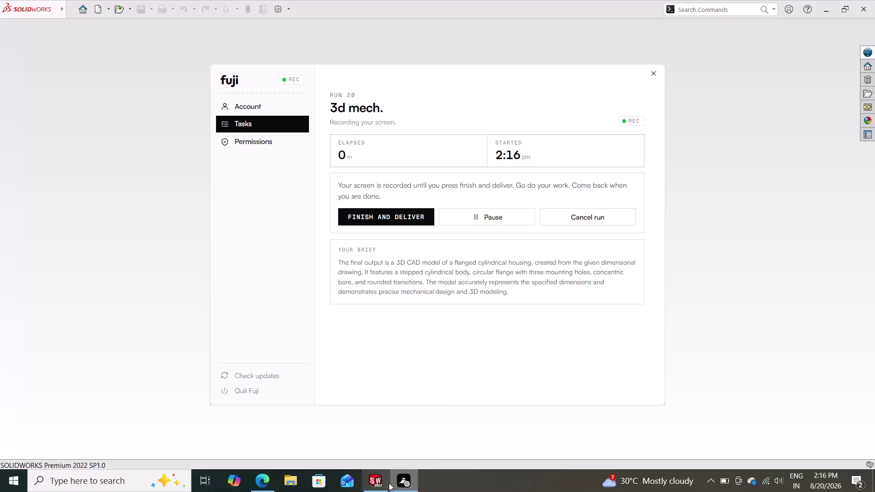
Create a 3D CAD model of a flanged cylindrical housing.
Dismiss the Fuji recording panel and start a new SOLIDWORKS document.
click(378, 483)
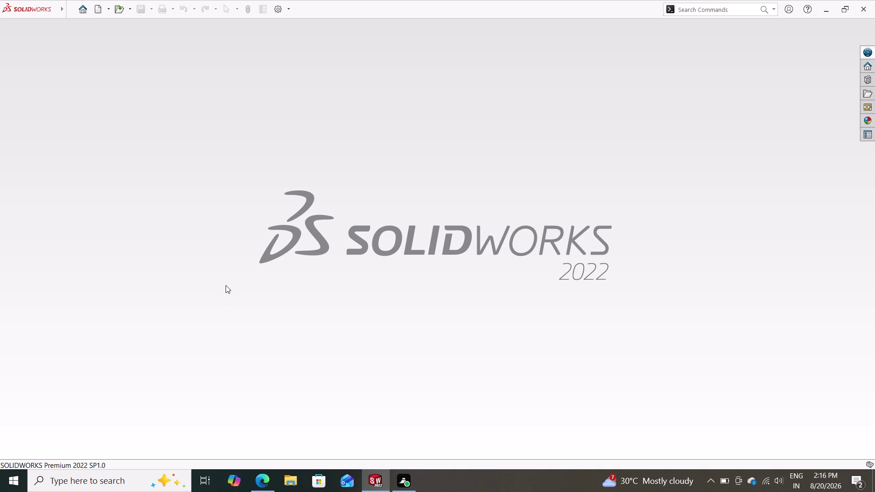
click(101, 15)
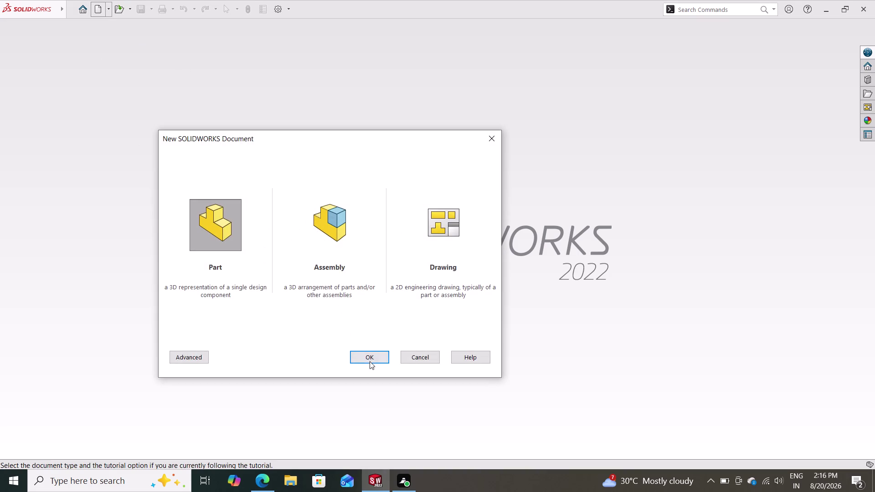
Create a new blank Part document and bring up the sketching commands.
click(373, 353)
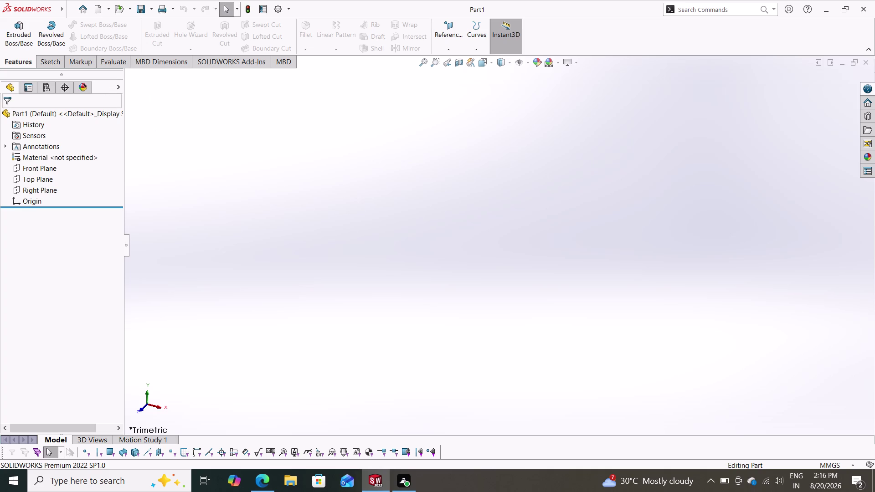
click(53, 59)
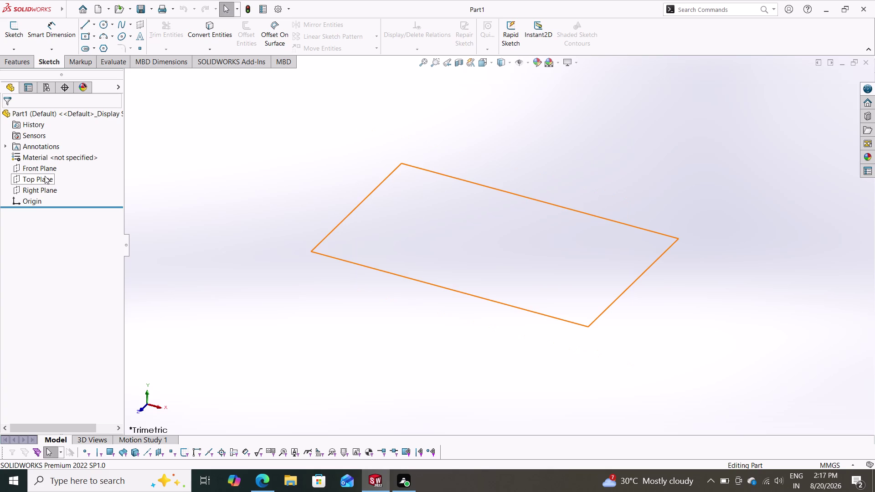
Start a sketch on the Front Plane and pick the Centerline tool.
click(57, 164)
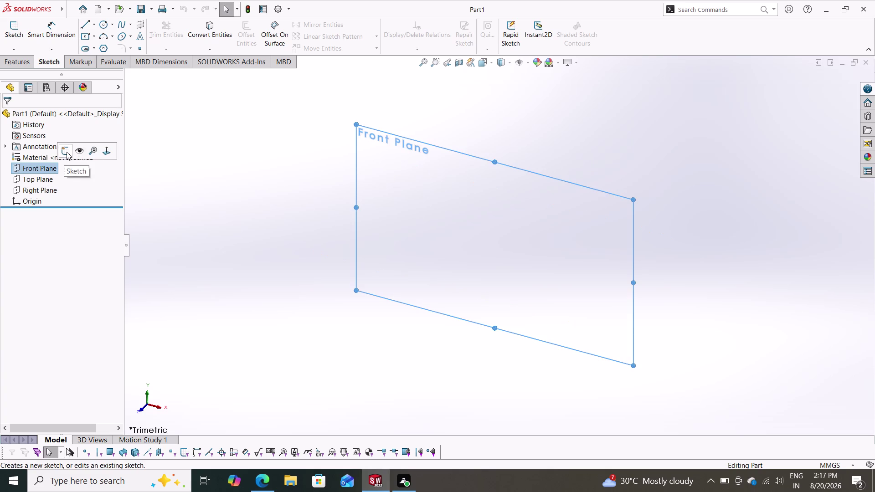
click(67, 152)
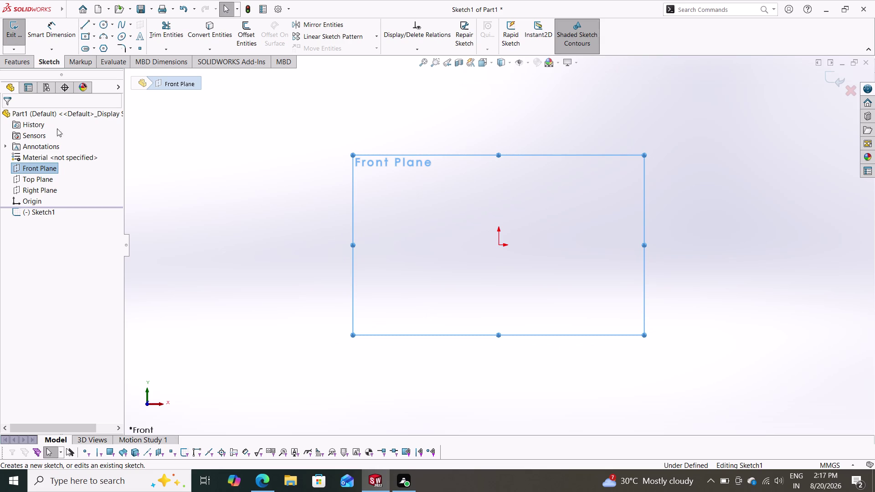
click(94, 26)
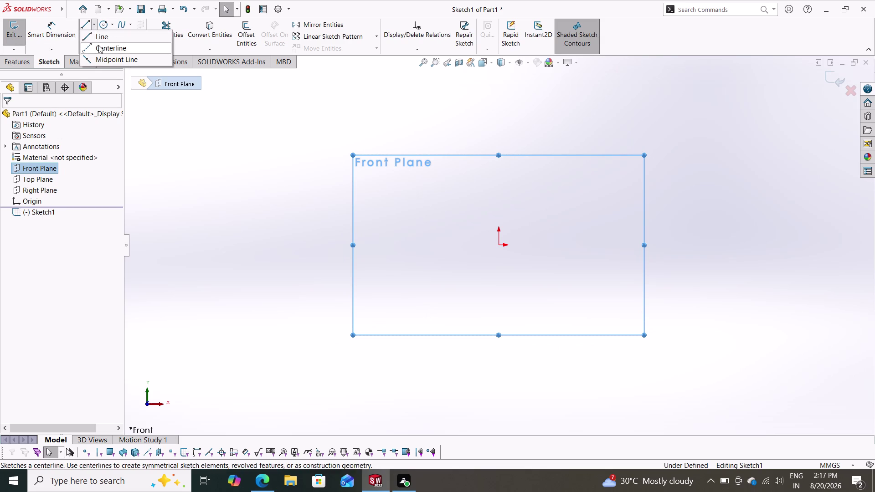
click(98, 45)
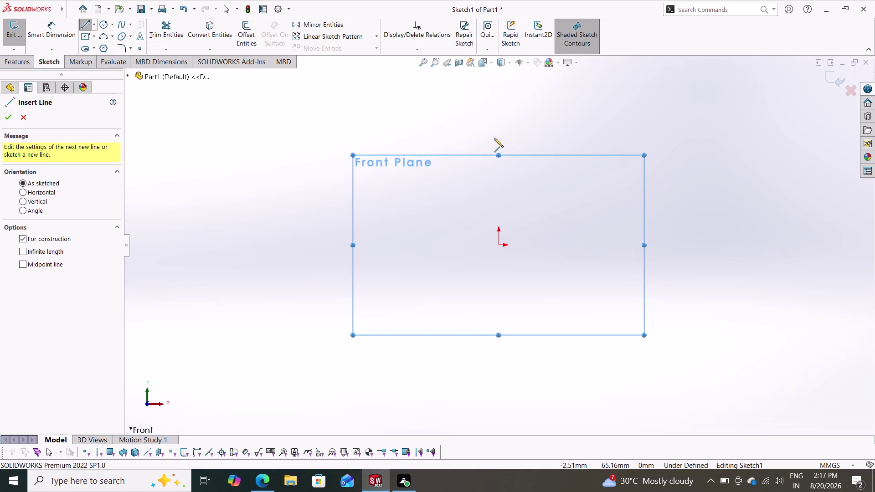
click(495, 131)
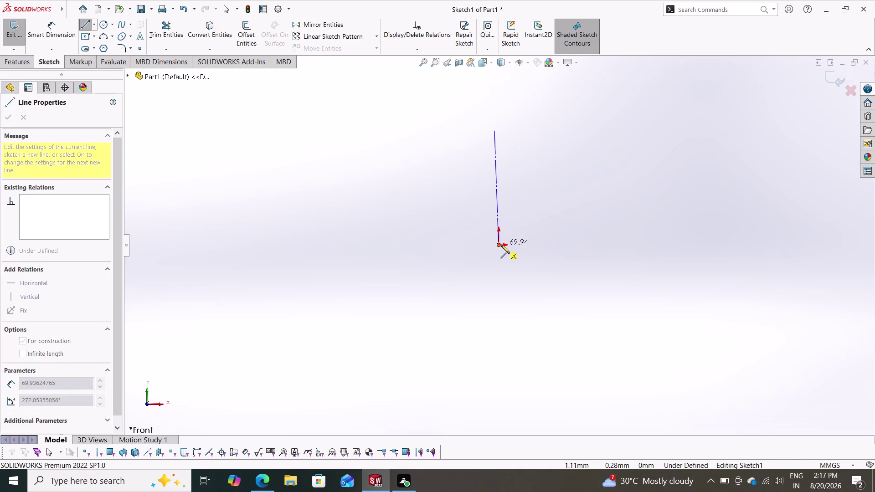
key(Escape)
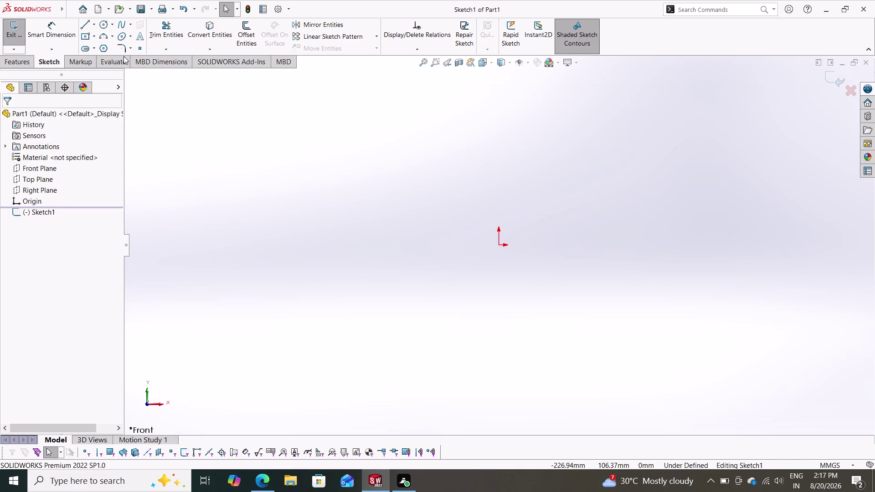
Draw a vertical centerline from above to below the origin.
click(93, 25)
click(96, 50)
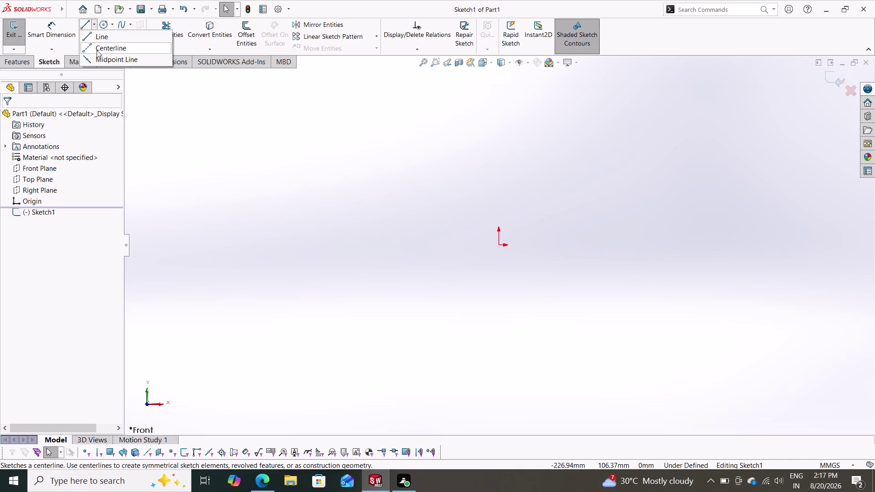
click(500, 142)
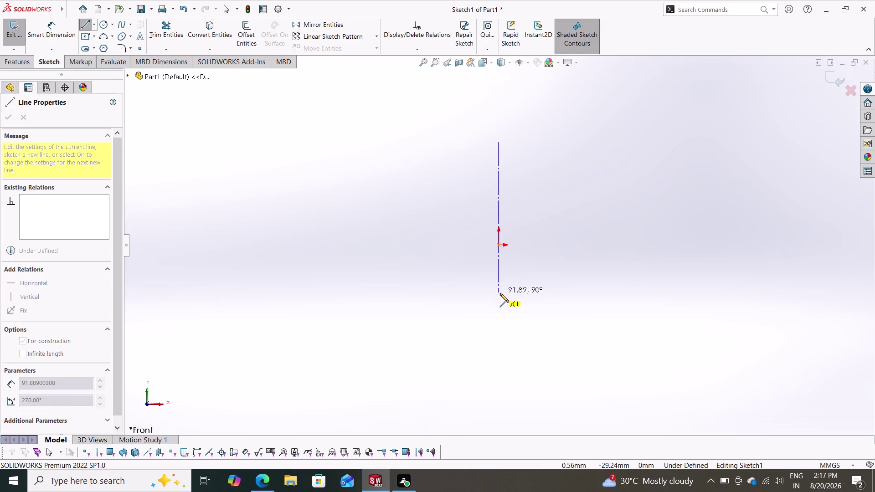
click(500, 353)
key(Escape)
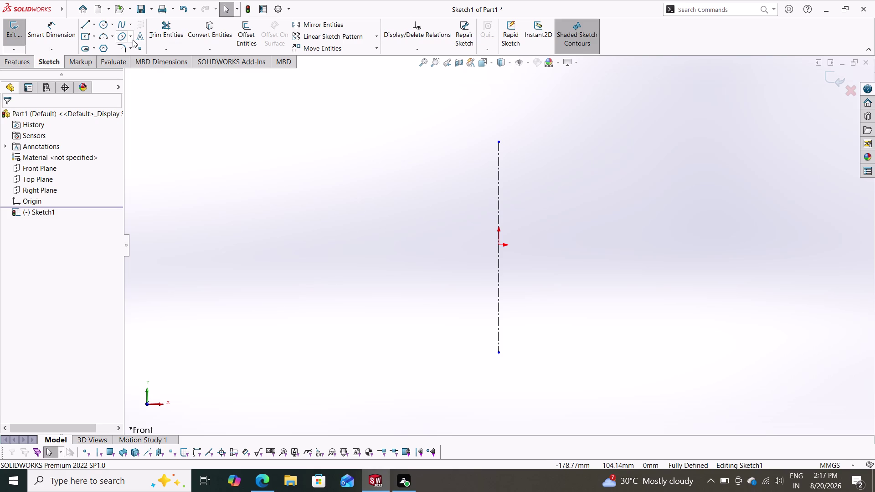
click(290, 206)
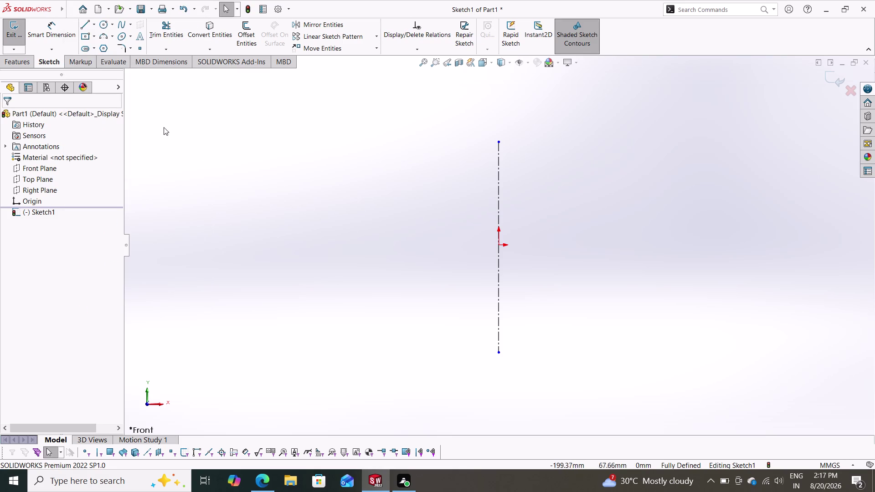
Sketch the upper stepped lines leftward from the centerline: top edge, drop, step and groove.
click(86, 26)
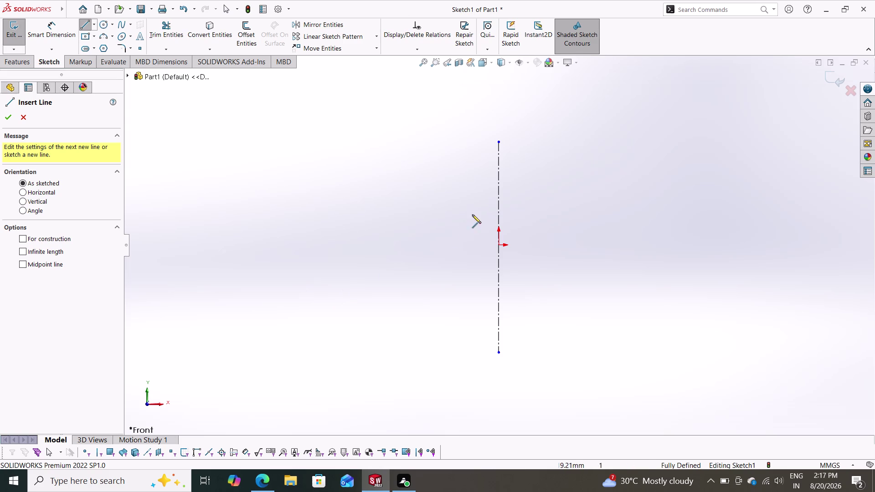
click(499, 161)
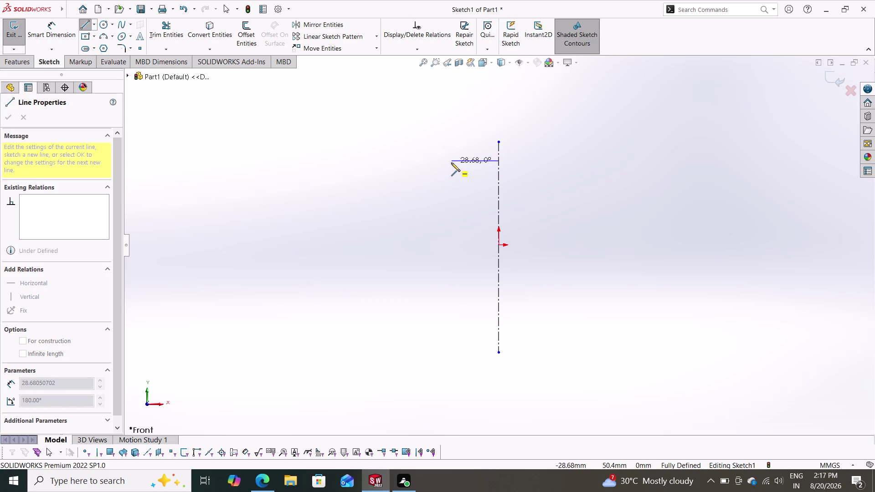
click(397, 162)
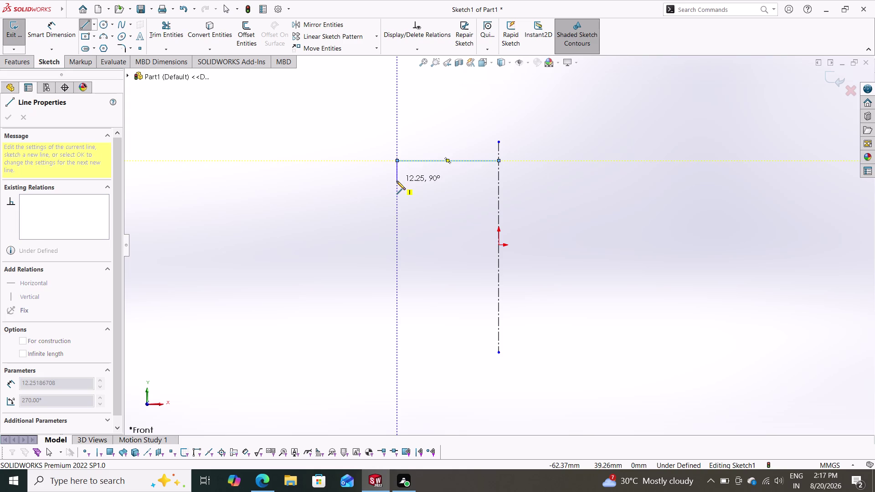
click(397, 181)
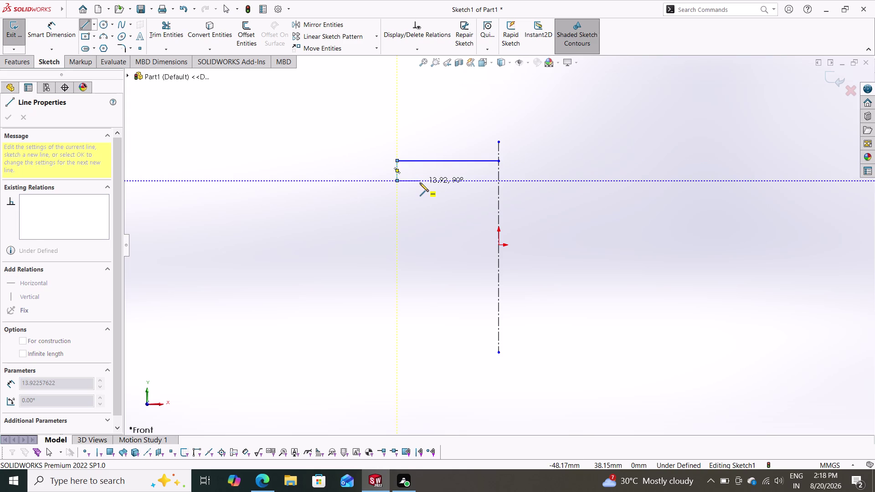
click(420, 182)
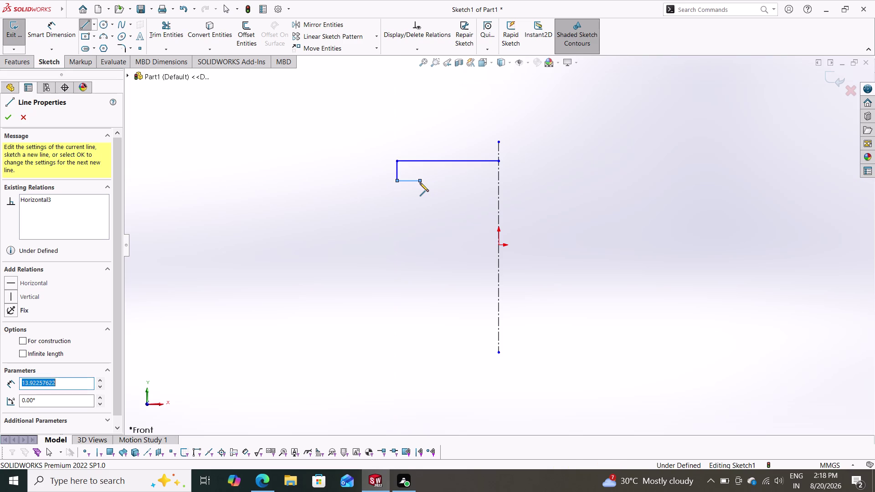
click(421, 207)
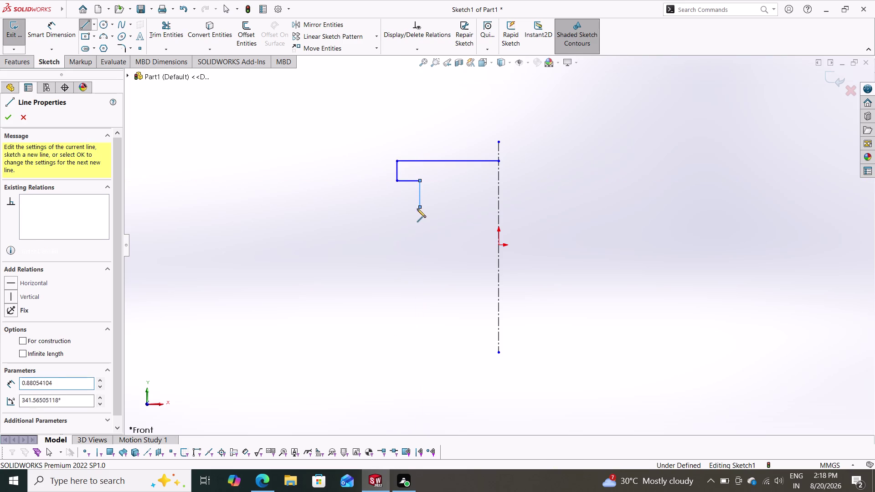
click(399, 209)
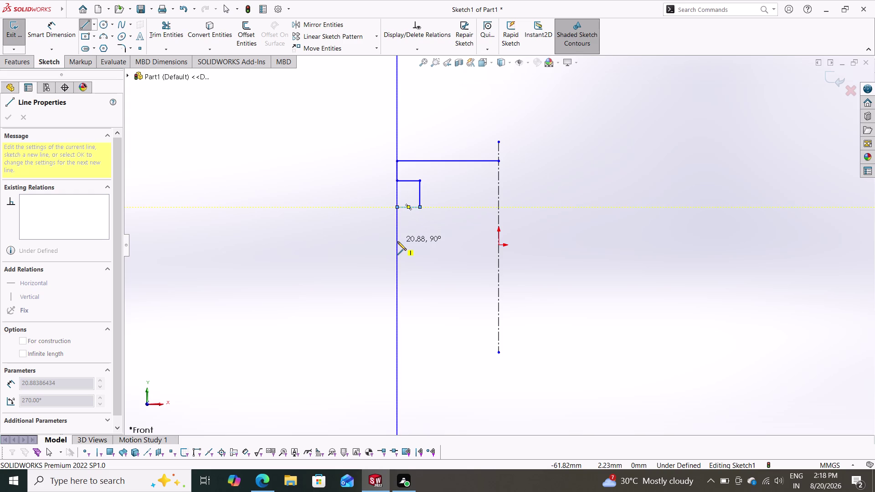
Finish the outline with the lower left edges and a bottom edge back onto the centerline.
click(397, 242)
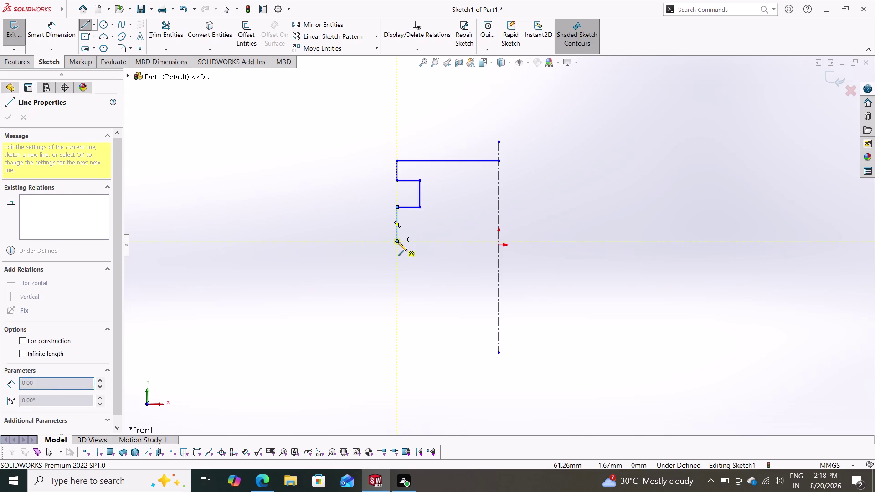
click(424, 243)
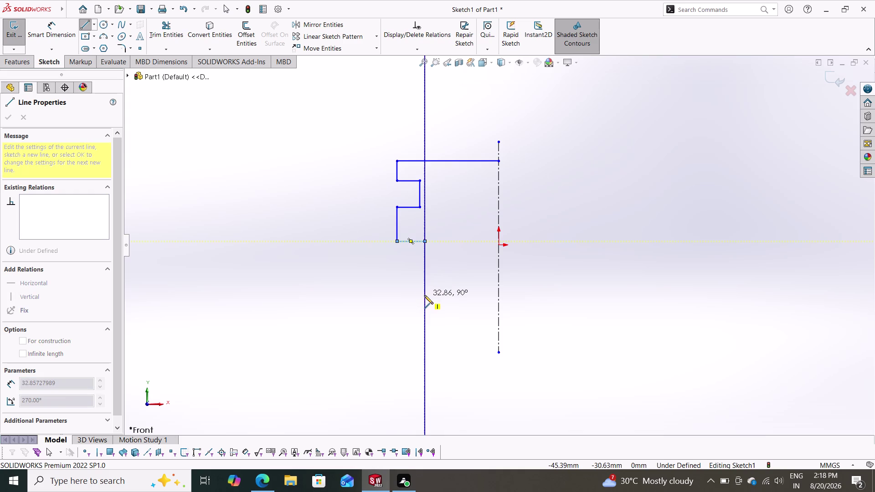
click(424, 295)
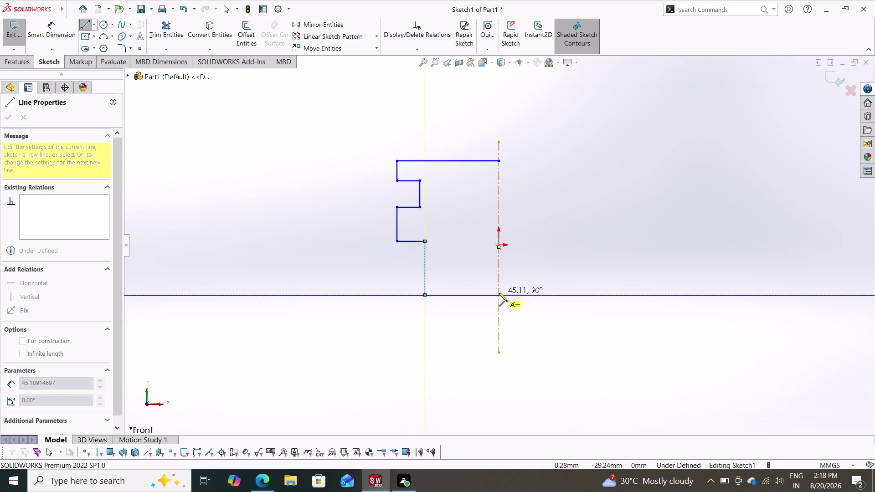
click(498, 294)
key(Escape)
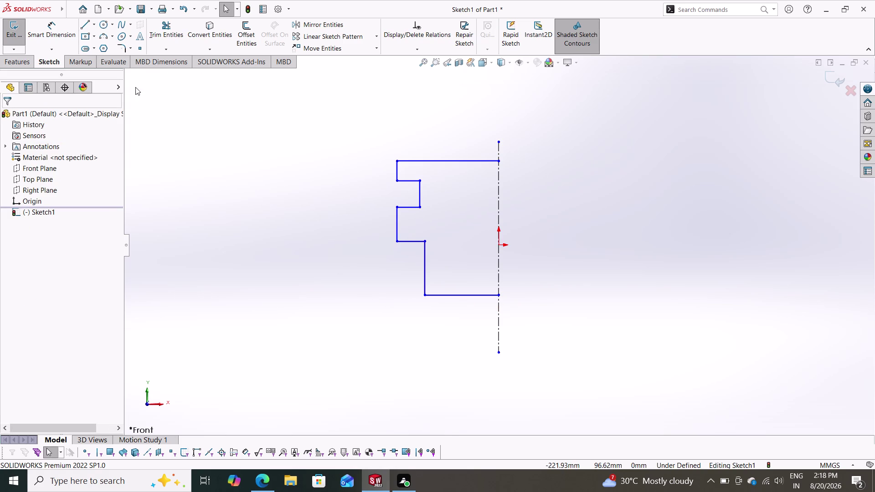
click(46, 34)
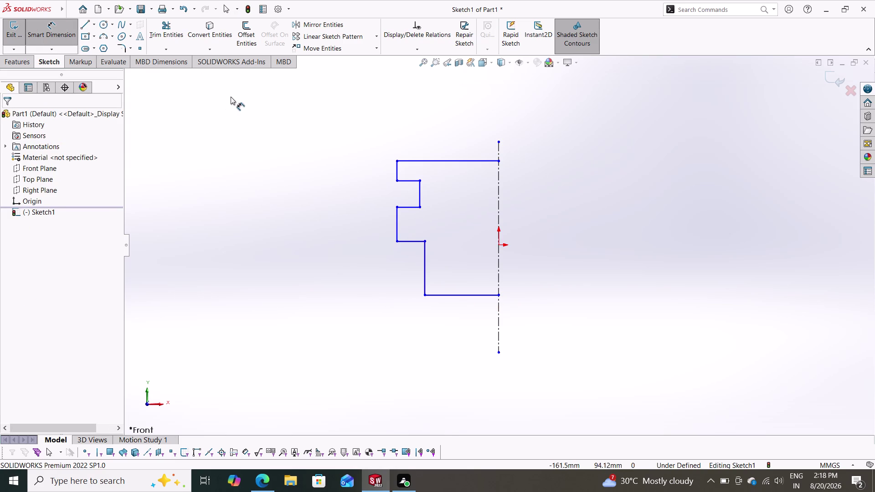
Dimension the profile's top edge to 45 mm.
click(419, 162)
click(439, 118)
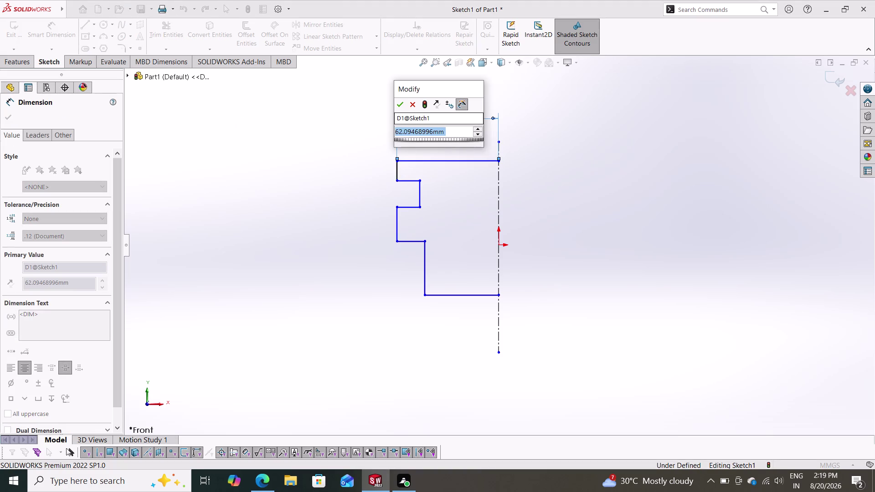
text(45)
key(Return)
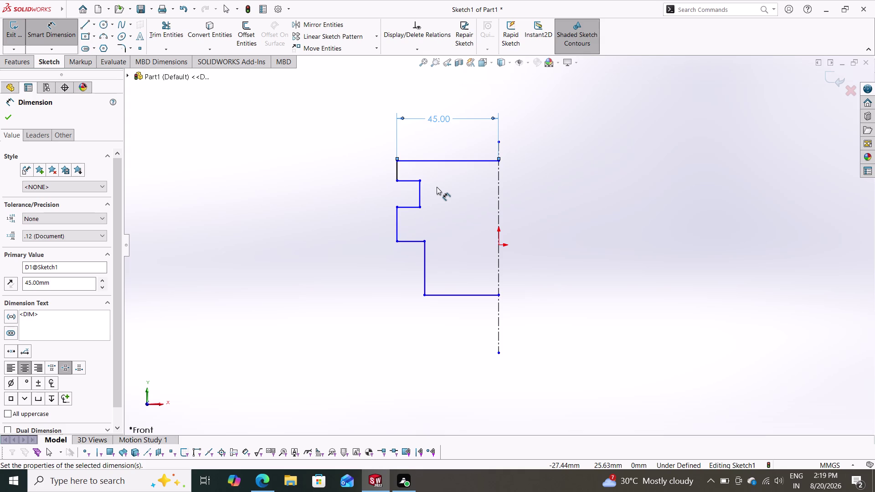
Dimension the short step line 37.5 mm from the centerline.
click(418, 193)
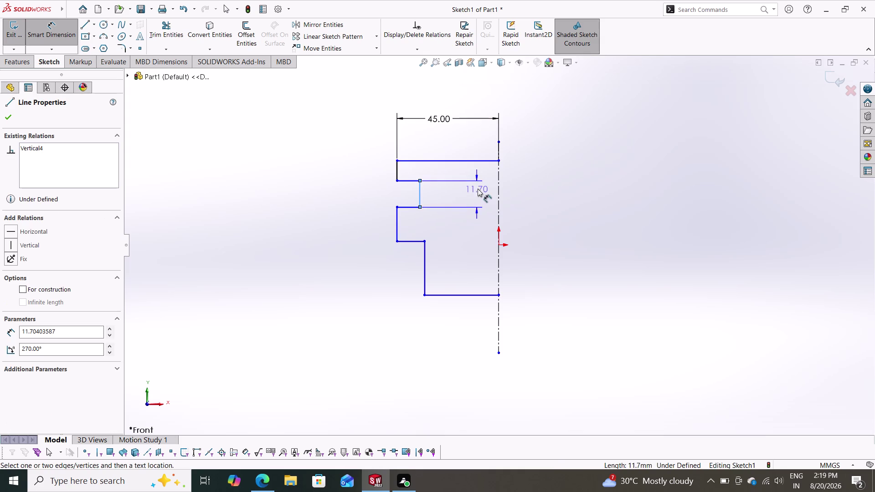
click(497, 190)
click(467, 191)
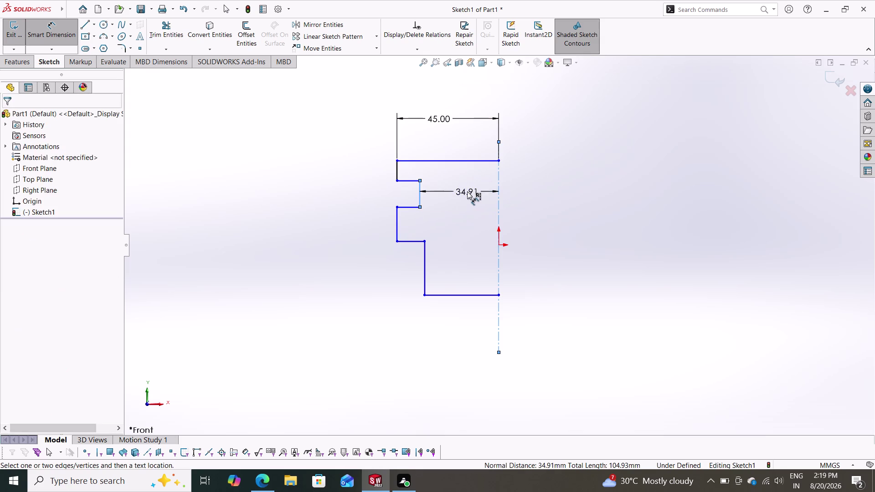
text(3)
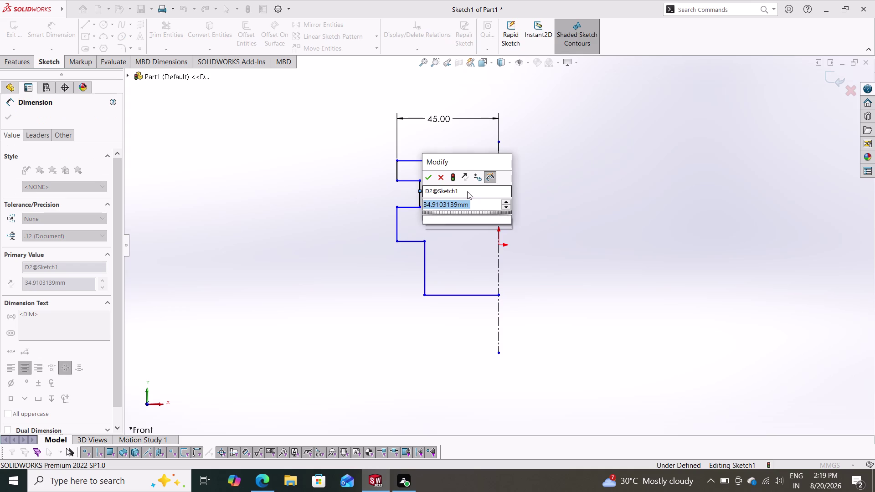
text(7.5)
key(Return)
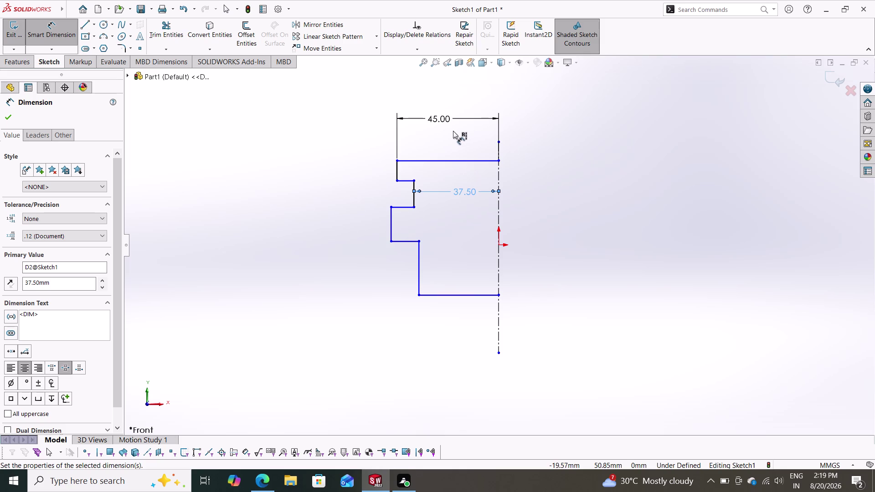
click(395, 173)
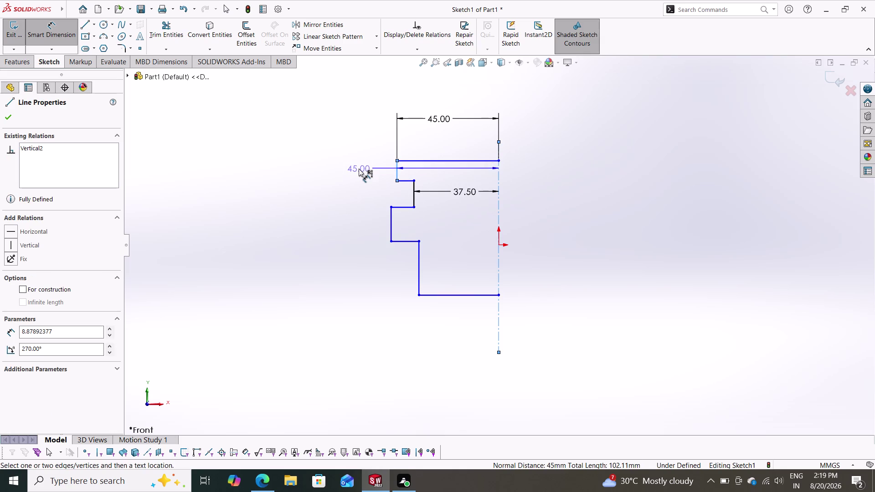
key(Escape)
Set the top step height to 15 mm.
click(362, 169)
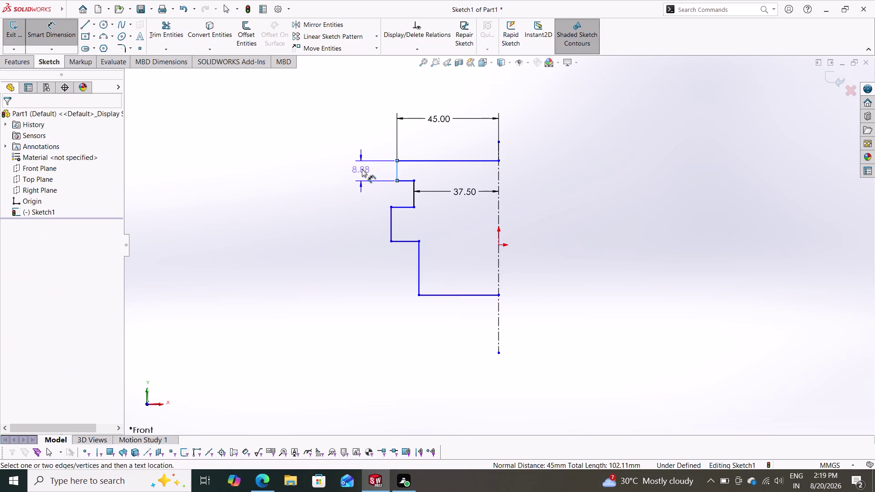
text(15)
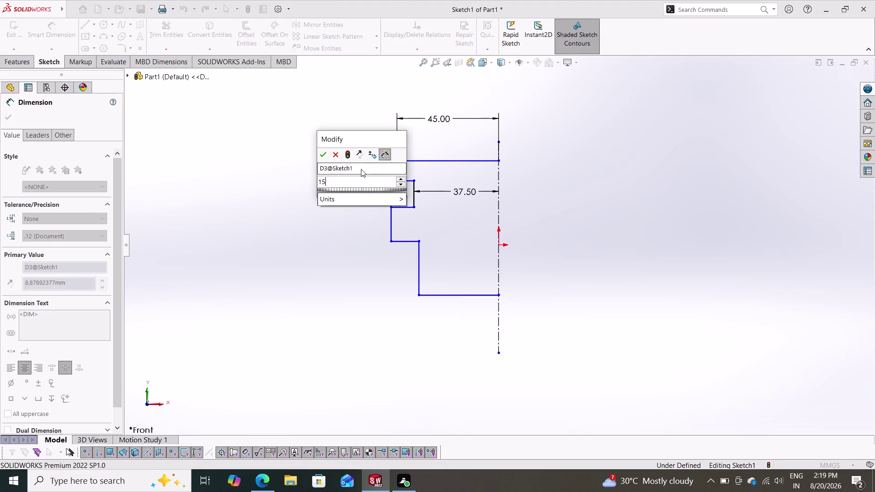
key(Return)
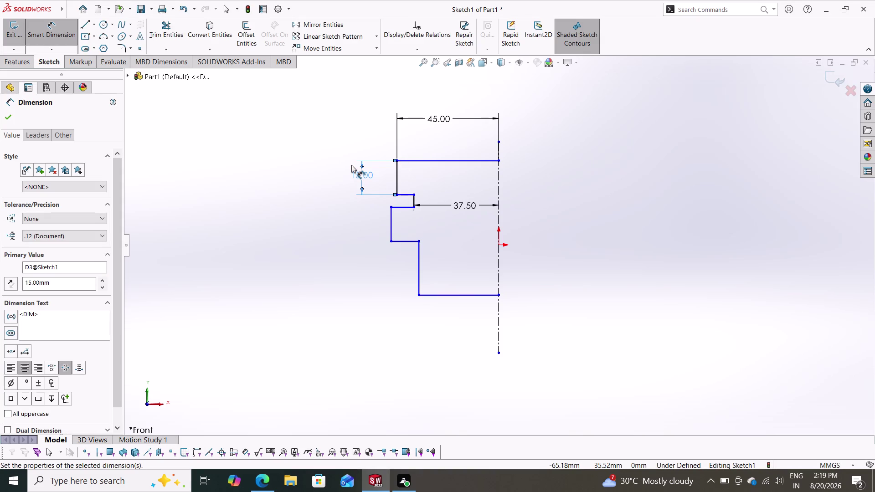
click(388, 216)
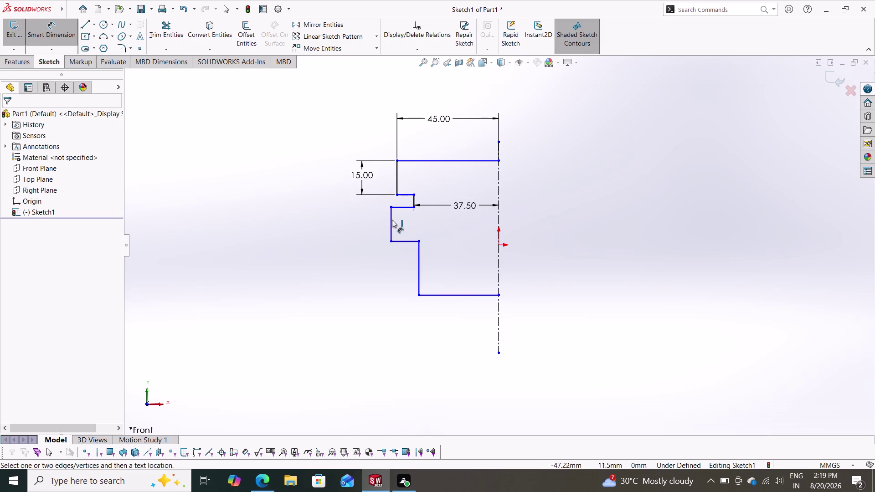
Dimension the middle step's vertical edge to 20 mm.
click(392, 220)
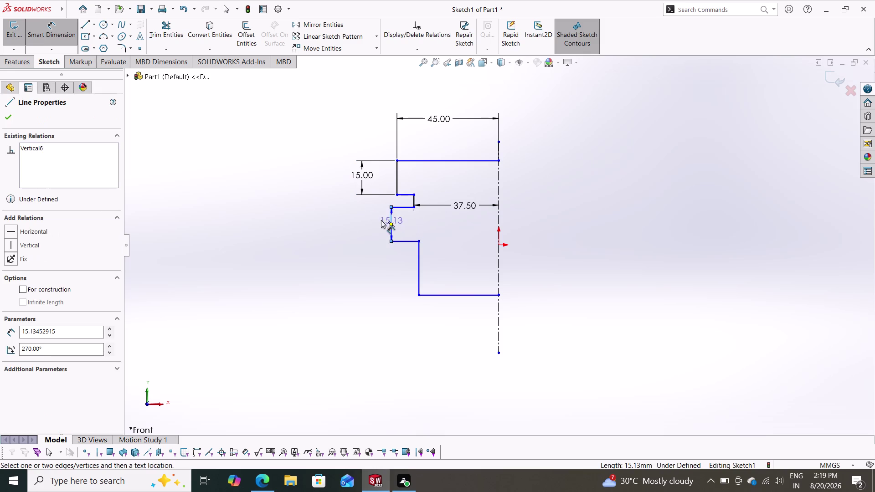
click(366, 225)
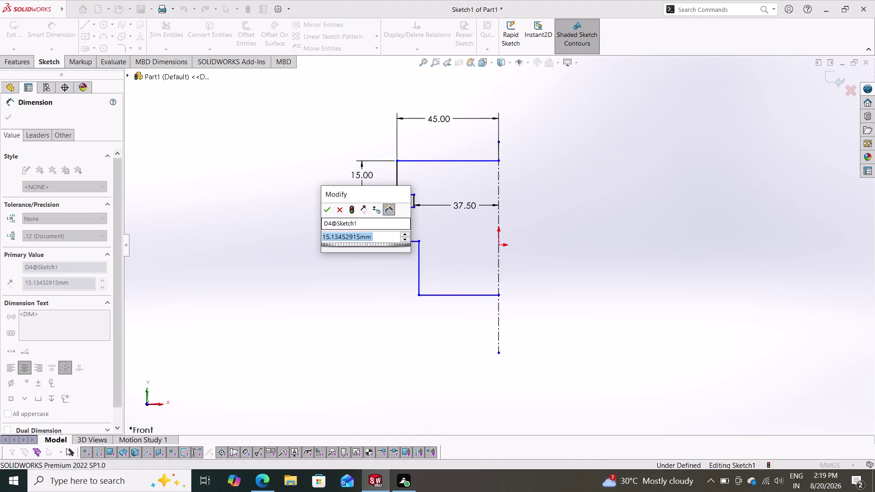
text(20)
key(Return)
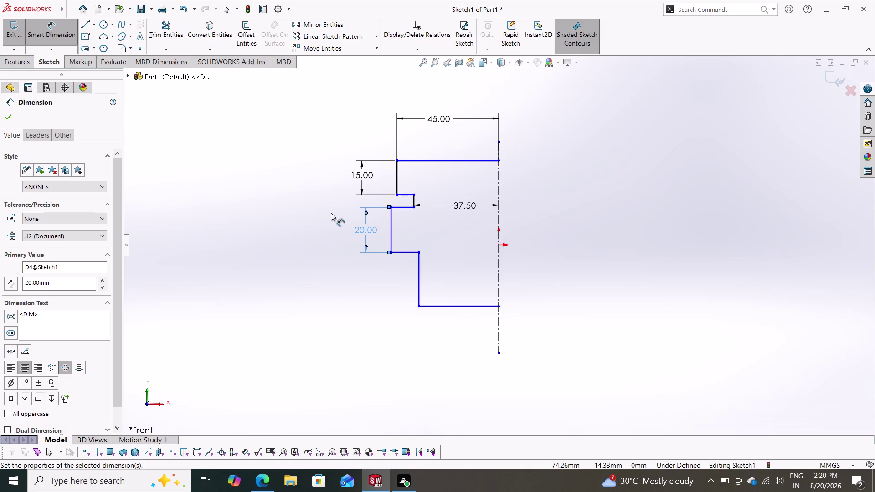
click(418, 307)
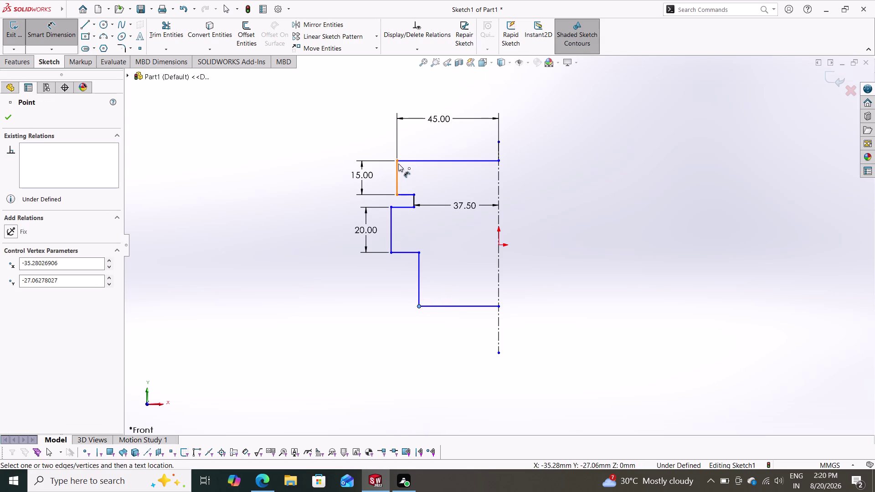
Set the overall profile height to 77.5-7.5-15, giving 55 mm.
click(397, 161)
click(296, 230)
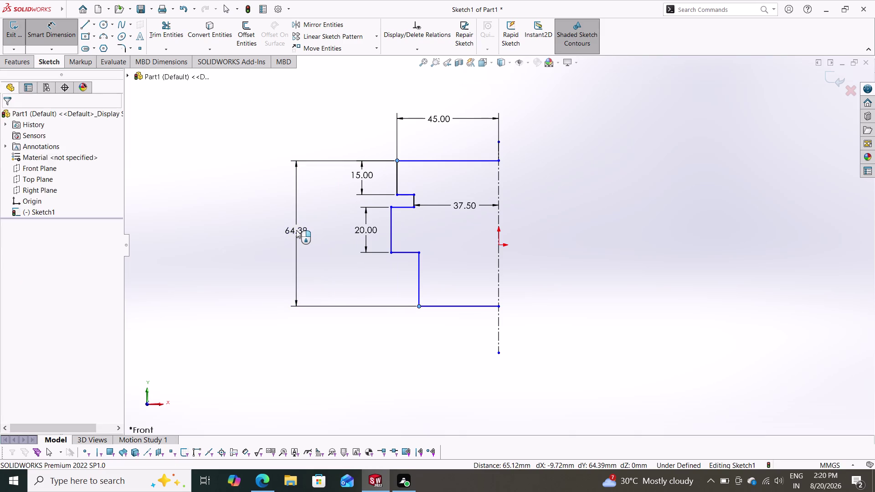
text(77)
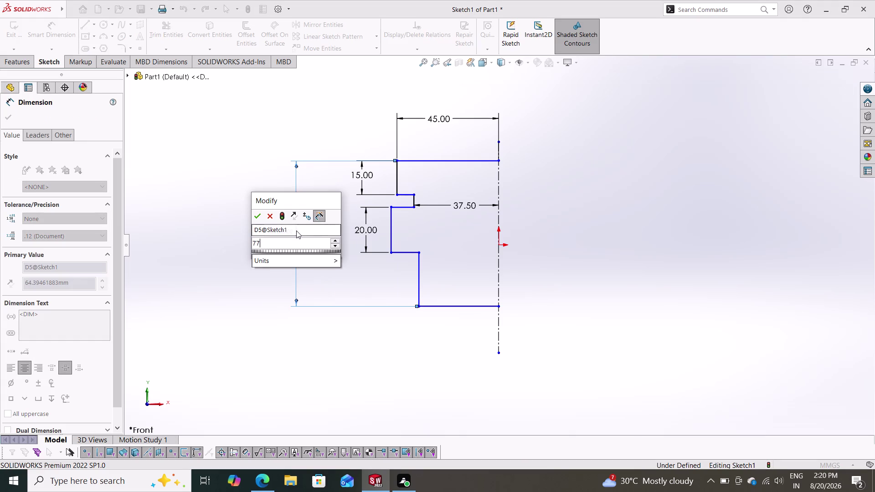
text(.5)
key(minus)
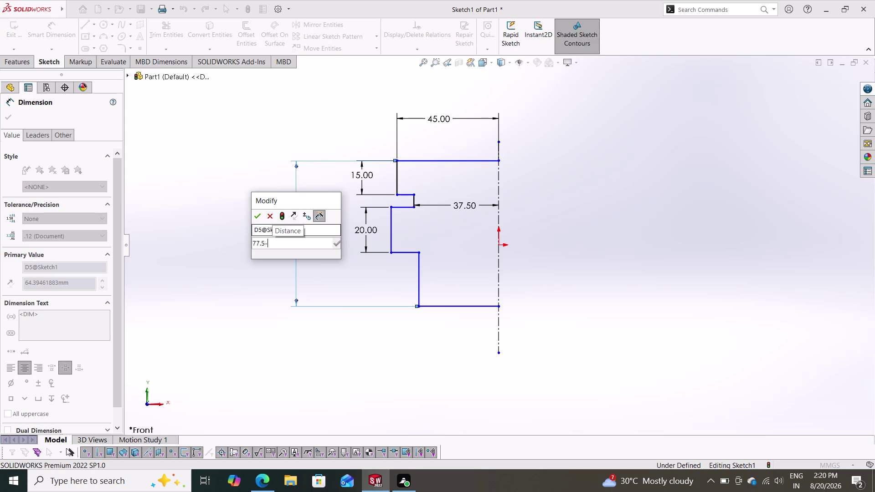
text(7)
text(.5)
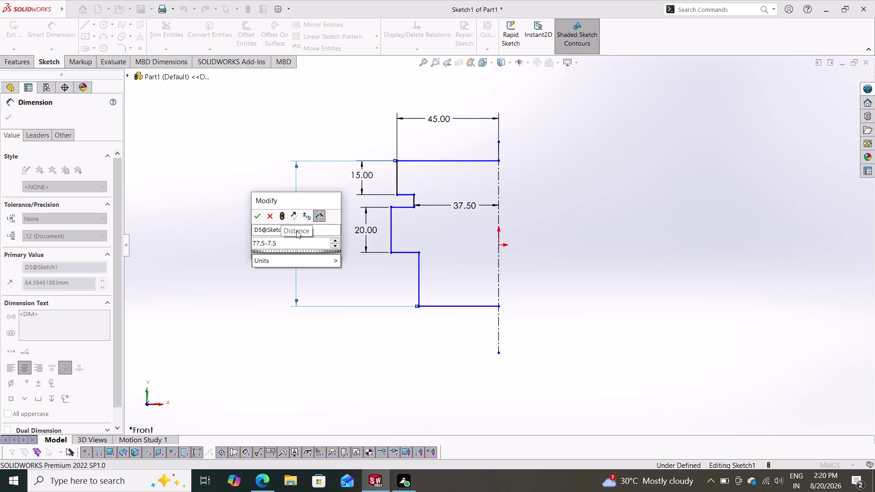
key(minus)
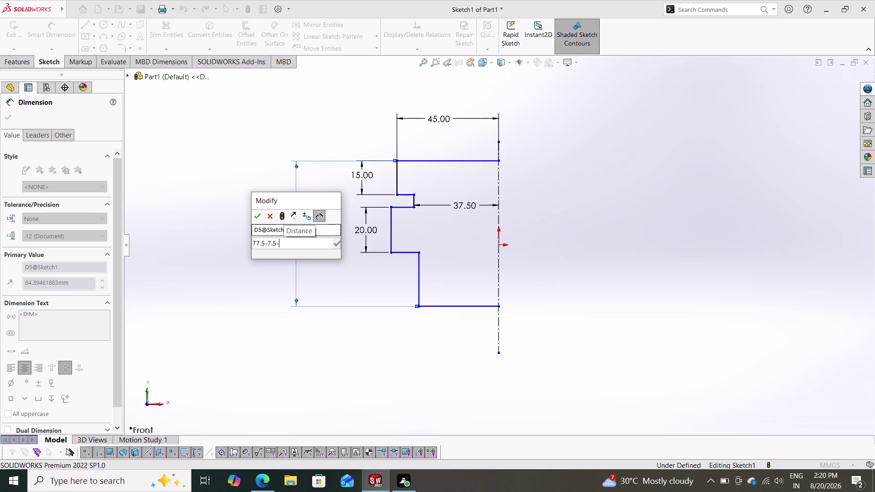
text(15)
key(Return)
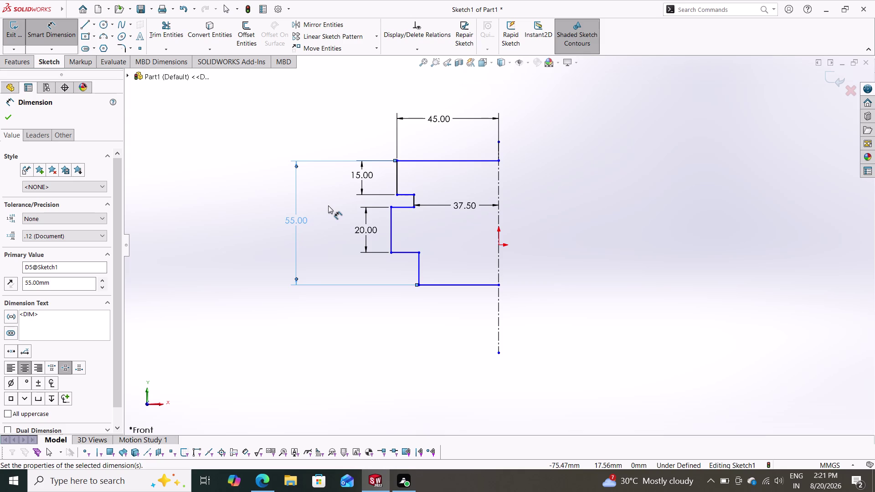
click(419, 268)
Dimension the bottom step's vertical edge to 10 mm.
click(362, 270)
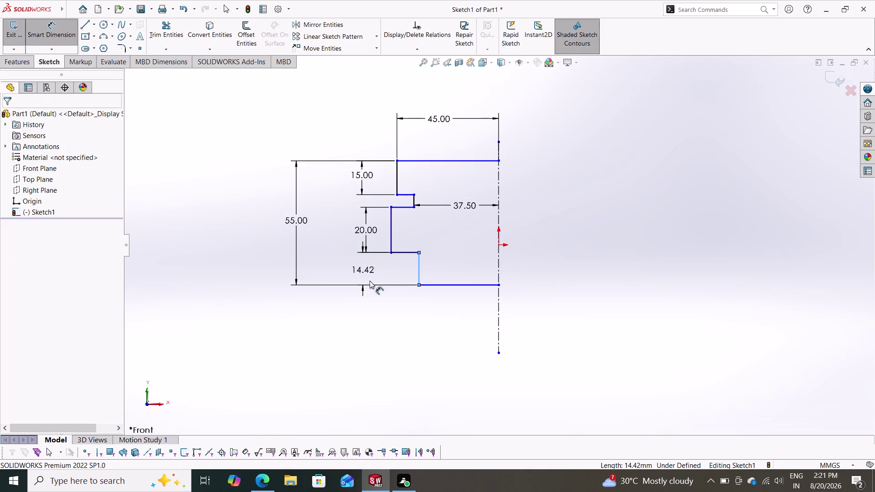
text(10)
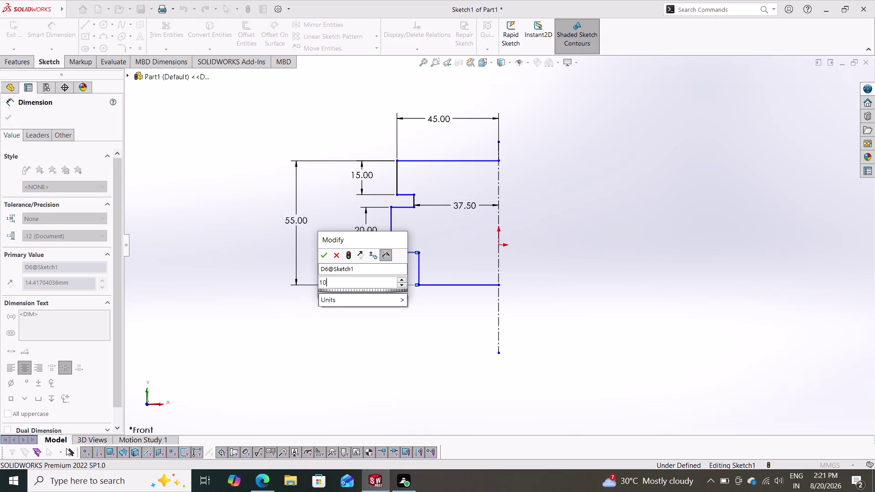
key(Return)
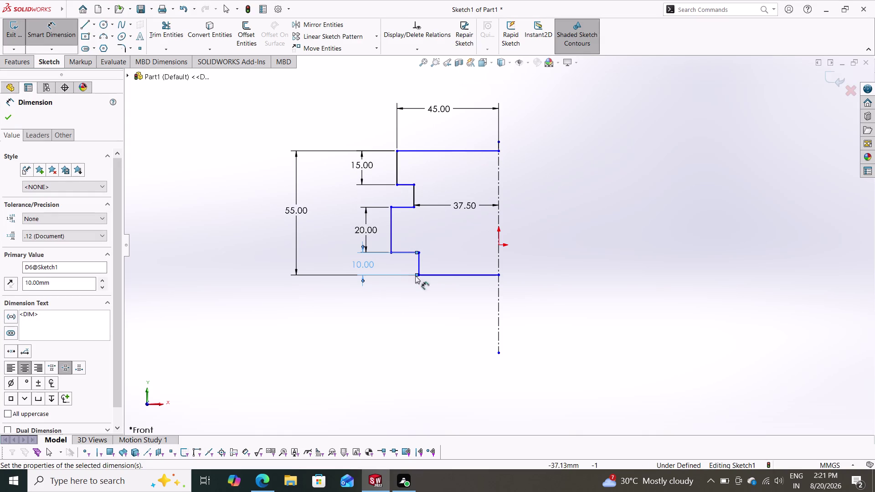
scroll(down, 3)
scroll(down, 3)
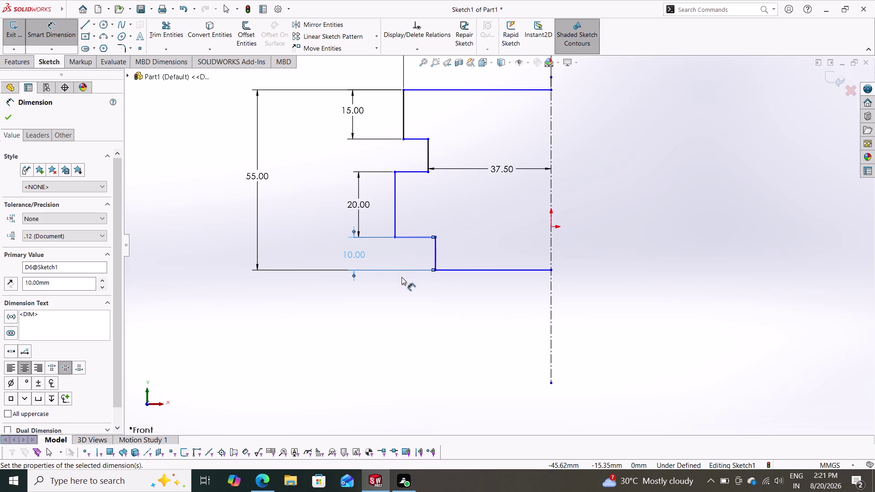
click(7, 120)
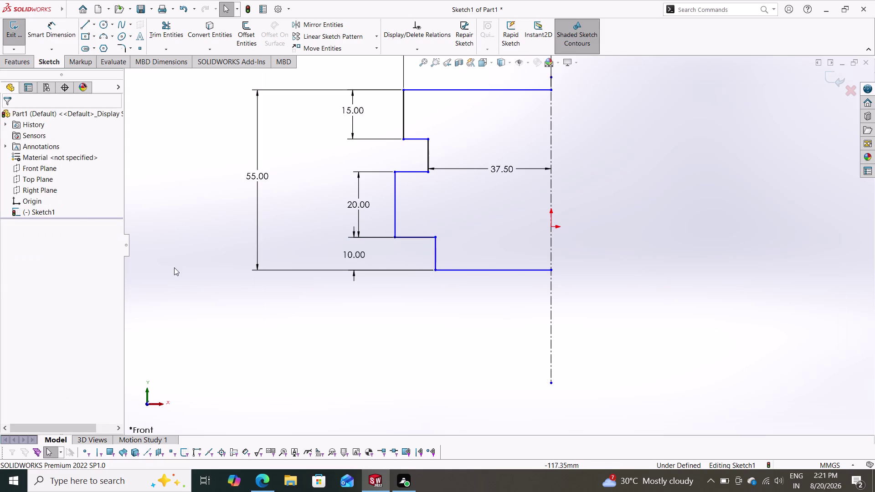
Make the top step's left edge and the 20 mm left edge collinear.
click(404, 114)
click(396, 193)
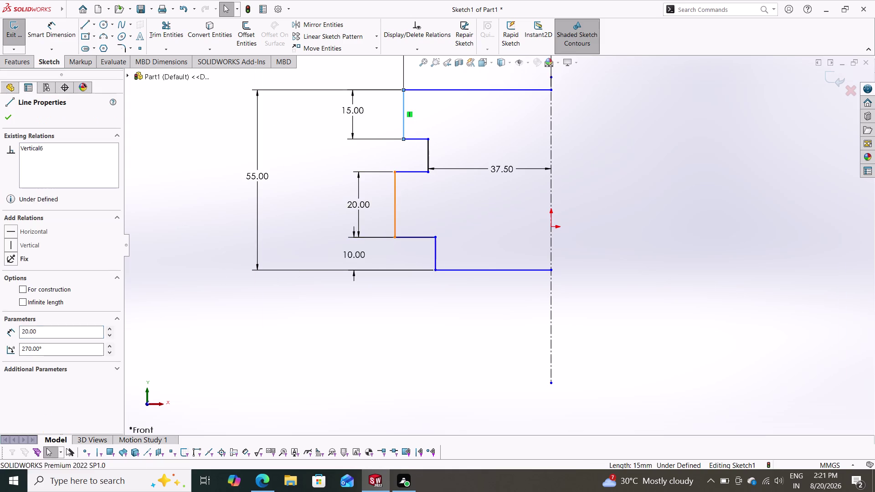
click(49, 310)
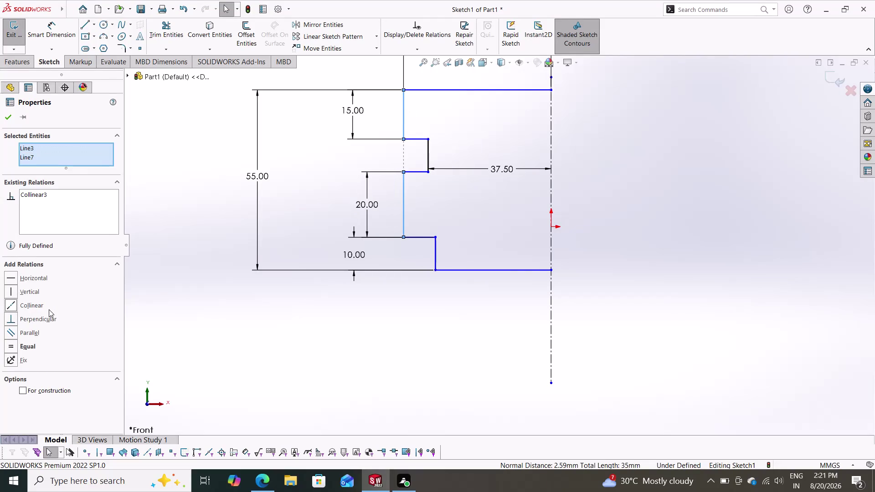
click(7, 115)
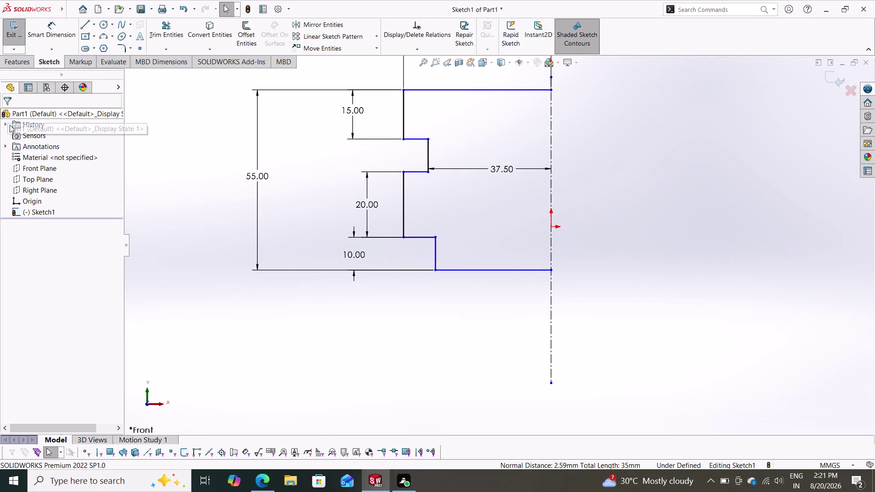
Make the upper and lower short step edges collinear.
click(428, 150)
click(434, 251)
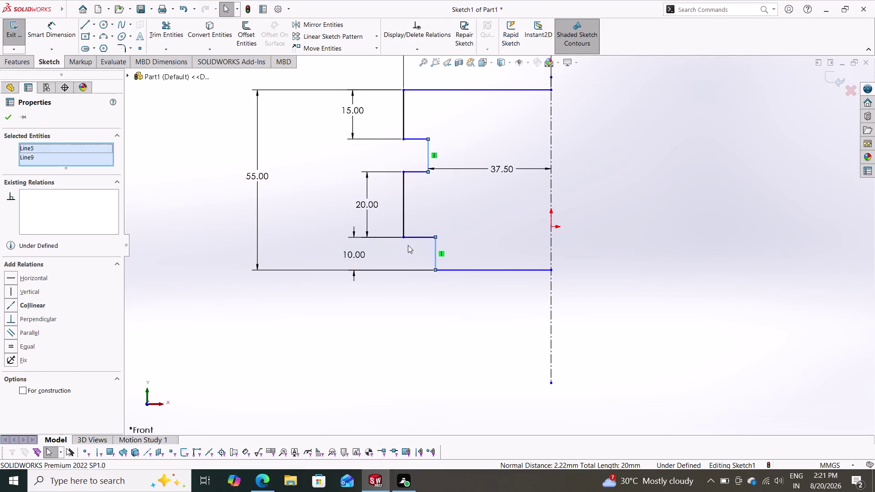
click(37, 304)
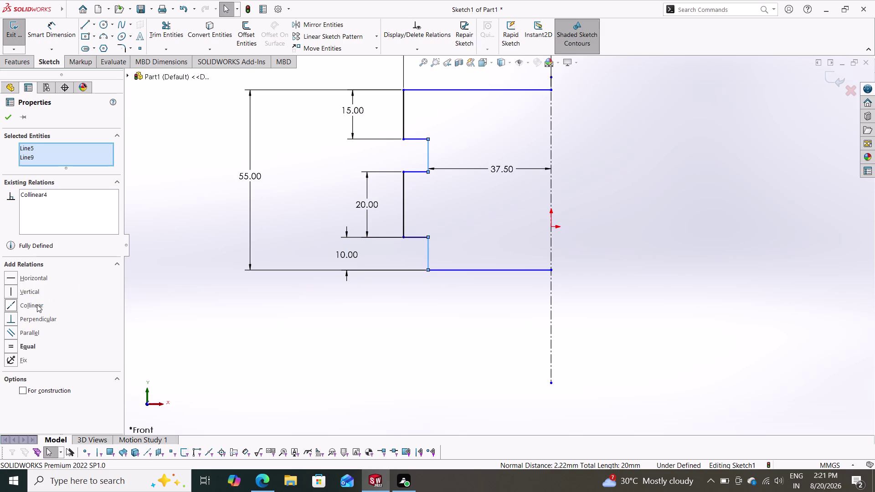
click(6, 110)
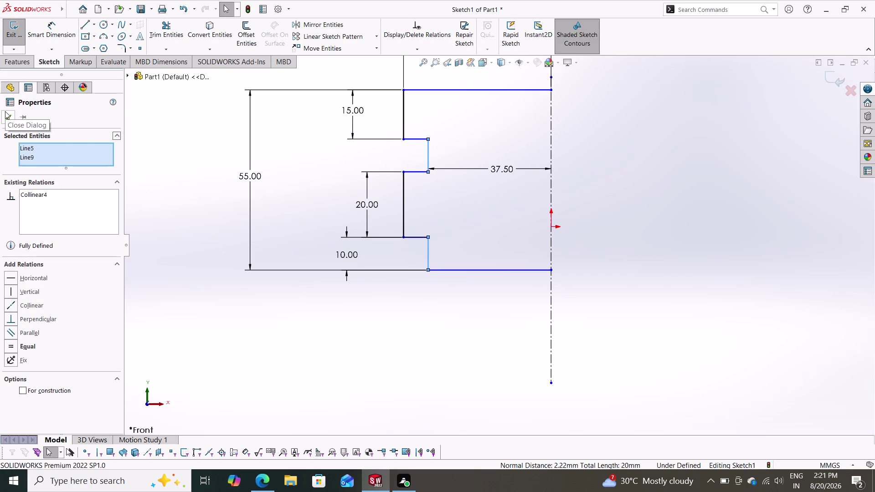
click(5, 113)
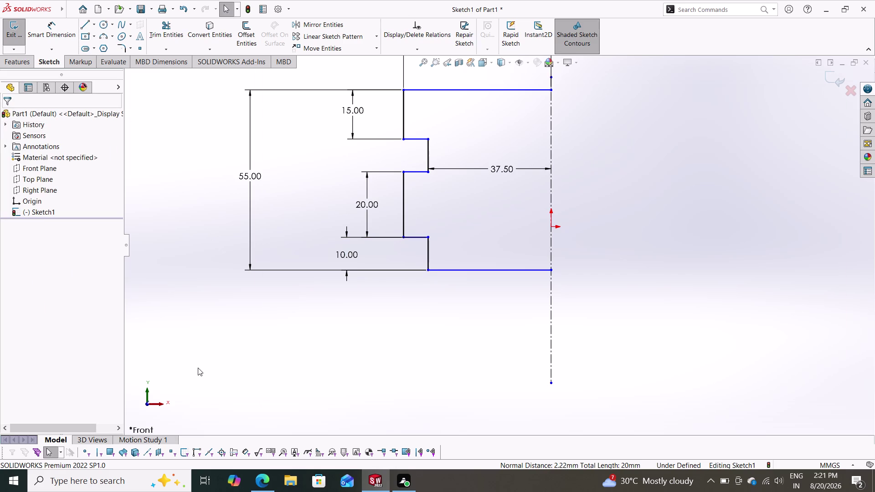
key(Escape)
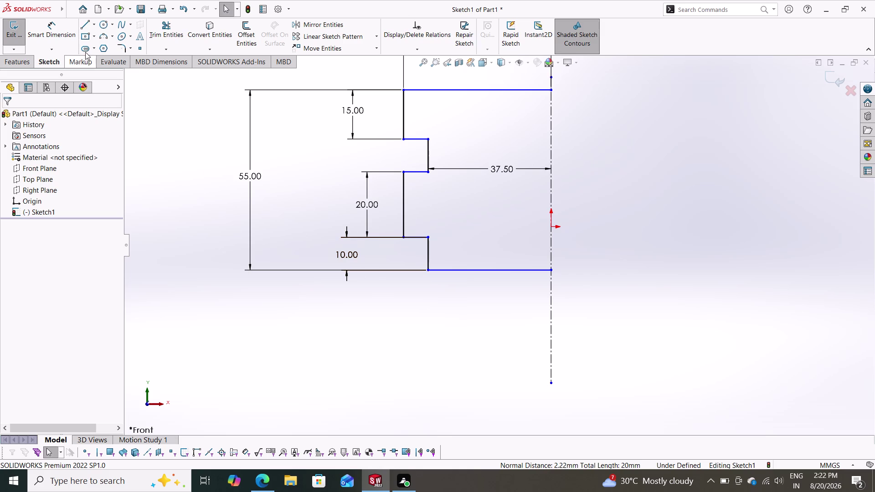
Sketch the lower stepped run of lines from the profile's bottom edge down to the centerline.
click(82, 21)
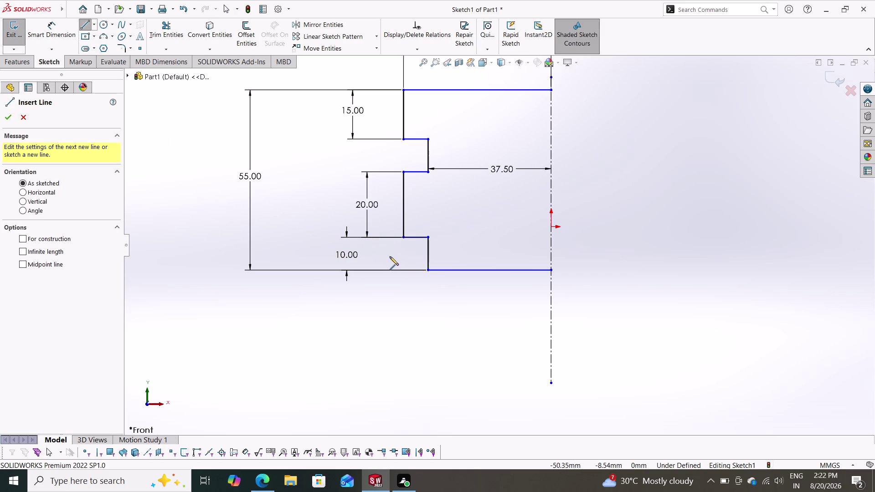
click(426, 271)
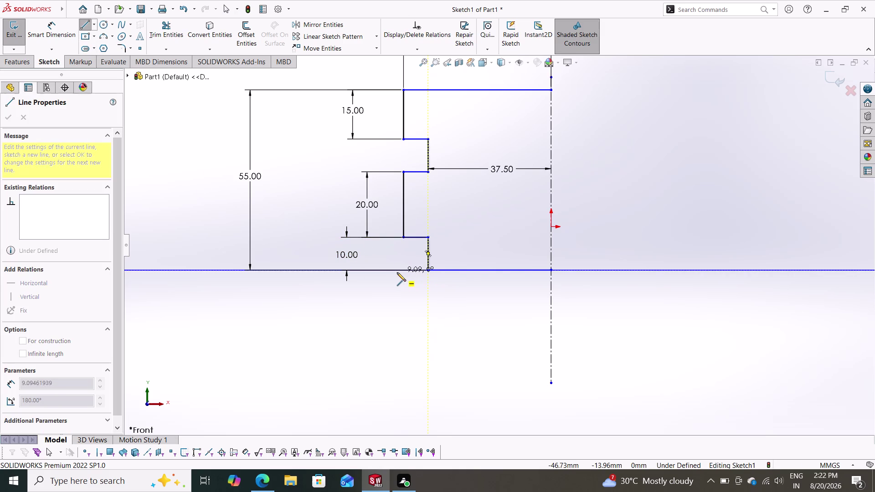
click(400, 271)
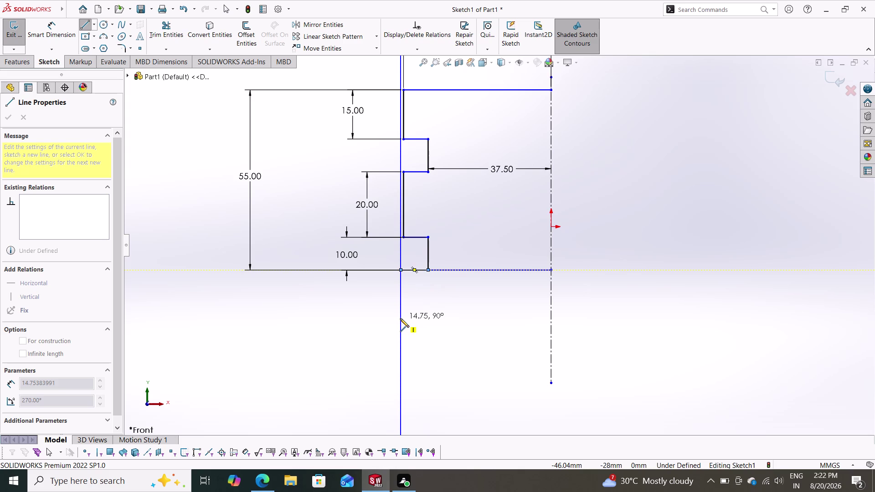
click(400, 319)
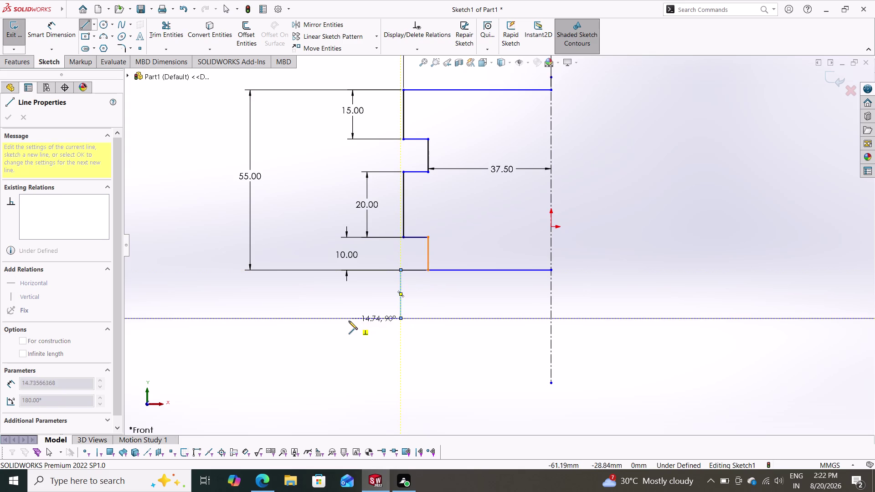
click(328, 315)
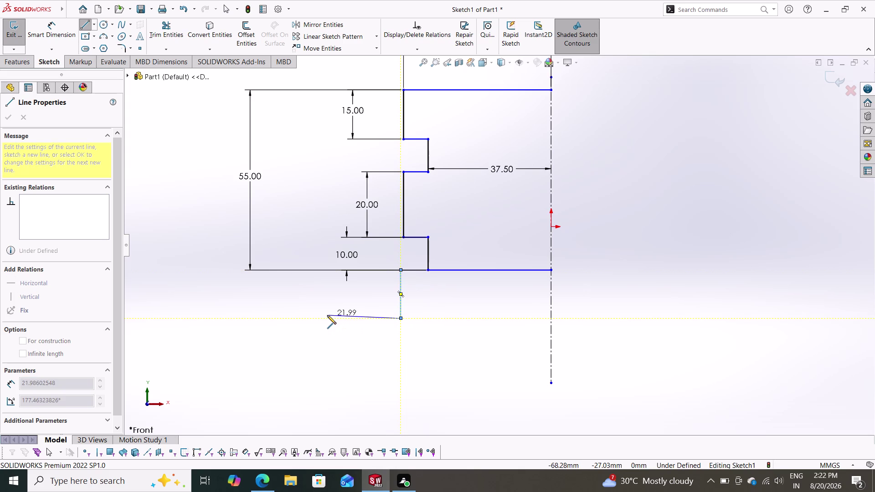
click(326, 352)
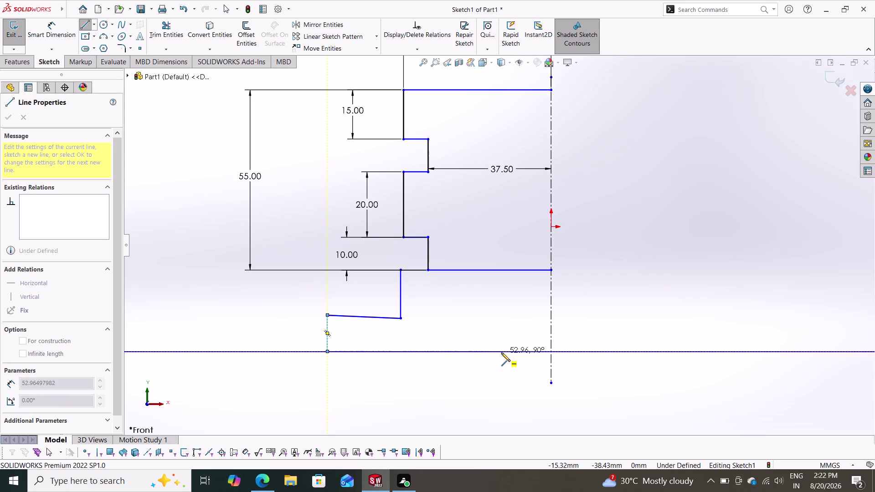
click(549, 351)
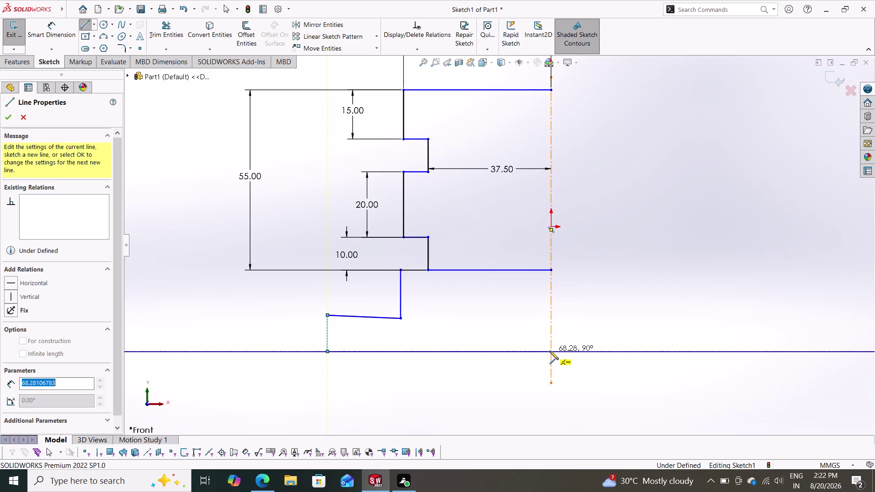
key(Escape)
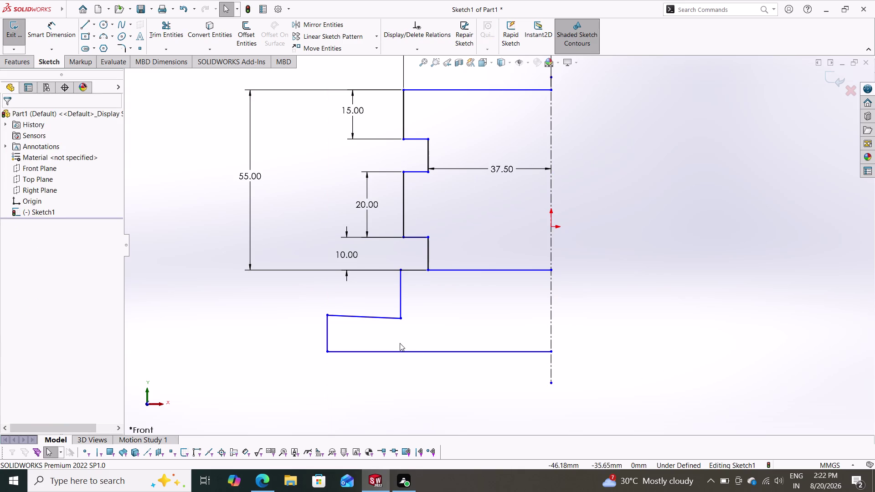
Add a Horizontal relation to the slightly sloped short step line.
click(374, 313)
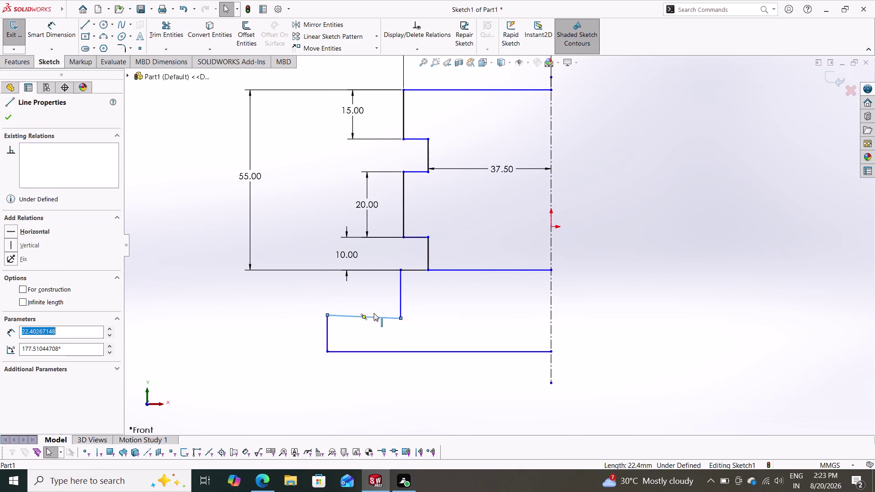
click(21, 232)
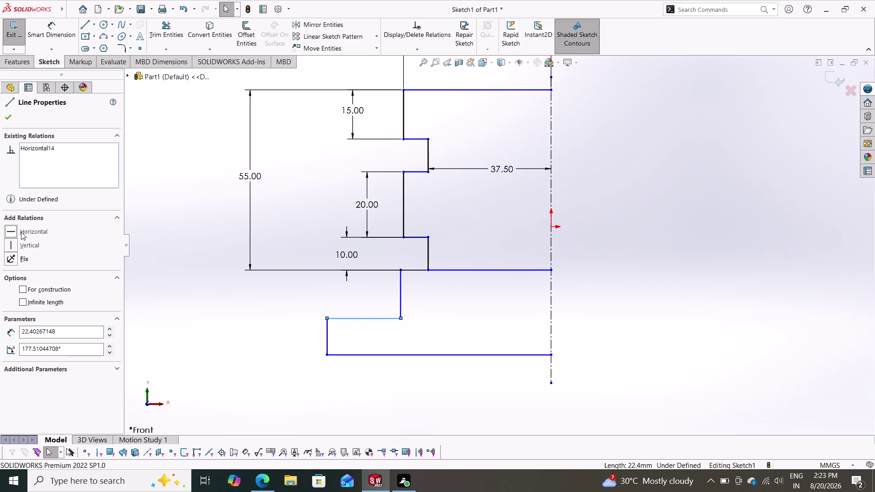
click(6, 113)
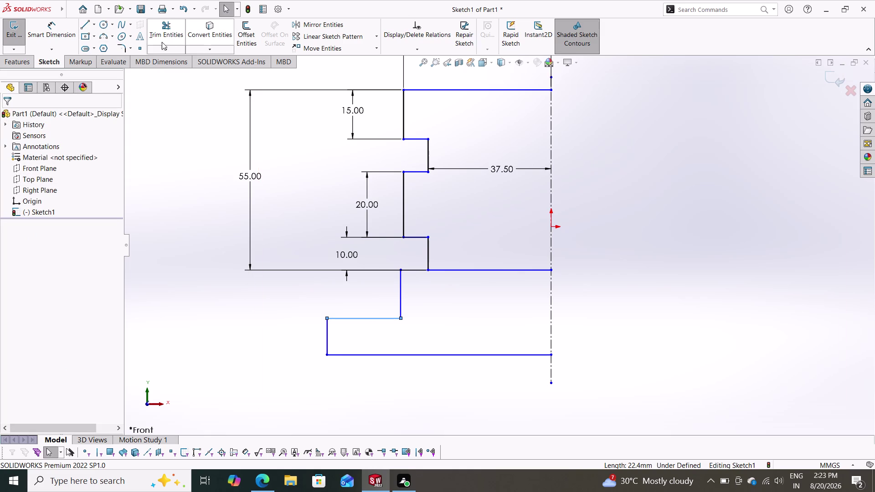
click(127, 46)
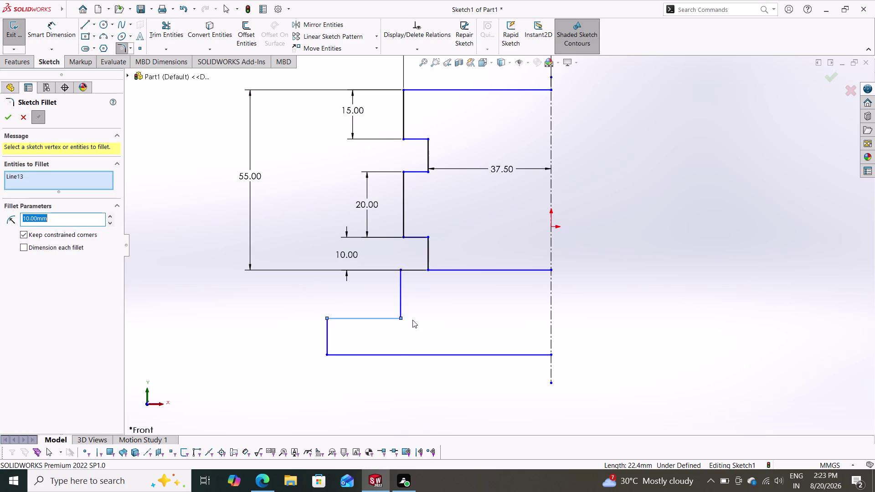
Select the lower run's vertical line and short step corner for the sketch fillet.
drag(409, 304, 359, 326)
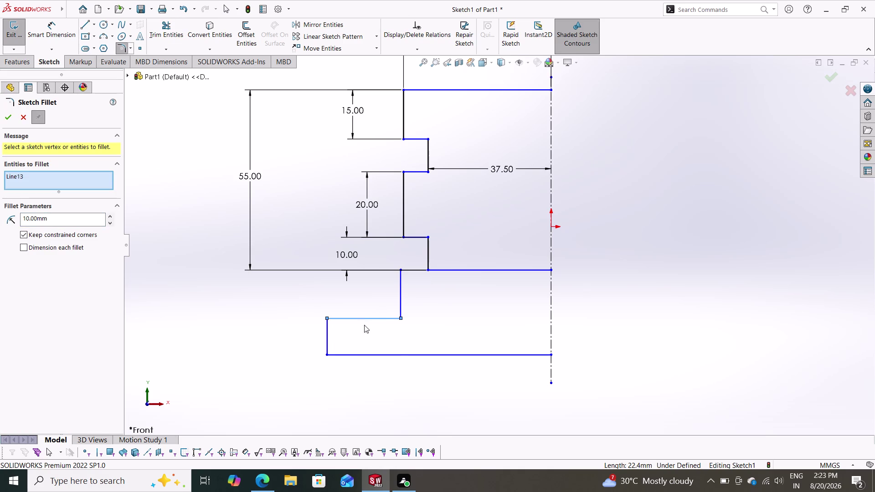
drag(418, 300, 378, 317)
drag(417, 305, 381, 333)
drag(372, 334, 406, 301)
middle_drag(441, 303, 401, 314)
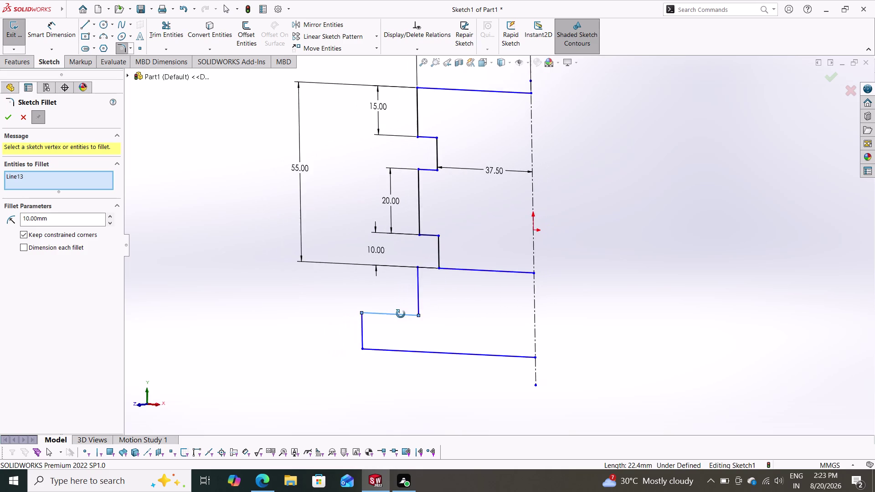
middle_drag(401, 314, 424, 305)
drag(428, 305, 394, 325)
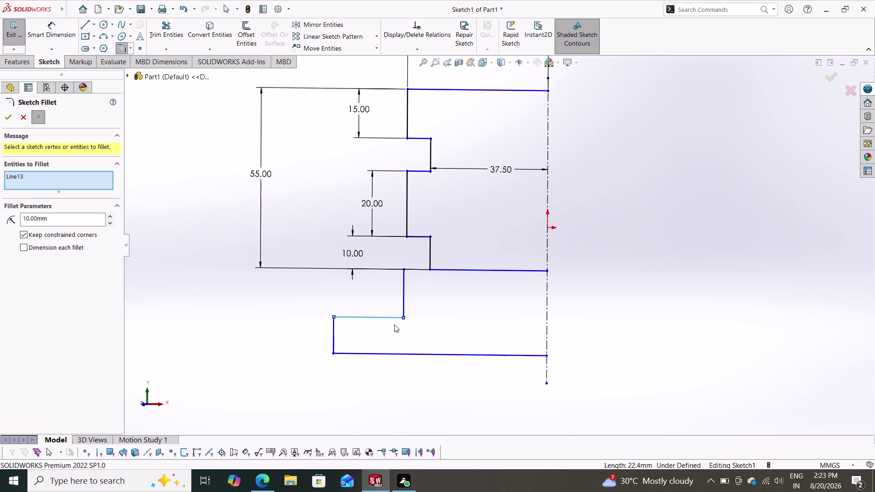
drag(394, 325, 392, 325)
drag(376, 333, 407, 302)
click(402, 302)
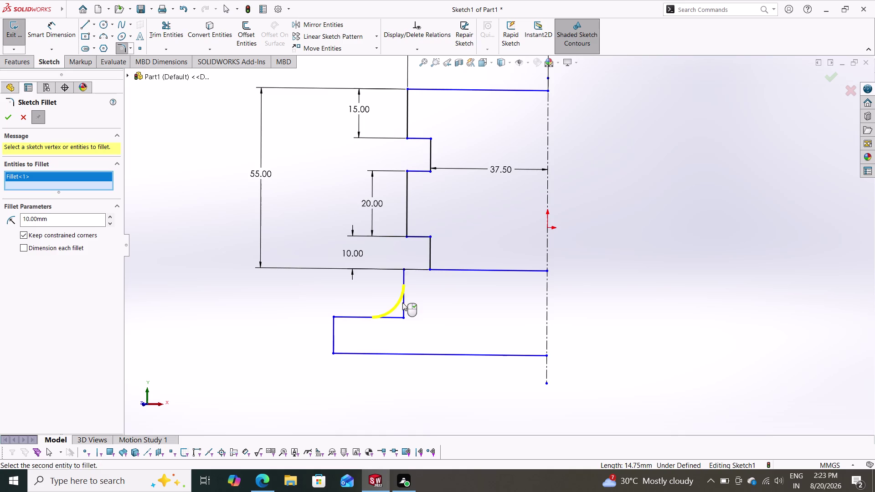
Set the fillet radius to 5 mm and apply it.
drag(650, 223, 606, 252)
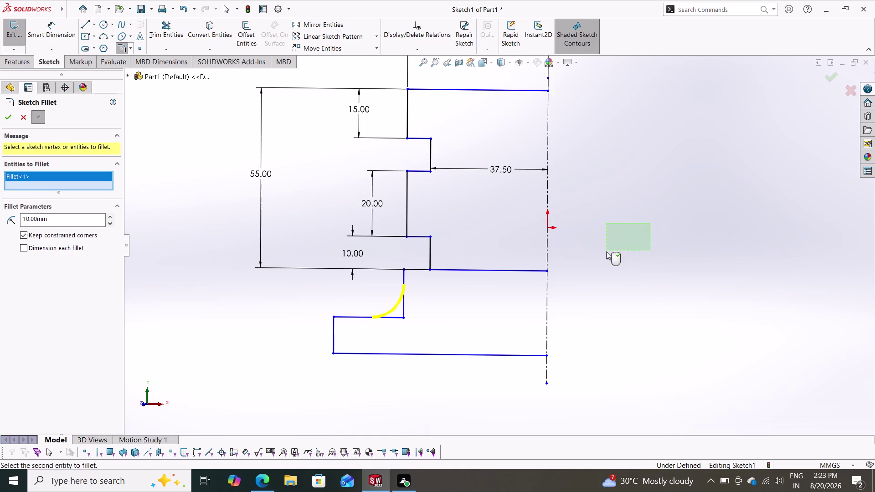
drag(606, 252, 606, 252)
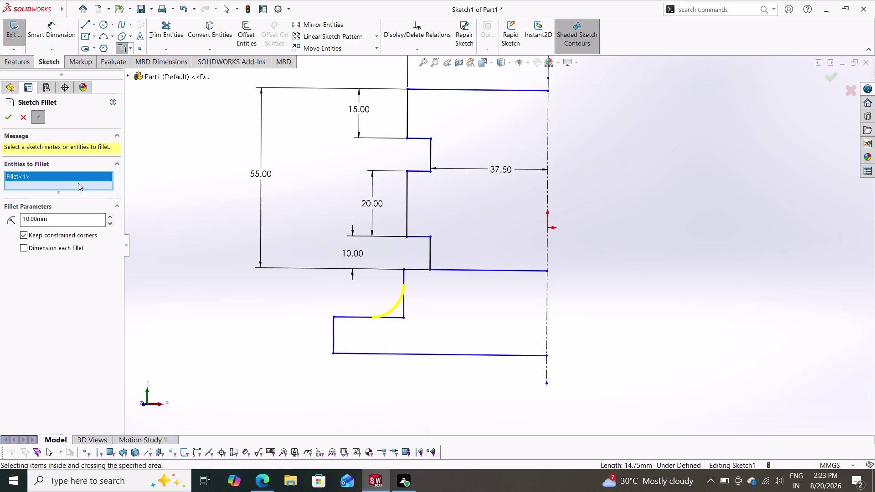
drag(61, 218, 0, 220)
key(5)
key(Return)
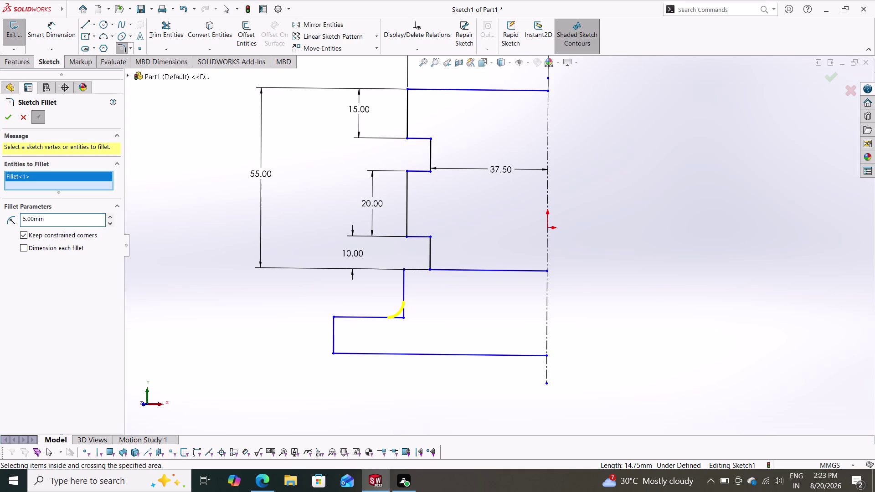
click(10, 117)
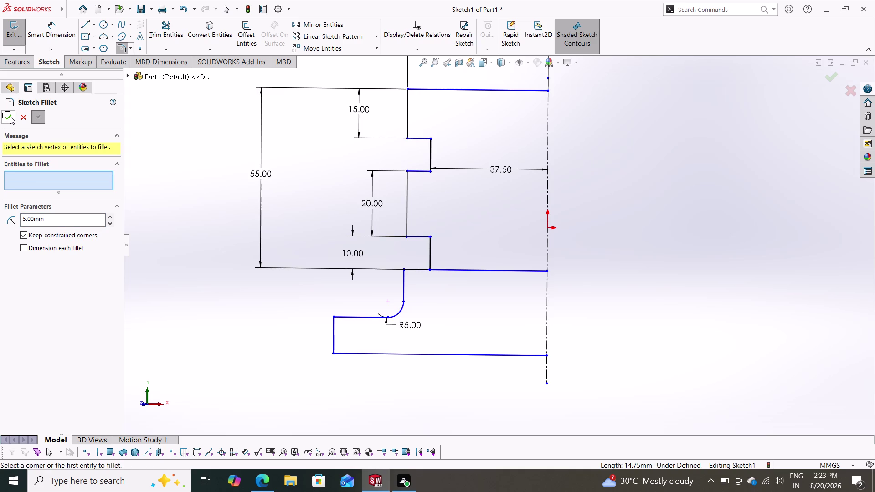
key(ctrl+z)
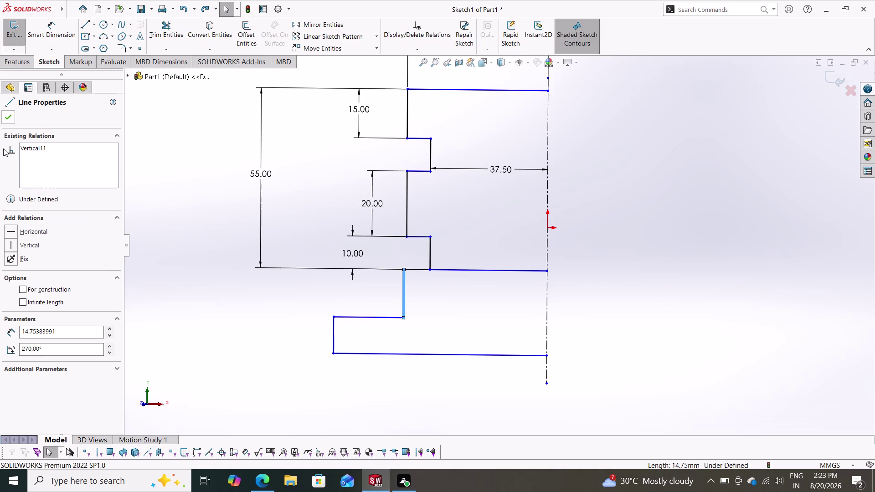
key(ctrl+y)
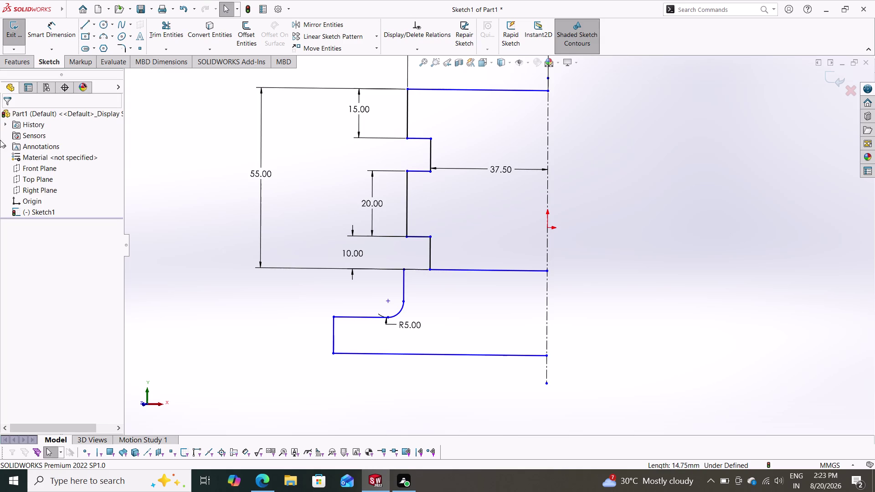
Dimension the lower profile's height between corner points to 15 mm.
click(60, 28)
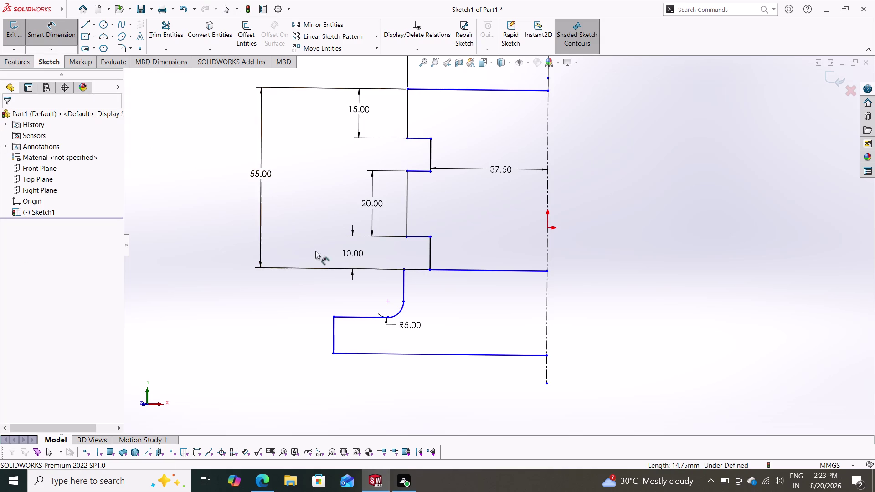
click(406, 269)
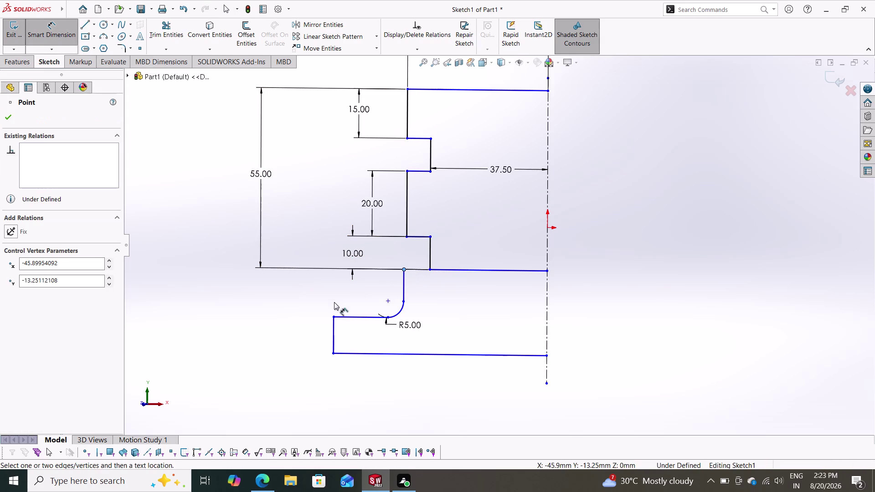
click(333, 315)
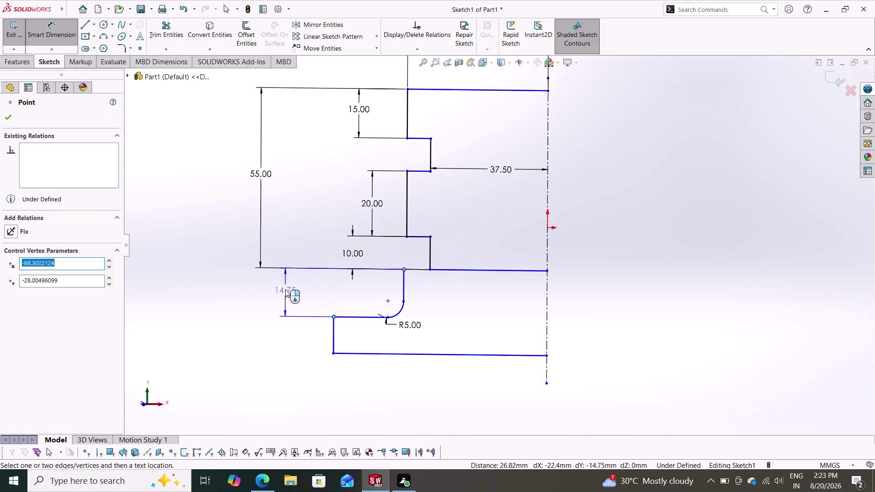
click(285, 289)
text(15)
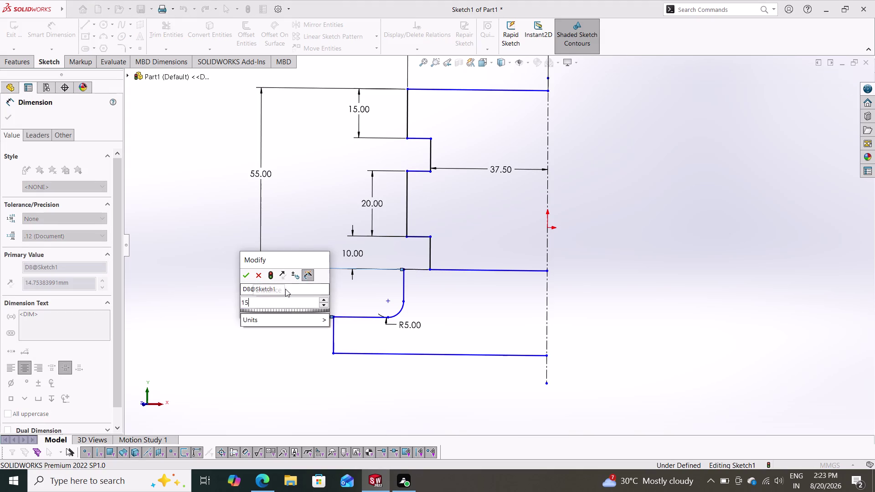
key(Return)
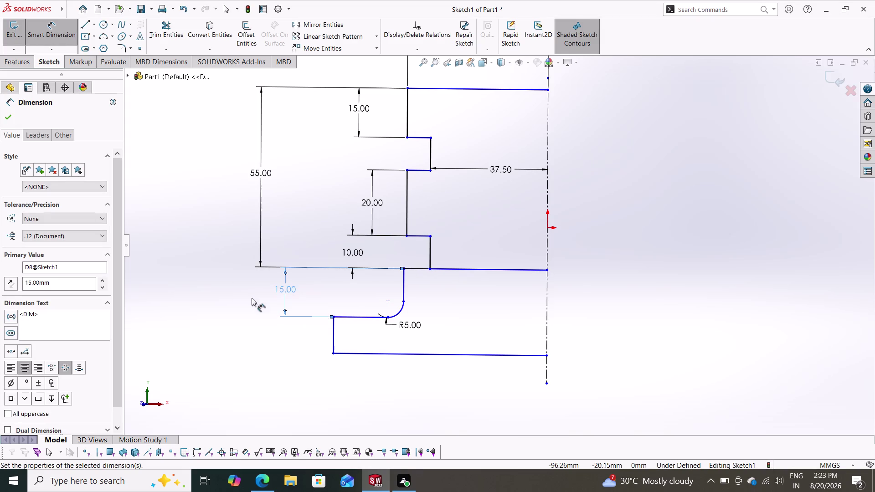
Dimension the left vertical line to 7.5 mm.
click(334, 335)
click(291, 337)
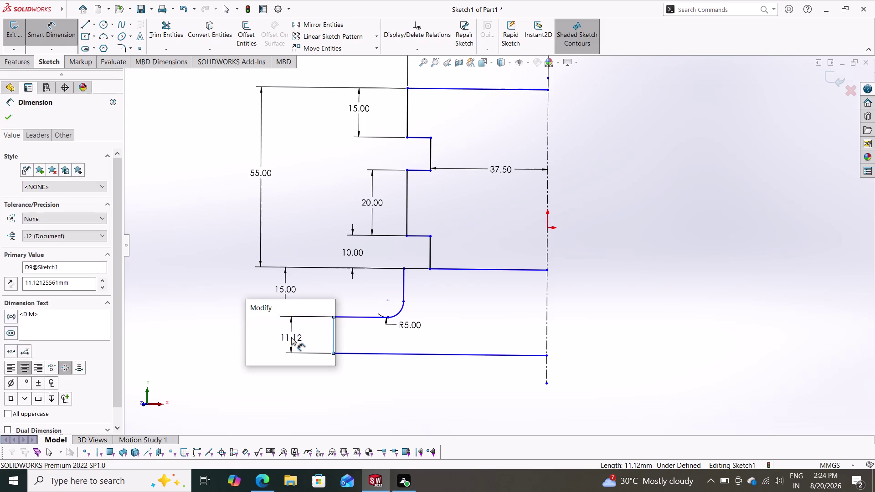
text(7.5)
key(Return)
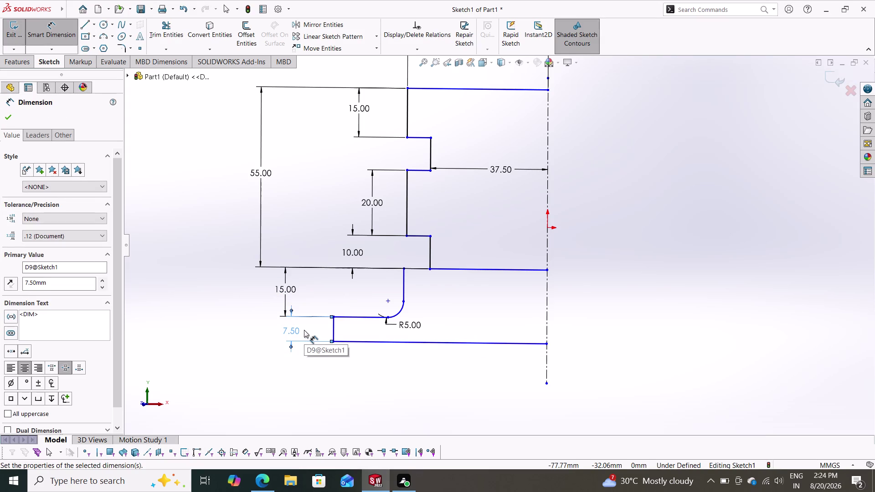
Dimension the short top edge to 3 mm and exit the dimension tool.
click(415, 268)
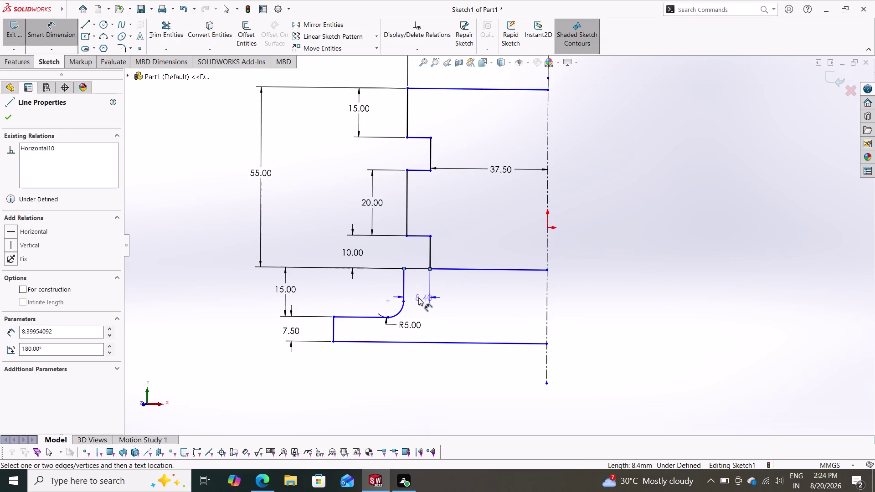
click(418, 283)
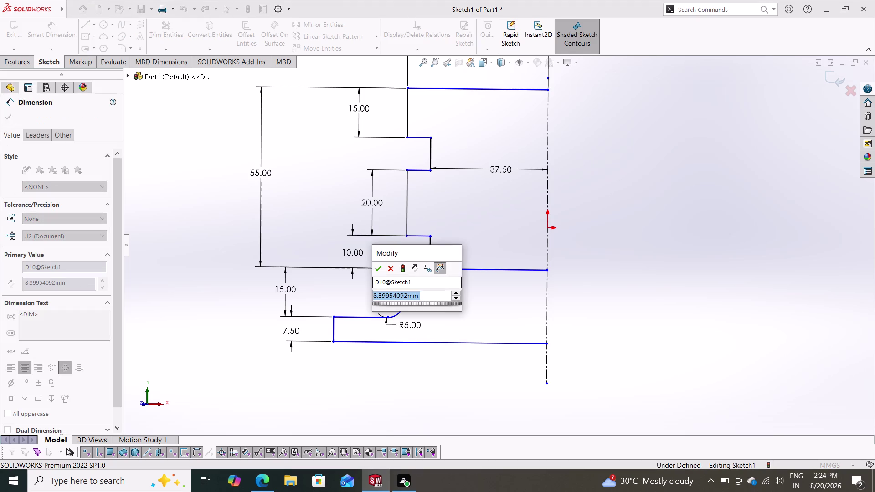
key(3)
key(Return)
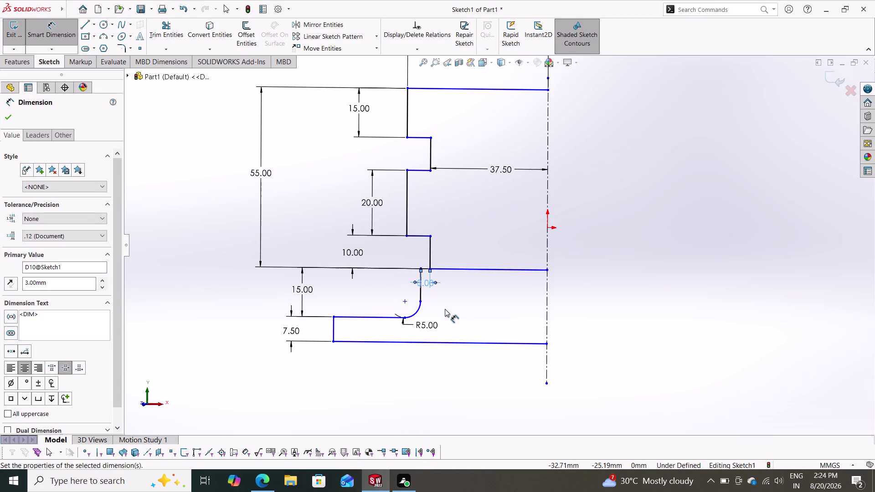
scroll(down, 3)
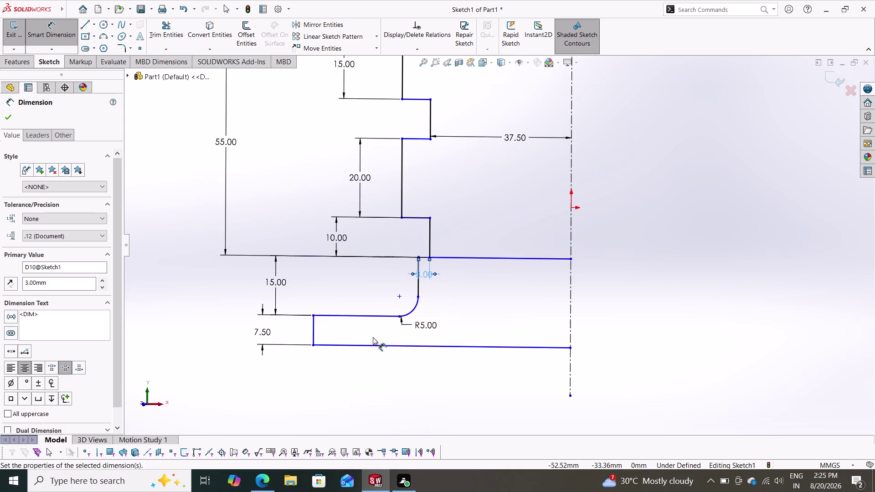
key(Escape)
key(Escape)
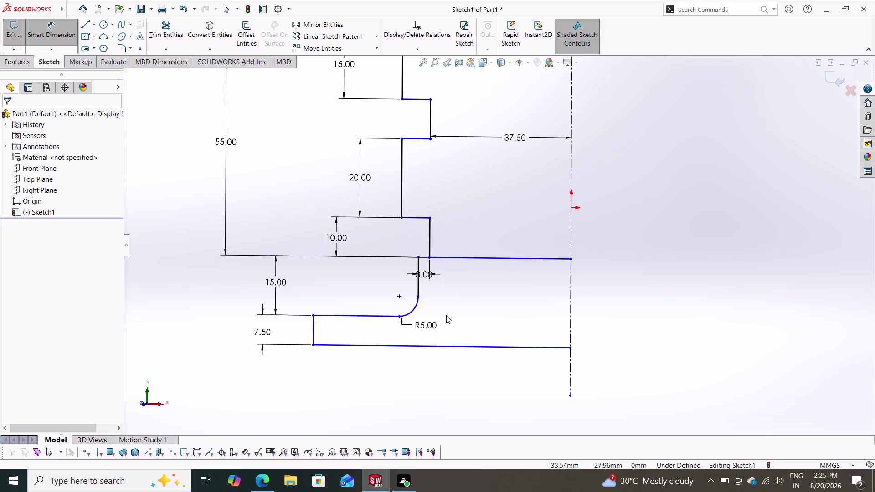
Box-select and delete the lower filleted profile with its dimensions.
drag(463, 274, 281, 377)
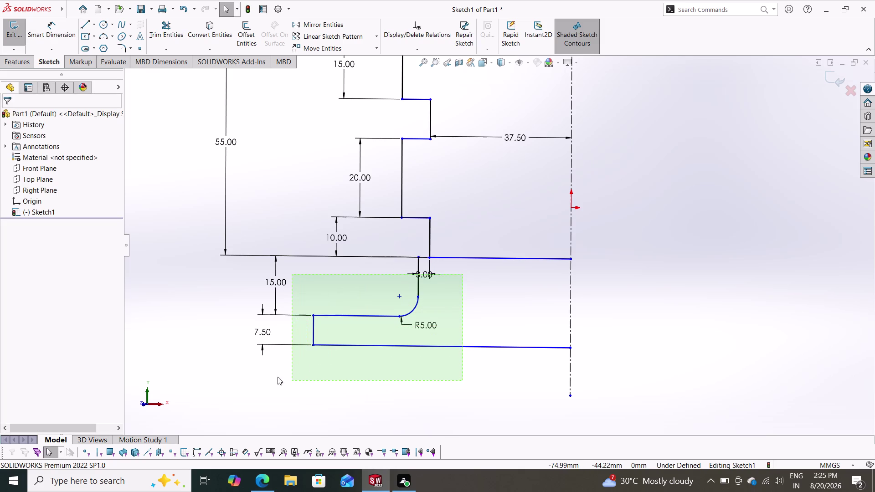
drag(281, 378, 242, 374)
key(Delete)
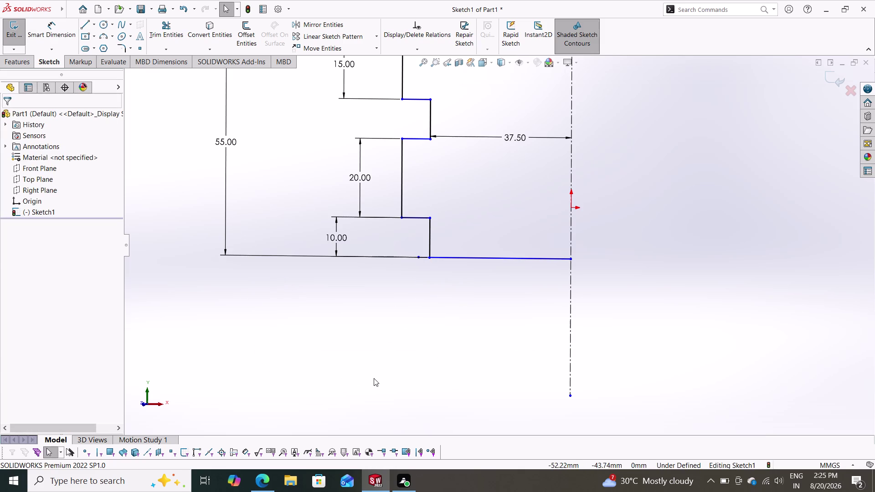
Zoom around the remaining stepped profile and select its top horizontal line.
scroll(down, 3)
scroll(up, 3)
scroll(up, 3)
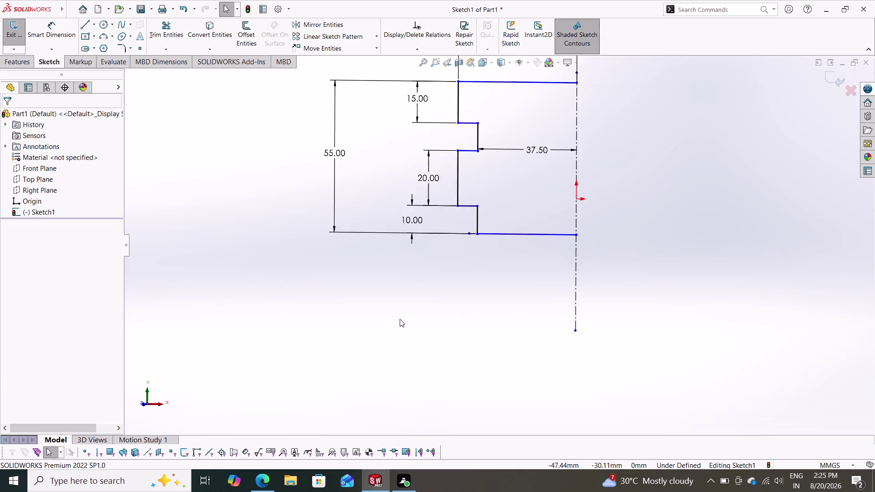
scroll(down, 3)
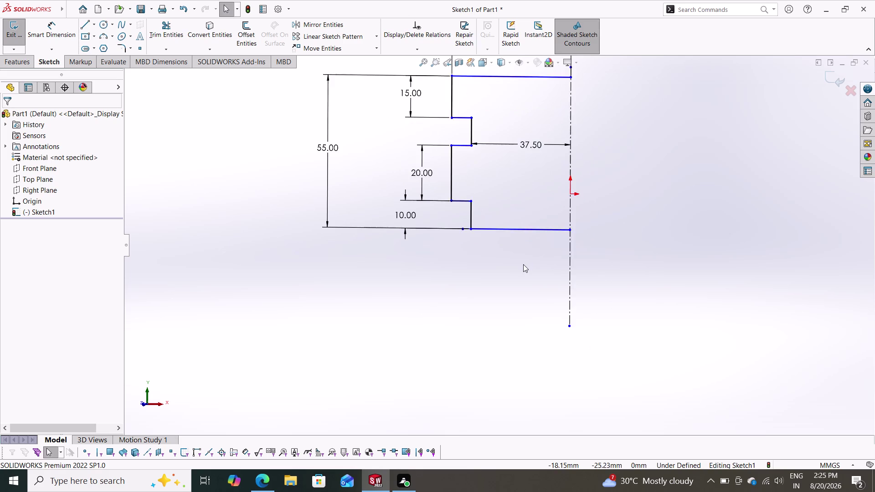
scroll(up, 3)
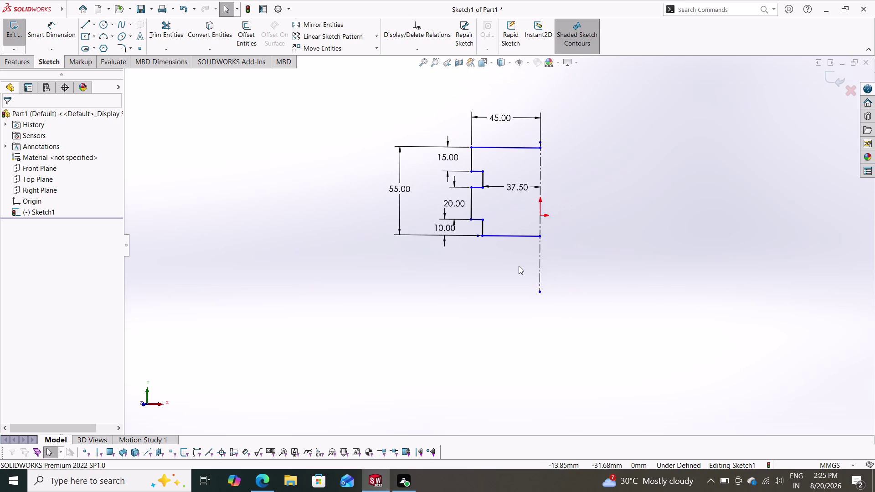
scroll(down, 3)
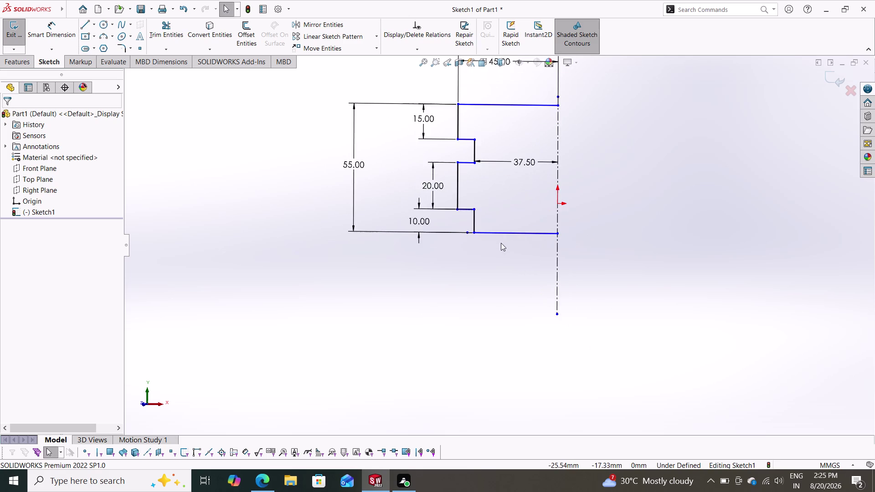
scroll(up, 3)
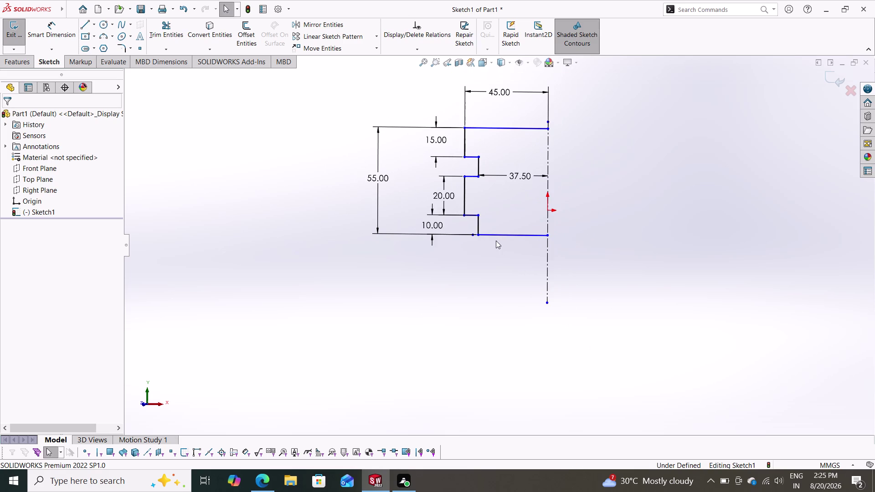
click(474, 127)
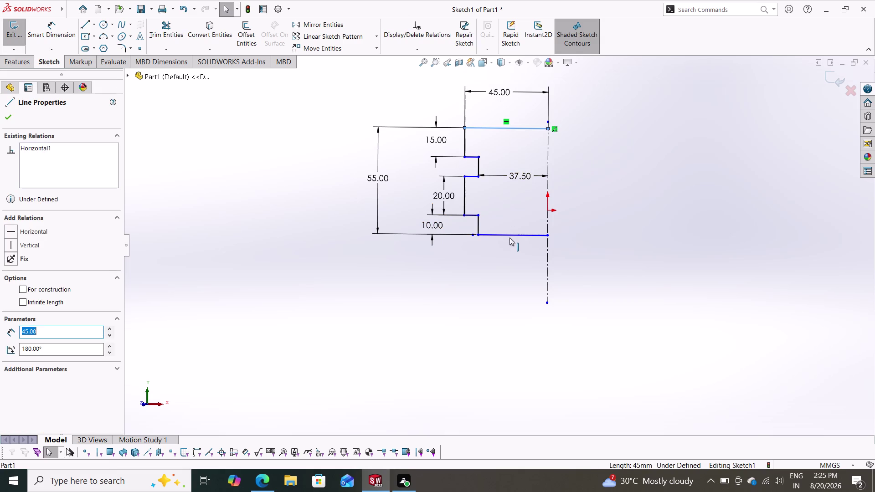
click(503, 234)
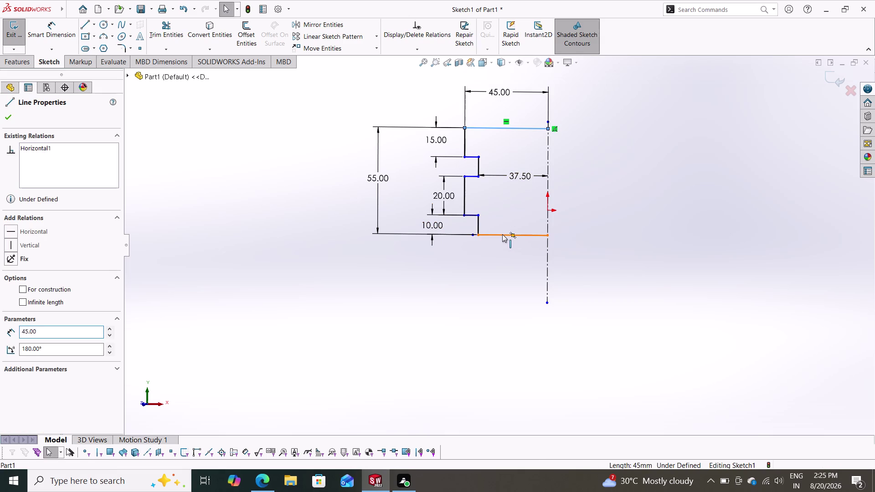
click(22, 347)
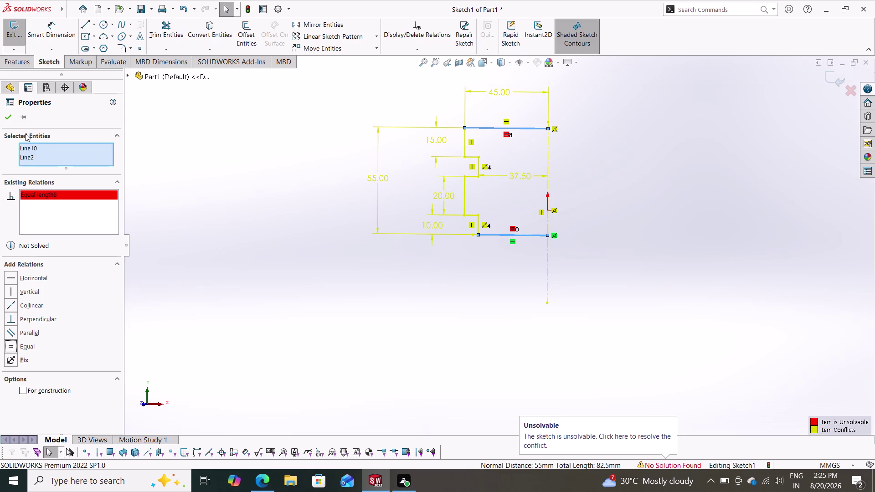
key(Escape)
key(Escape)
key(Escape)
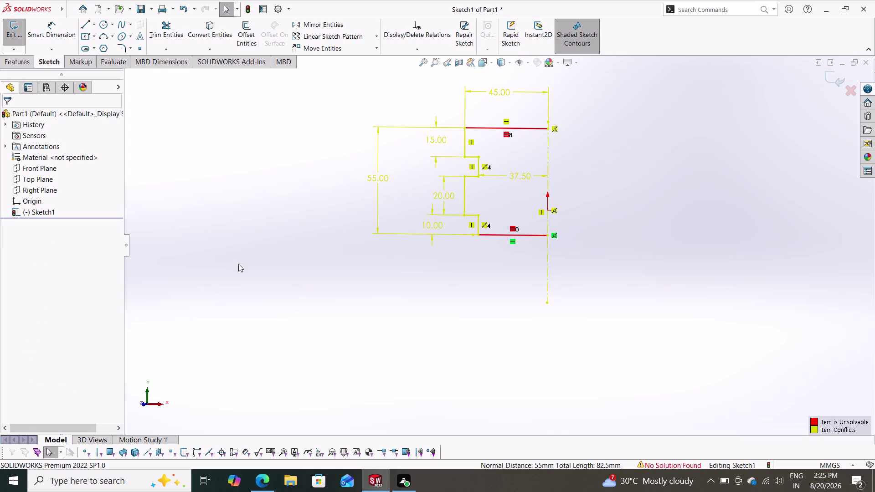
key(ctrl+z)
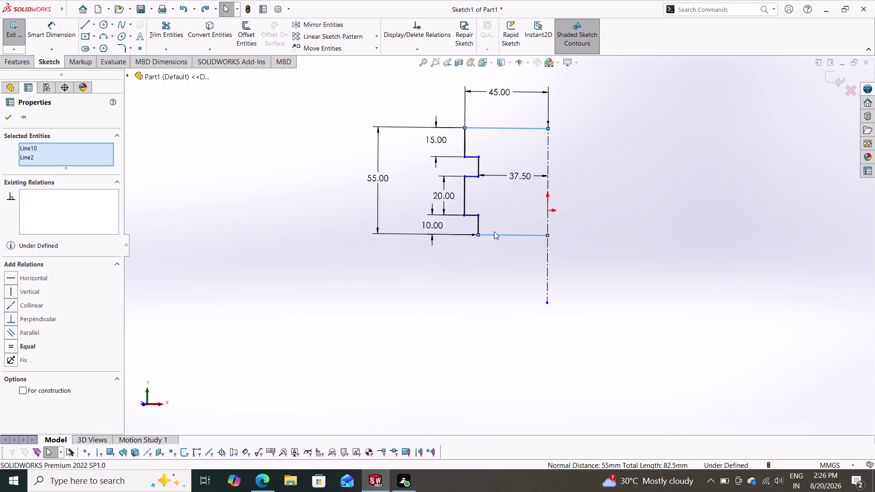
scroll(down, 3)
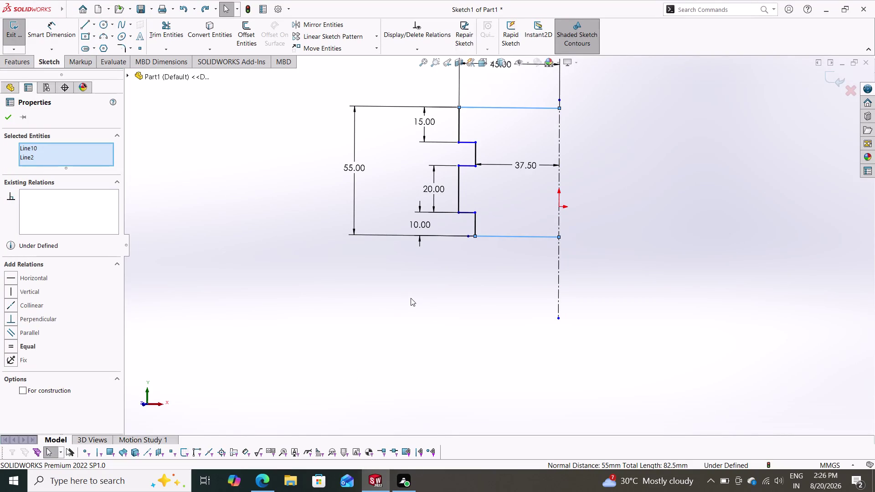
right_click(238, 463)
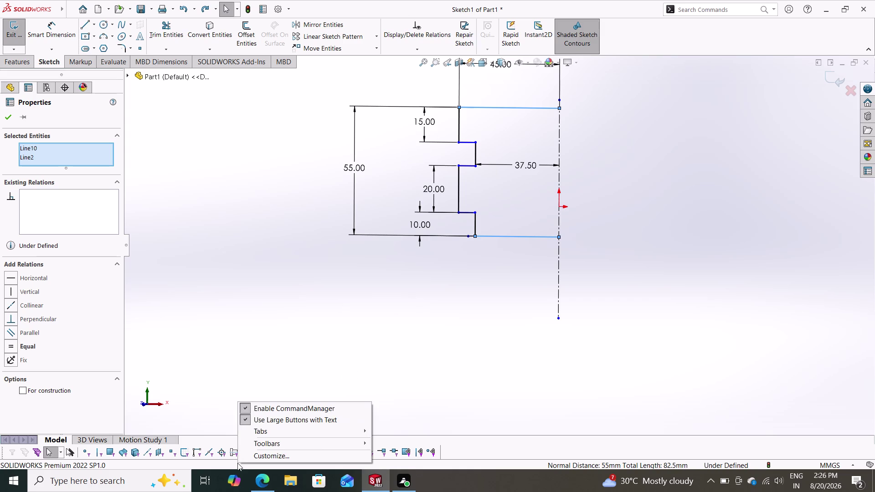
click(237, 463)
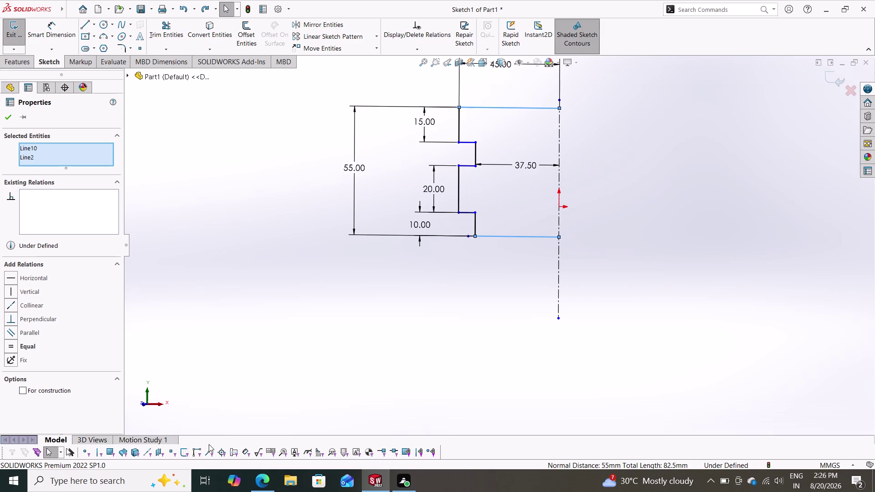
scroll(down, 3)
scroll(up, 3)
scroll(down, 3)
scroll(up, 3)
scroll(up, 3)
scroll(down, 3)
scroll(up, 3)
scroll(down, 3)
scroll(up, 3)
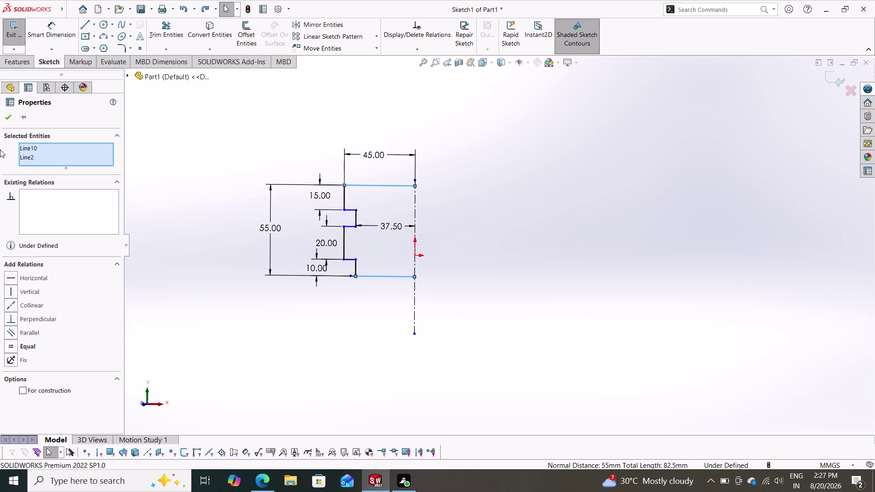
key(Escape)
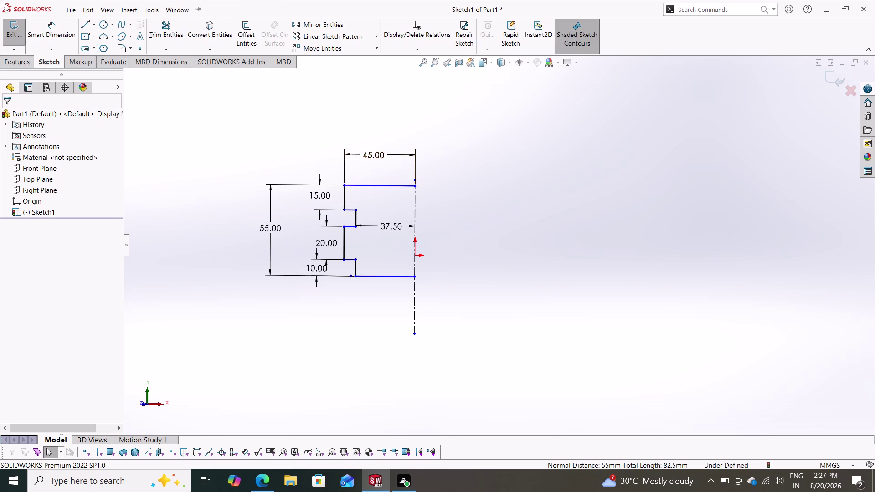
Revolve the stepped profile region 360° about the centreline to create Revolve1.
click(15, 63)
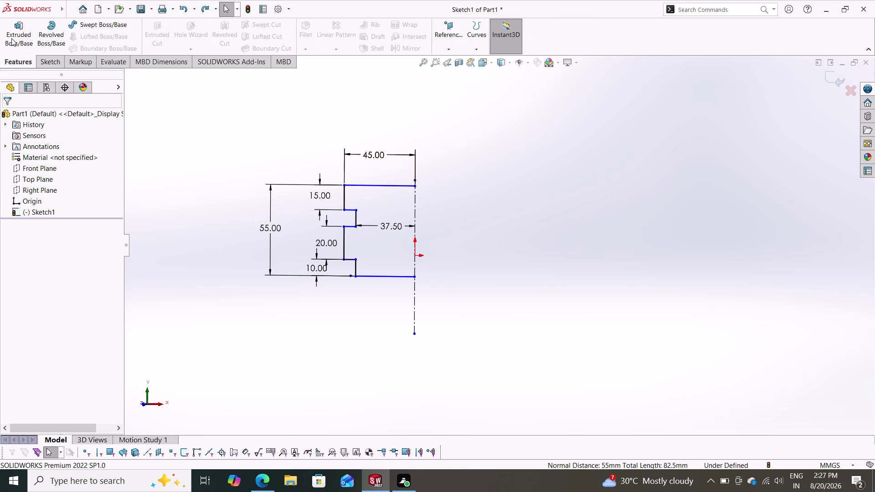
click(42, 44)
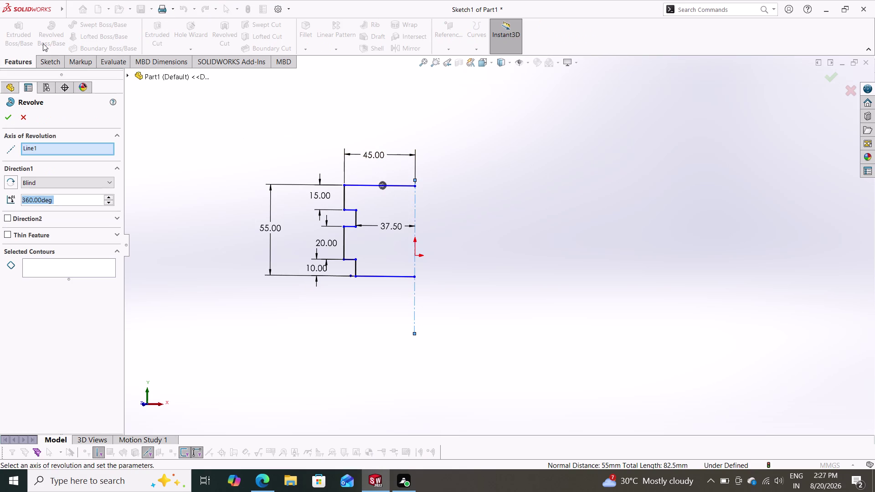
click(414, 210)
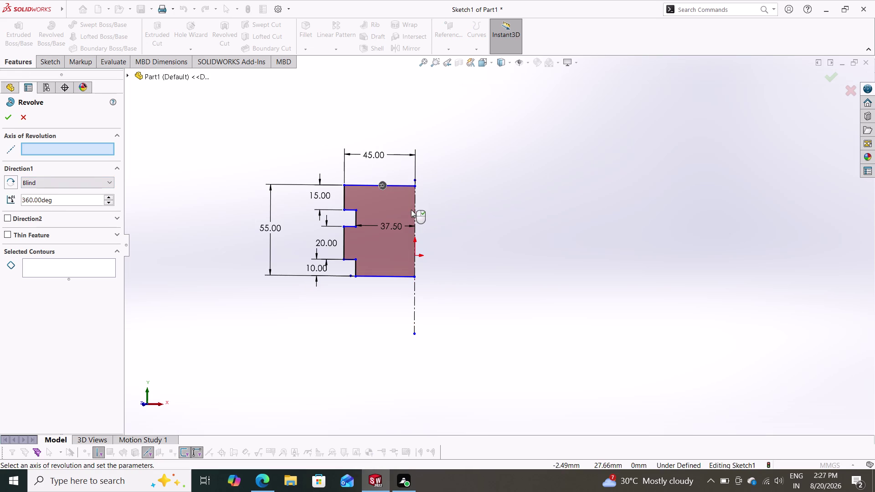
click(395, 204)
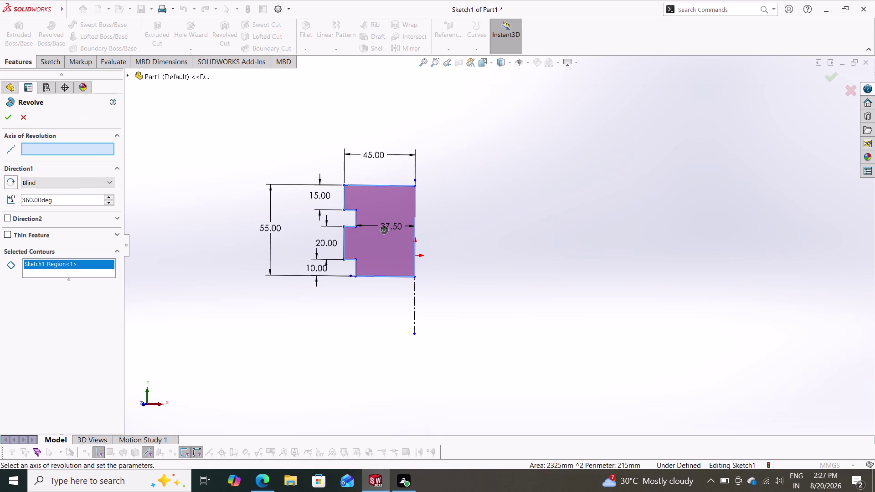
click(70, 151)
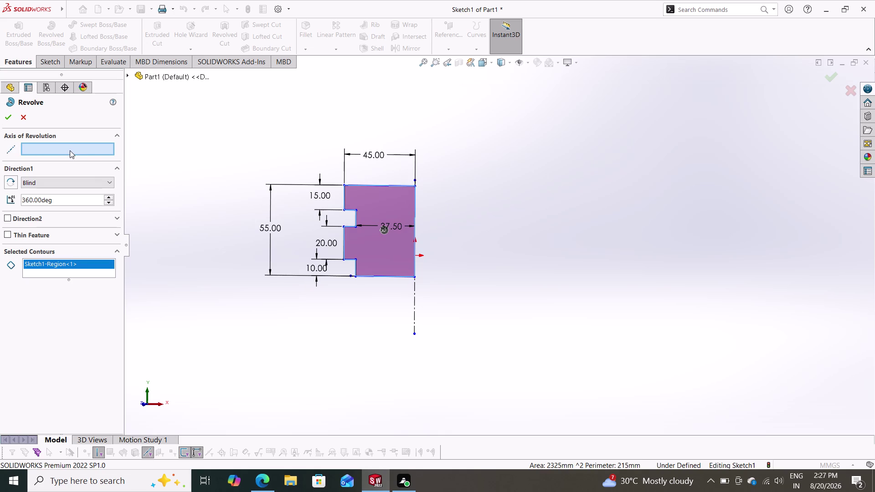
scroll(down, 3)
scroll(down, 3)
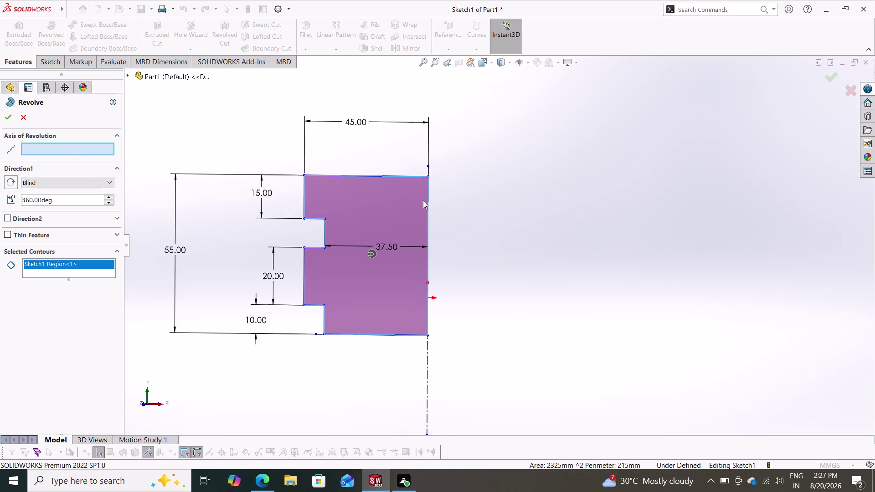
click(427, 359)
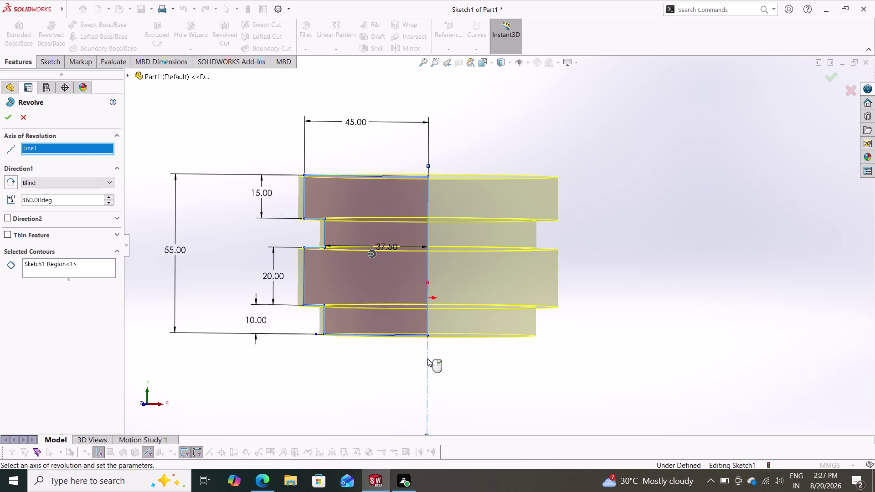
click(4, 113)
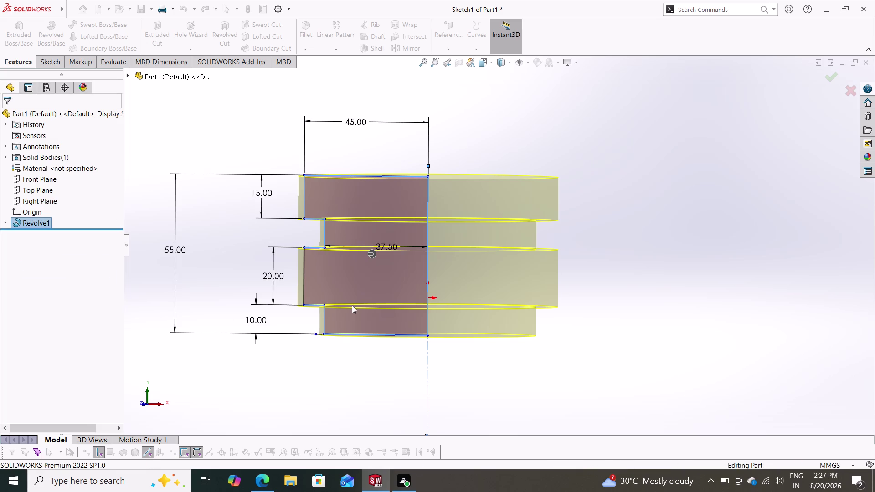
scroll(down, 3)
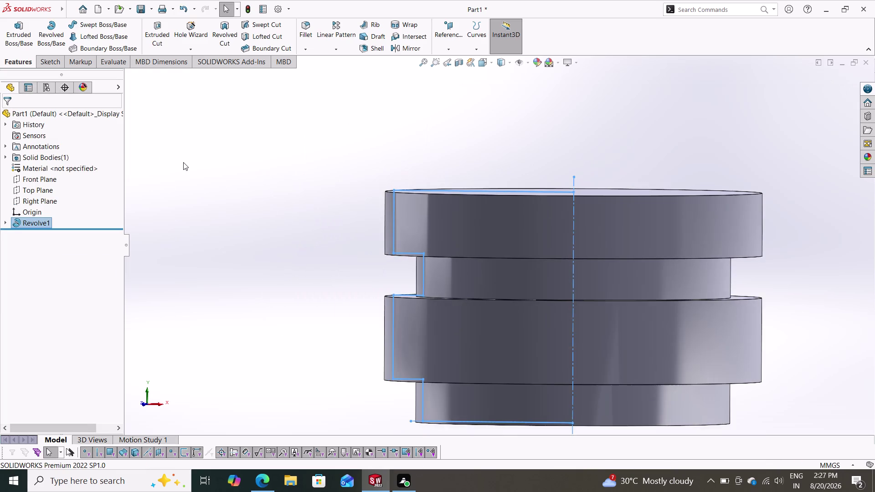
Orbit around Revolve1 to inspect it, then undo back to its profile sketch.
scroll(up, 3)
middle_drag(285, 165, 318, 178)
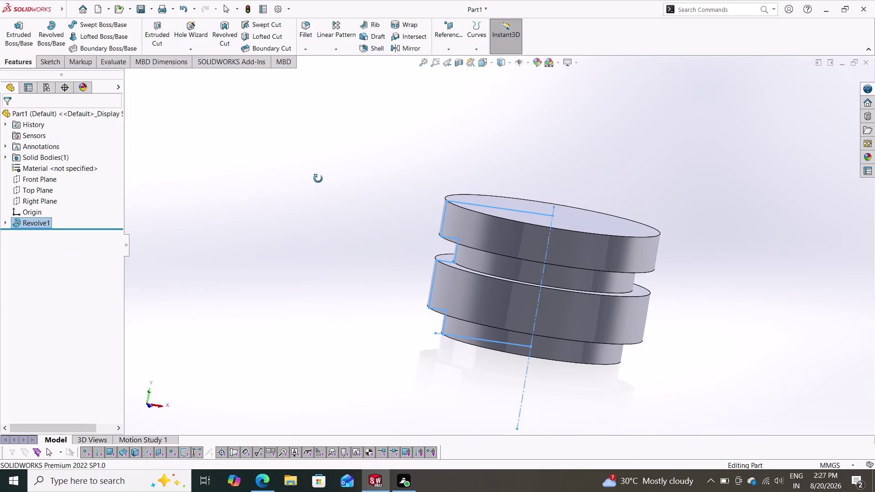
middle_drag(318, 178, 289, 192)
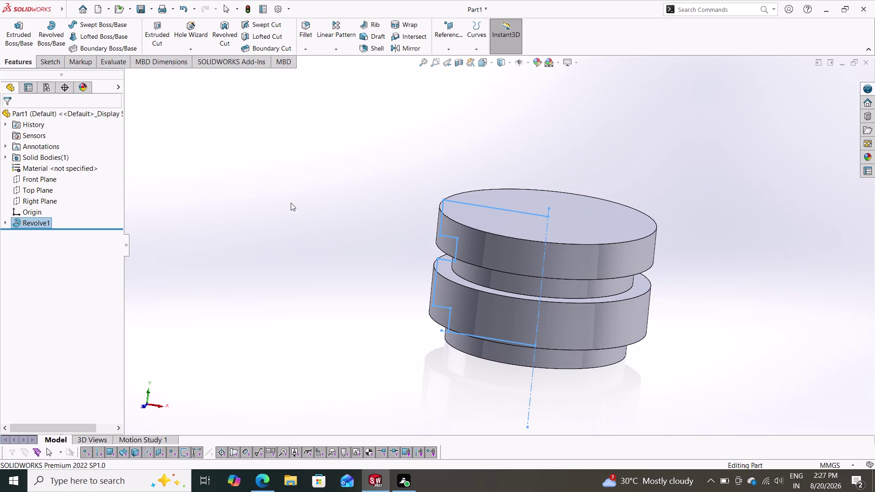
middle_drag(308, 228, 326, 155)
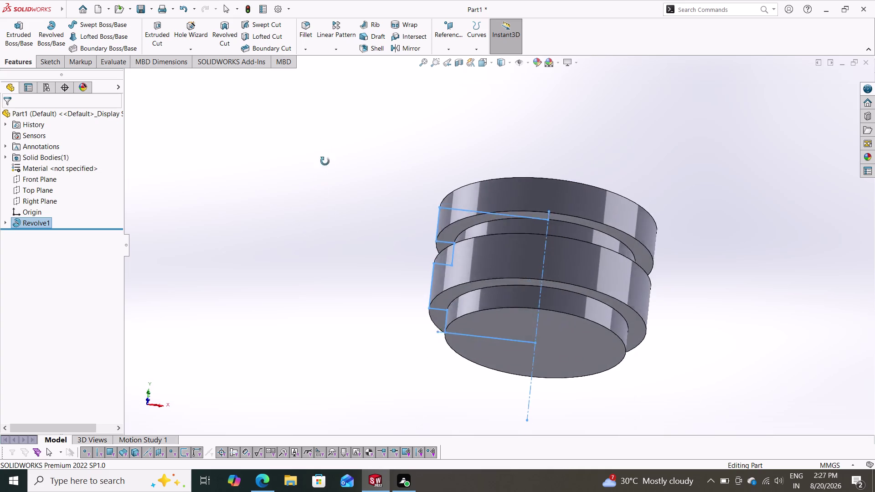
middle_drag(327, 155, 314, 226)
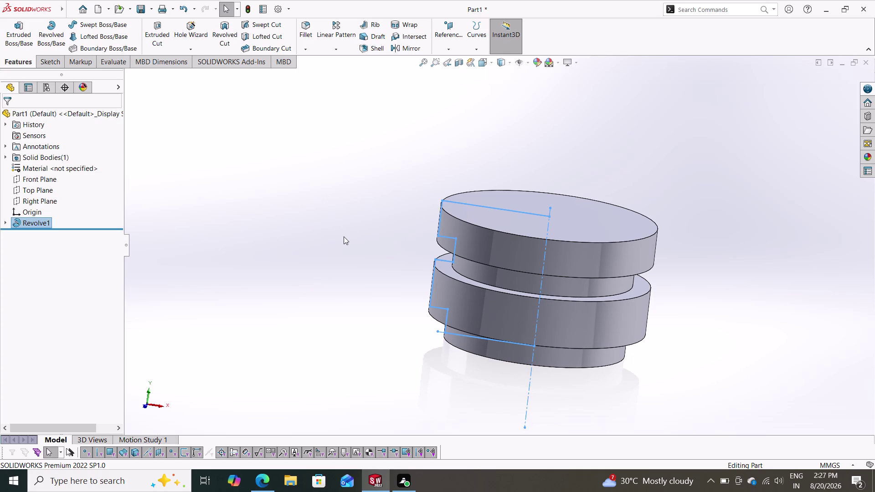
middle_drag(344, 236, 352, 205)
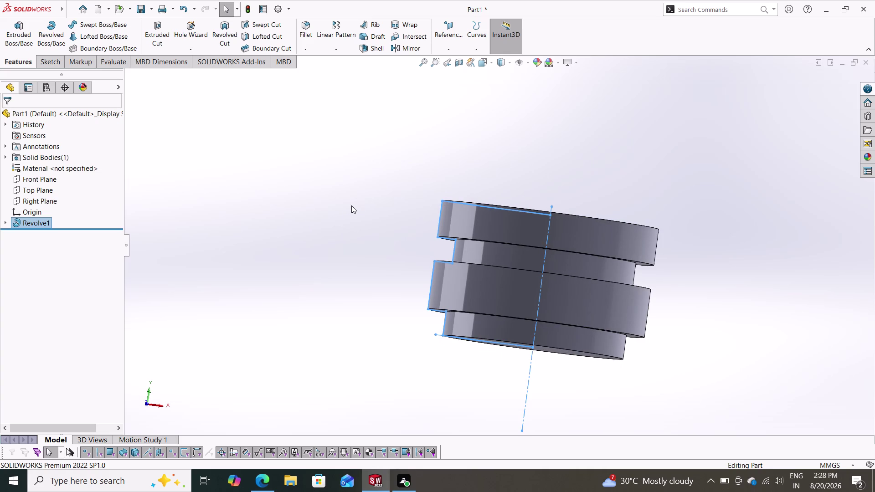
key(ctrl+z)
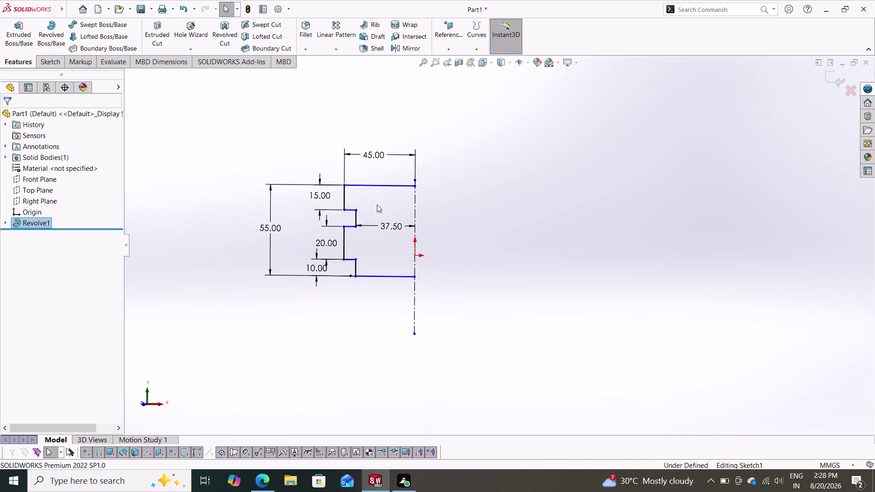
Make Sketch1's top 45 mm and bottom 37.5 mm horizontal lines construction lines.
scroll(down, 3)
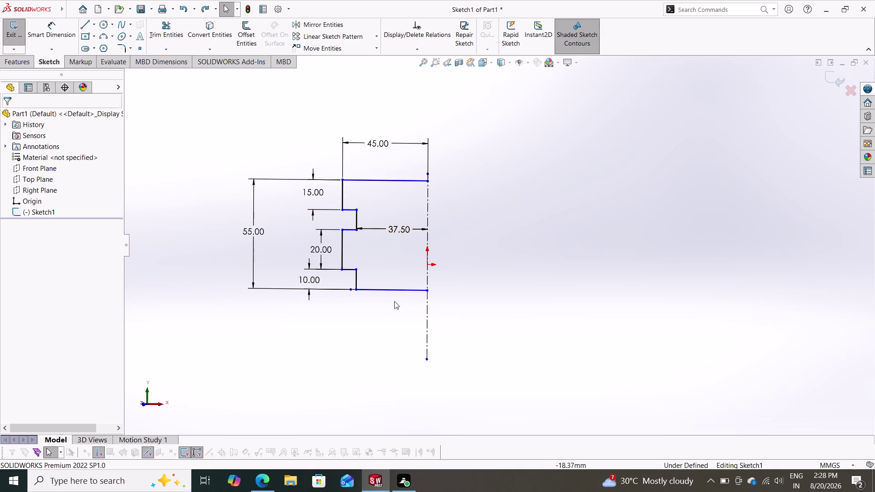
click(392, 289)
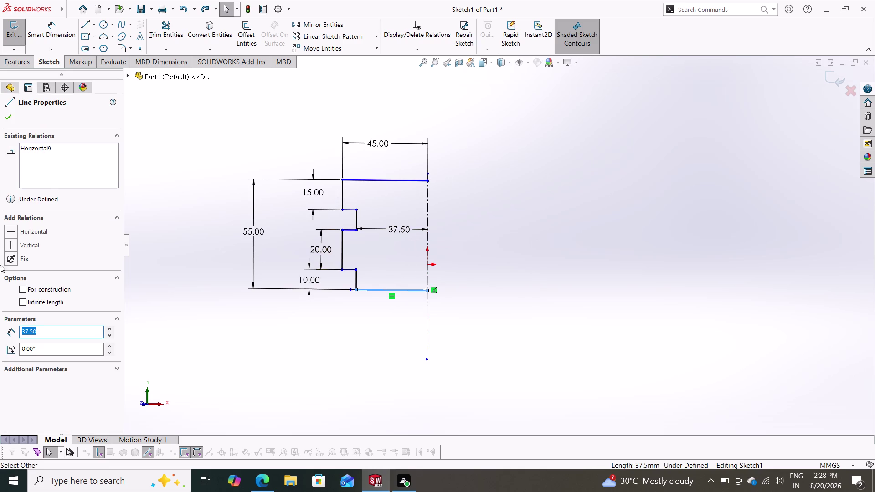
click(22, 290)
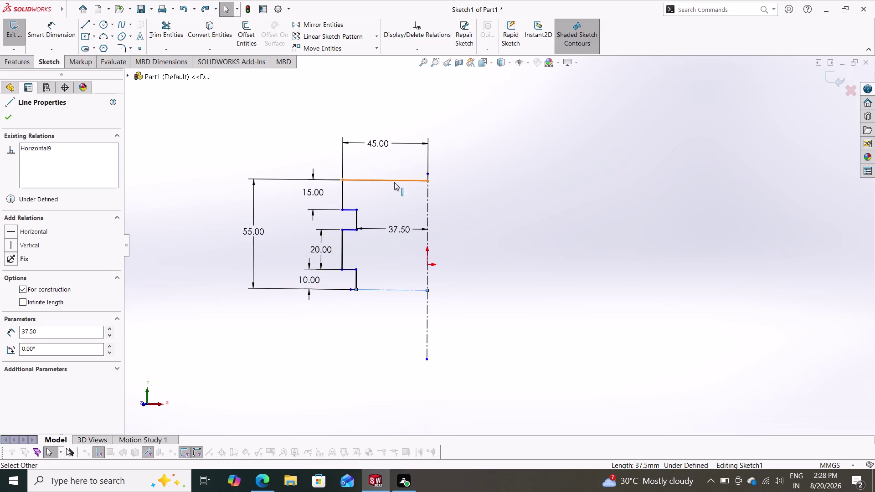
click(394, 182)
click(32, 292)
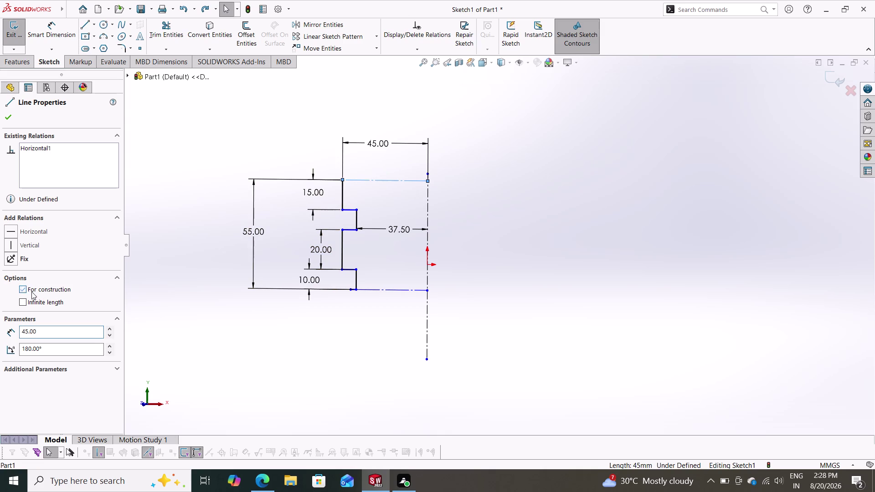
click(5, 116)
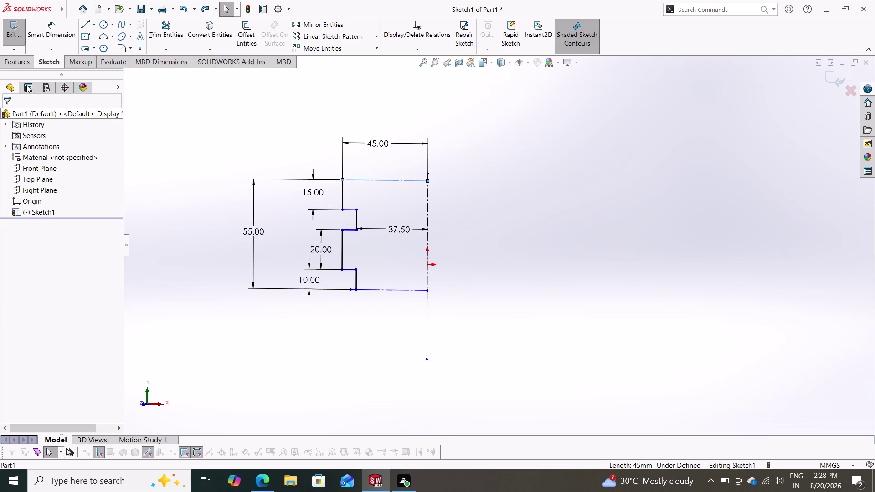
click(27, 60)
click(60, 27)
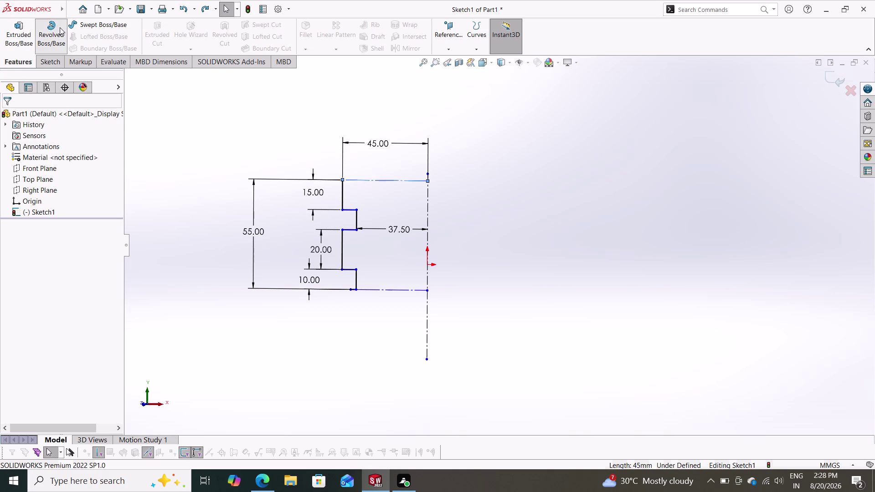
Cancel the failed revolve and undo to restore the filleted slot geometry.
click(468, 242)
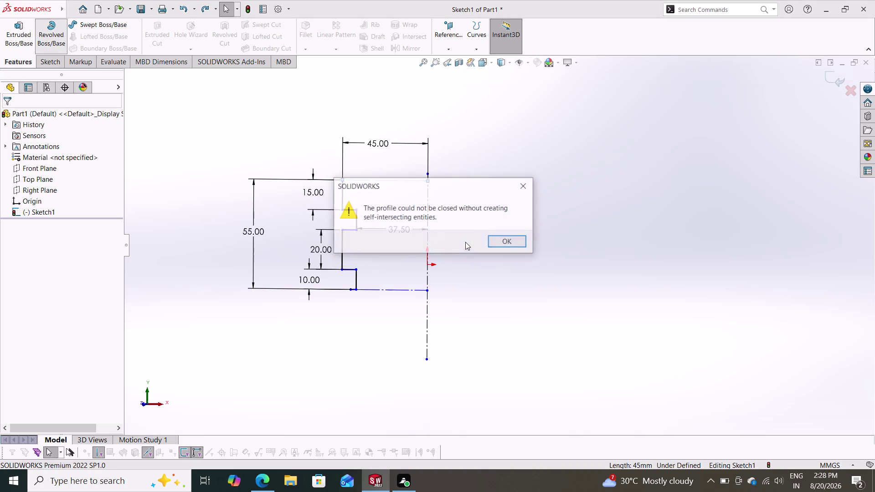
click(514, 243)
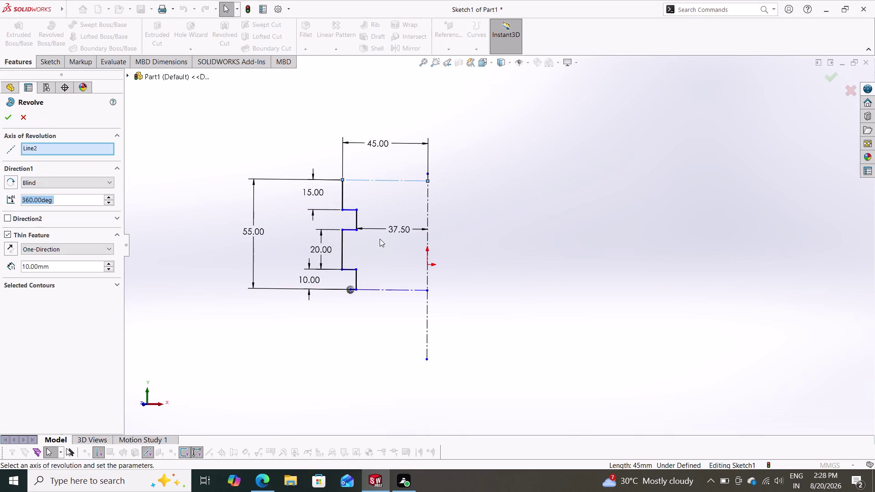
key(Escape)
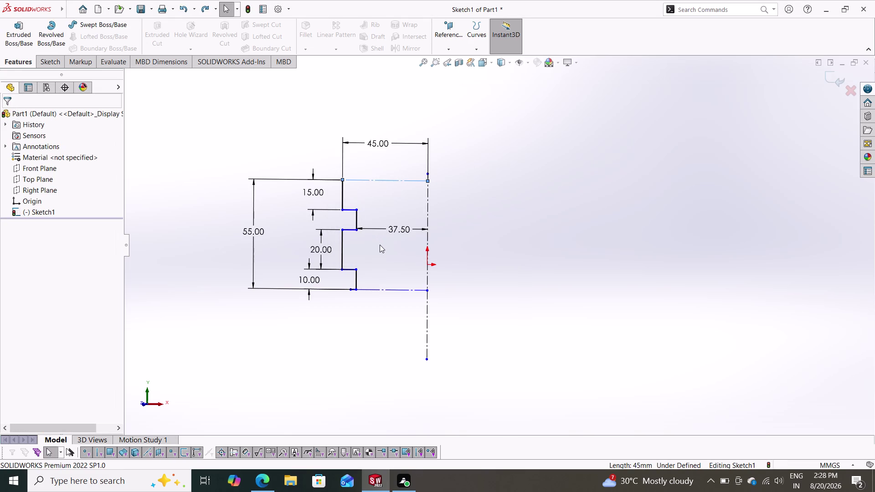
key(ctrl+z)
key(ctrl+z)
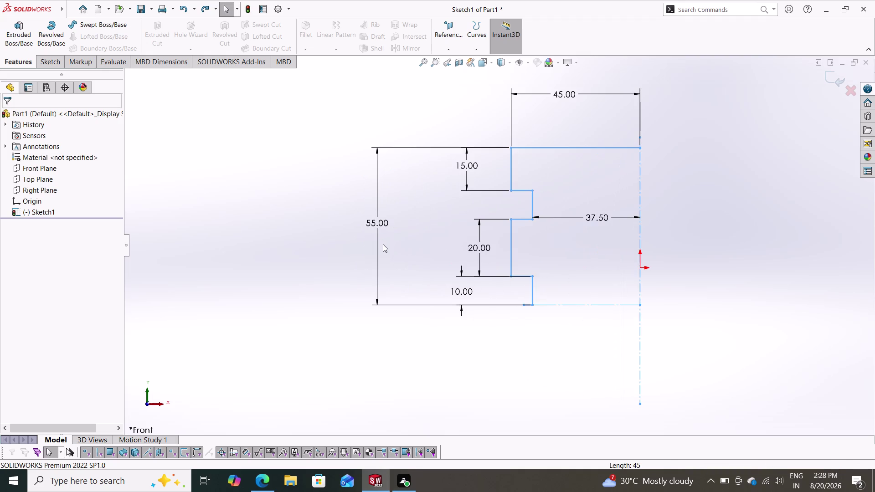
key(ctrl+z)
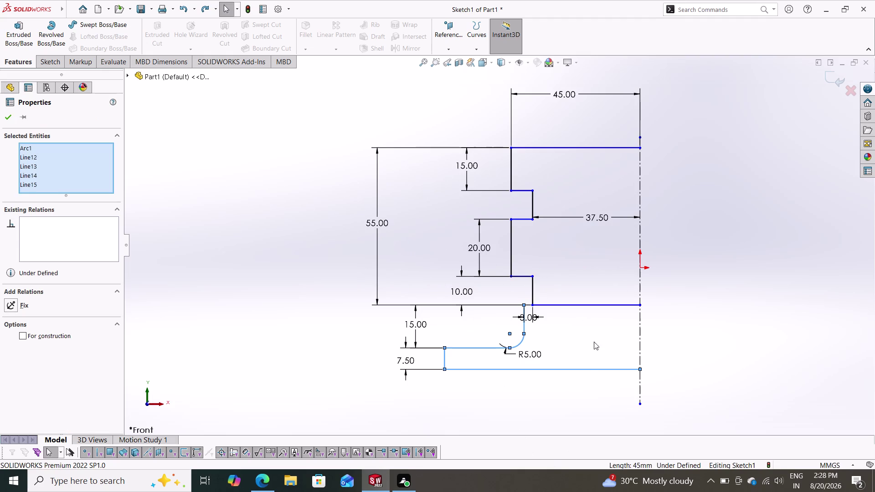
drag(599, 326, 375, 396)
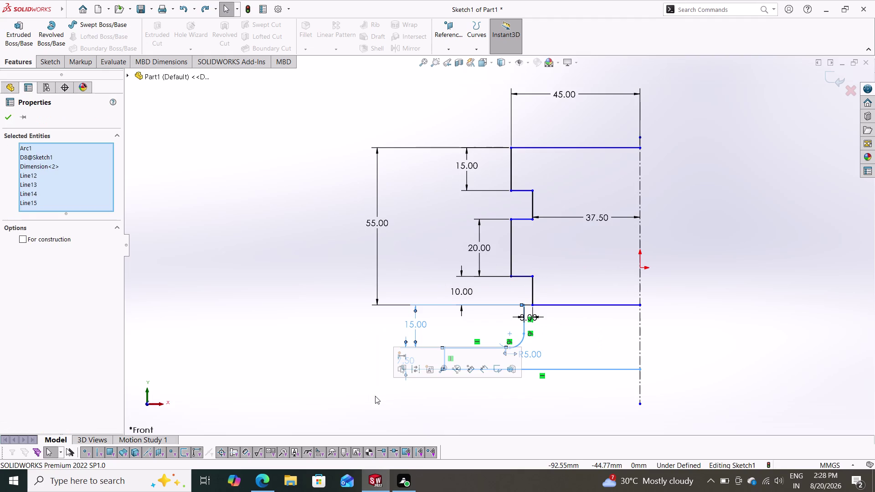
Delete the stray filleted geometry and the leftover 5.00 dimension and line.
key(Delete)
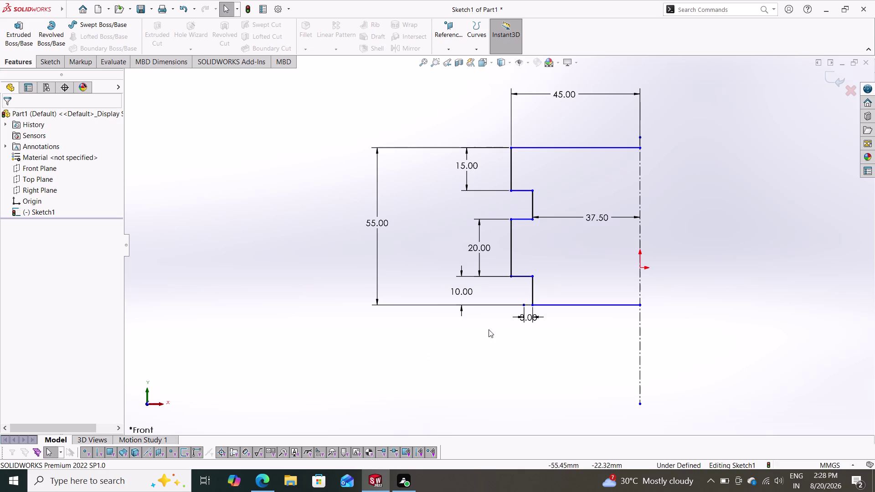
click(526, 314)
key(Delete)
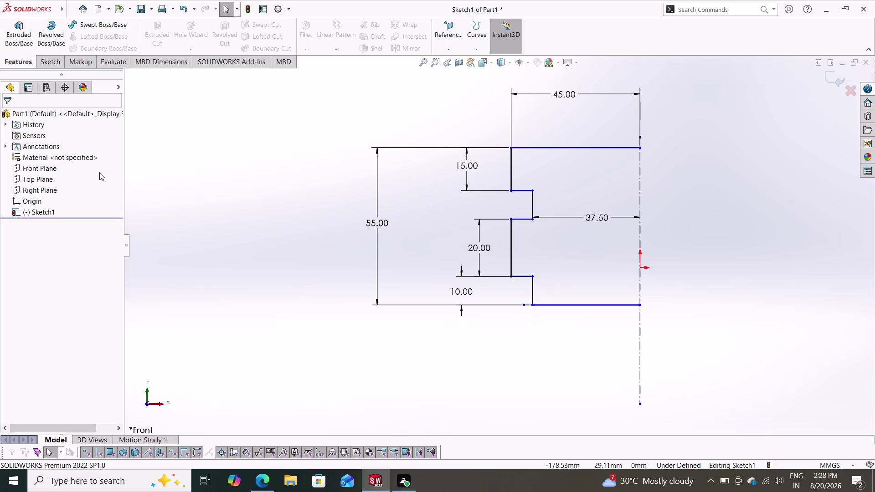
Revolve the profile 360° about the centerline into Revolve2 and sketch on its top face.
click(50, 33)
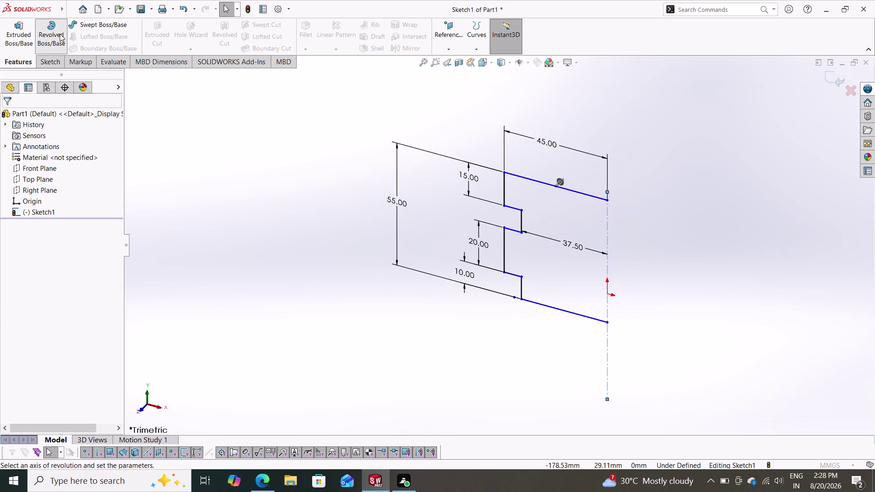
click(549, 207)
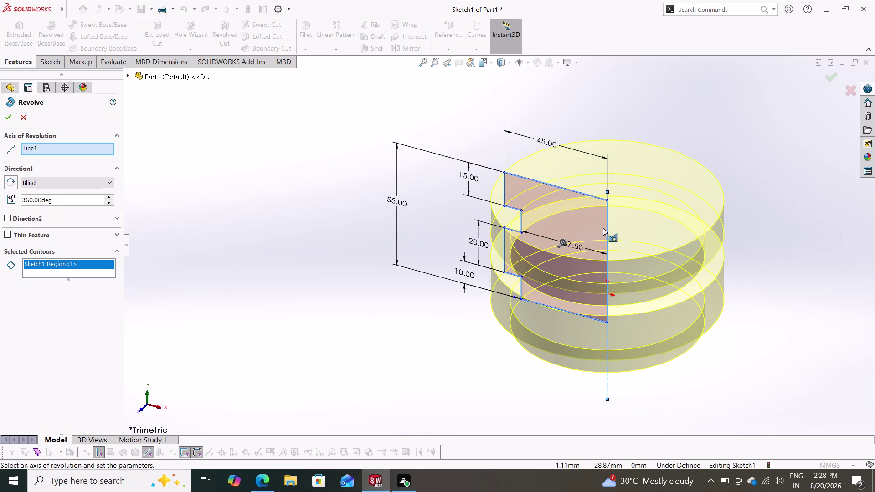
click(10, 115)
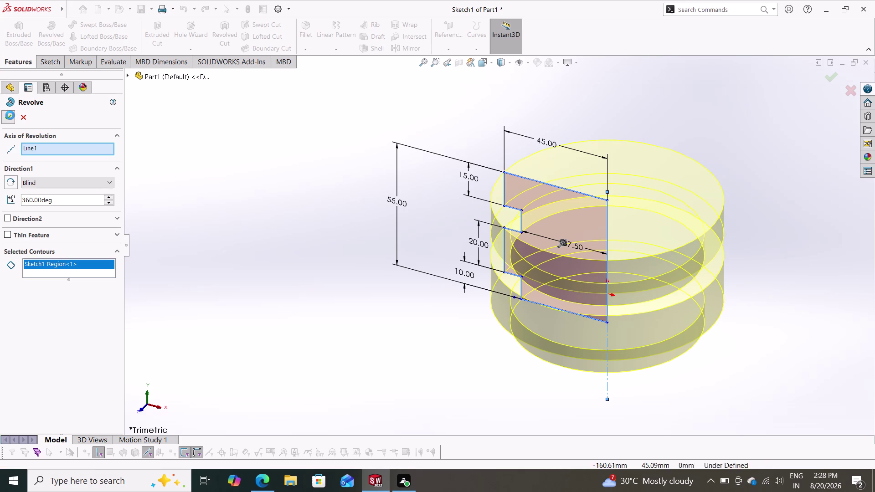
click(643, 187)
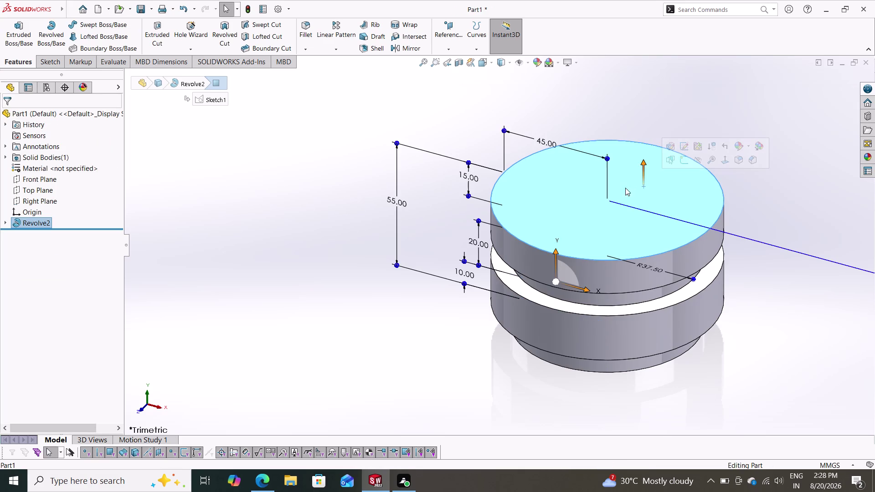
click(683, 155)
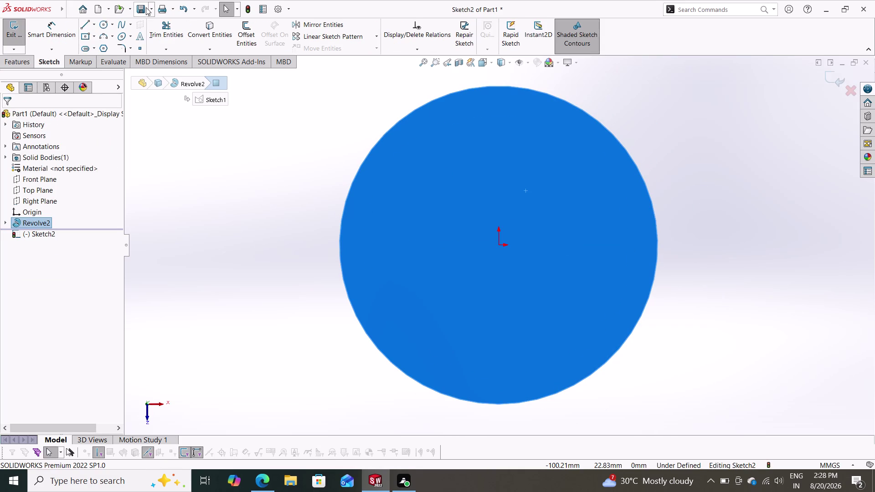
Draw a circle centred at the origin on the top face.
click(99, 20)
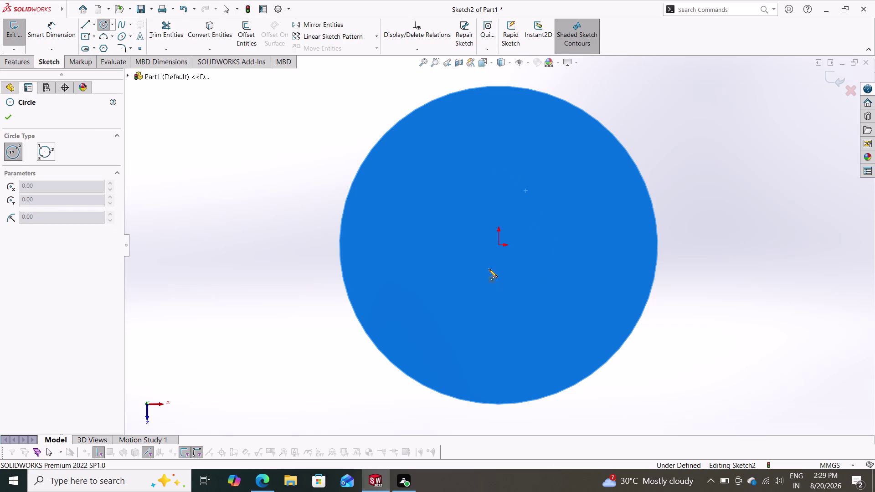
click(500, 245)
click(628, 245)
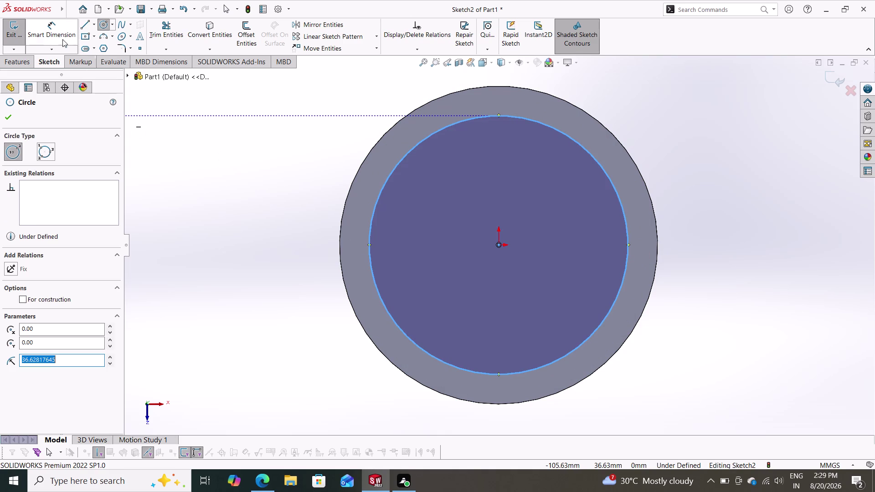
Dimension the circle to Ø75 so the sketch is fully defined.
click(45, 33)
drag(607, 178, 611, 178)
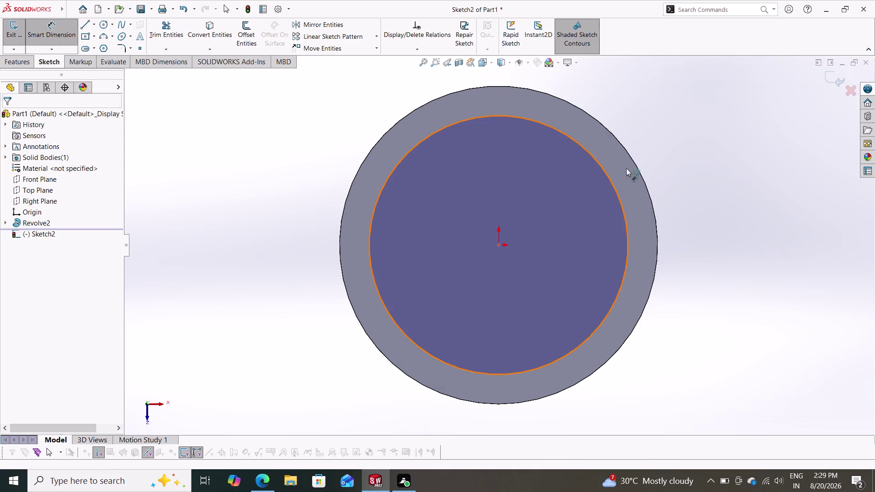
click(700, 210)
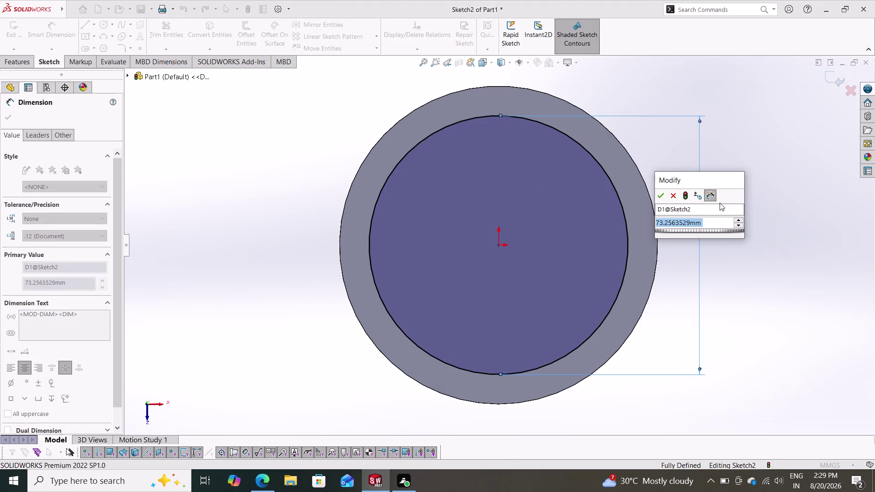
key(3)
text(7)
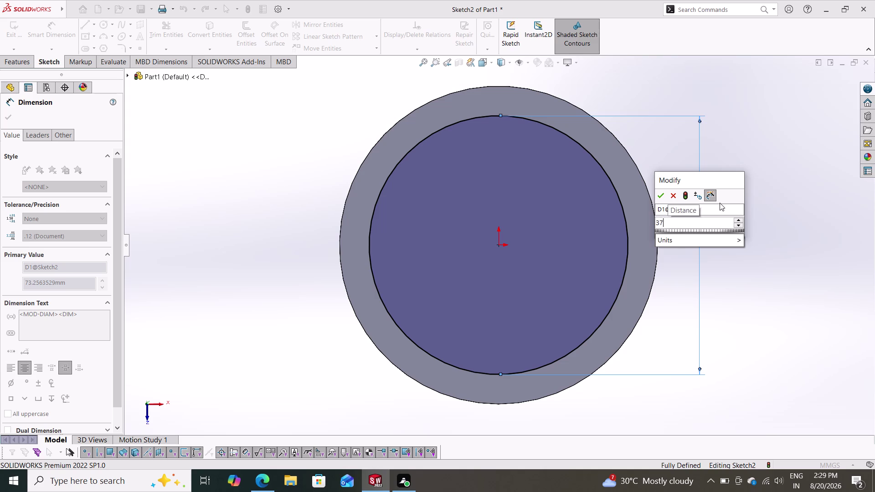
text(.5+)
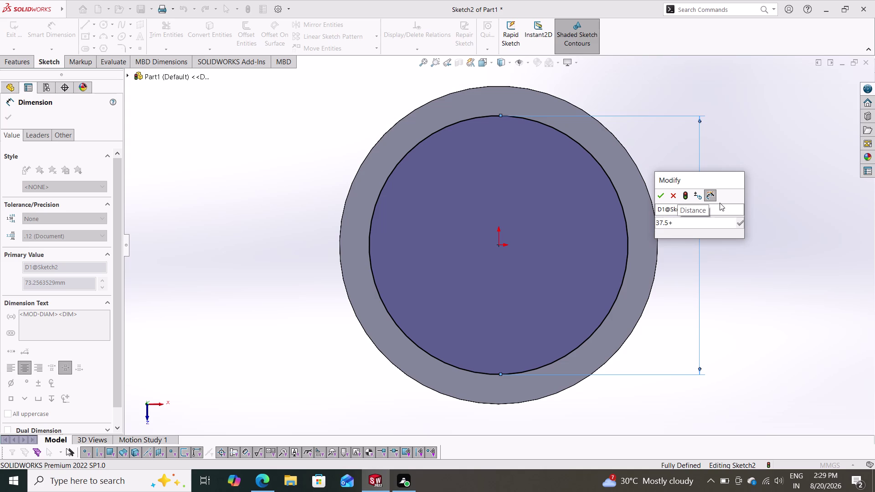
text(37.5)
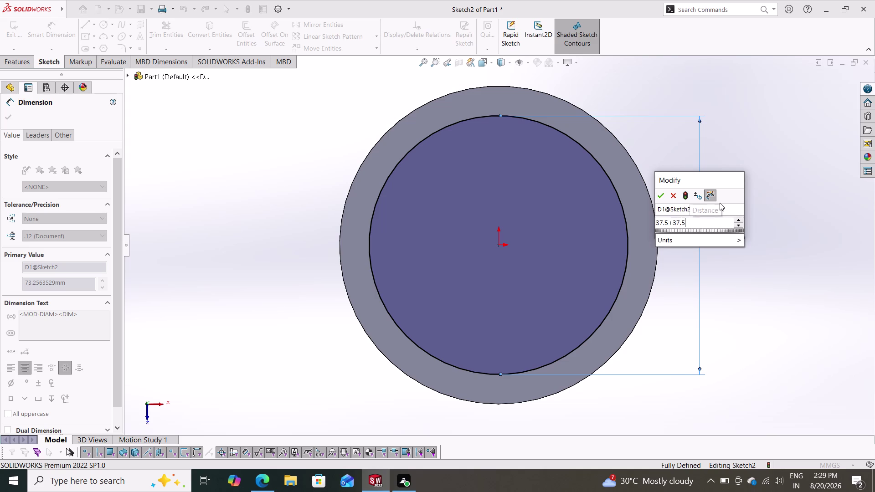
key(Return)
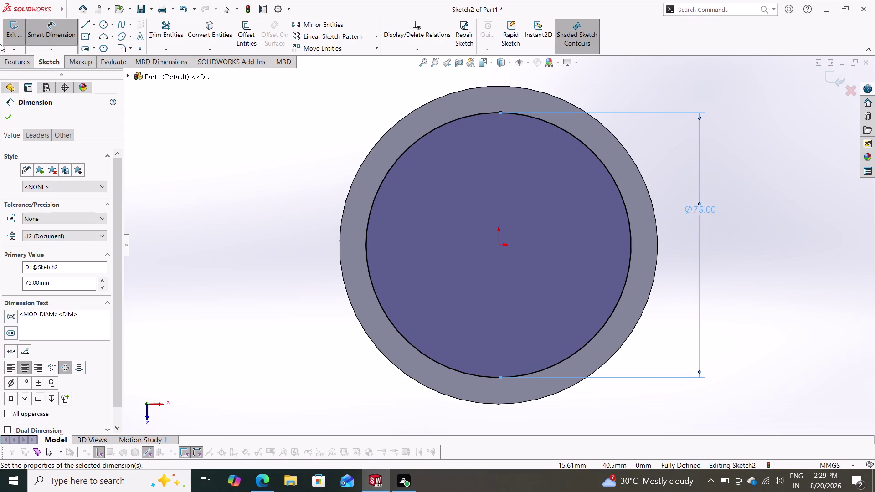
click(6, 112)
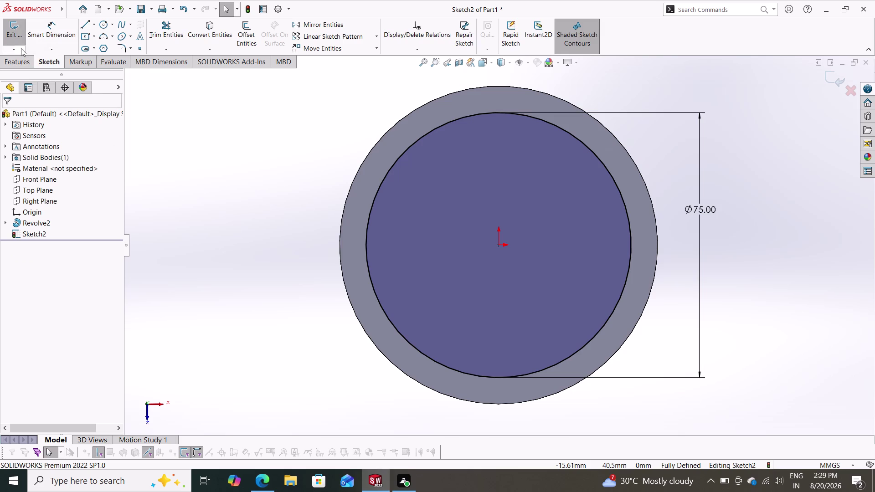
click(13, 64)
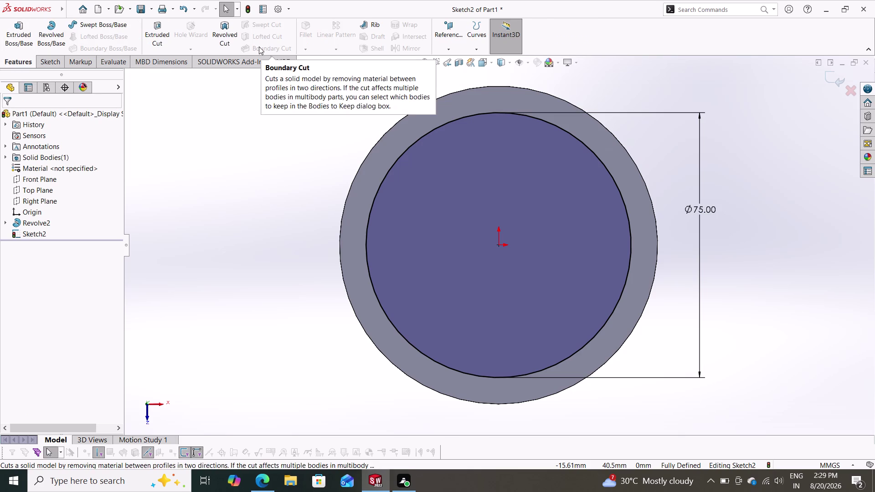
click(158, 24)
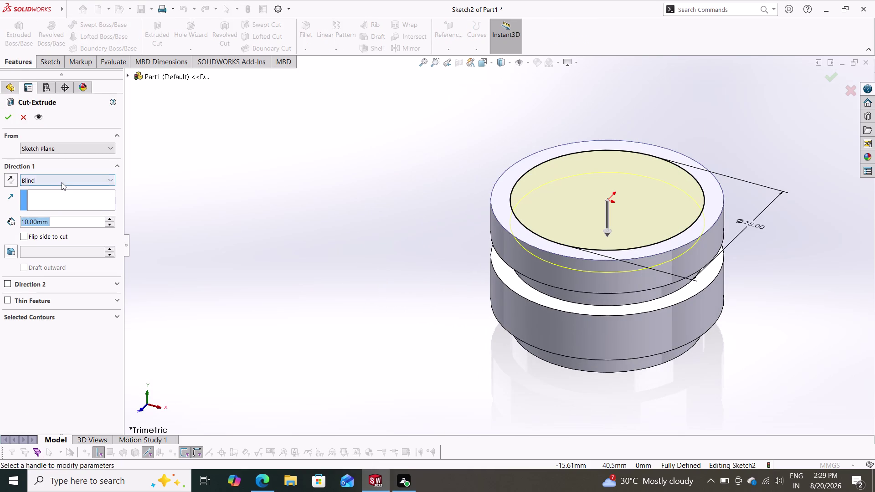
click(61, 182)
click(61, 200)
click(5, 121)
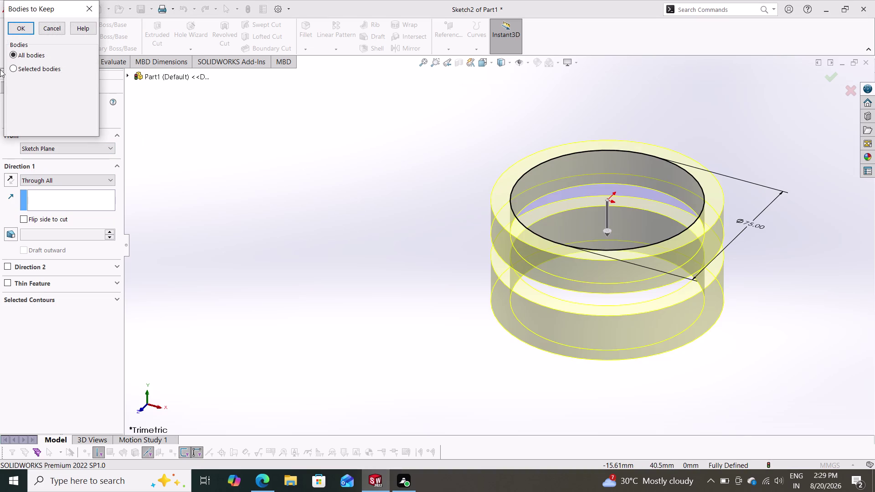
click(22, 25)
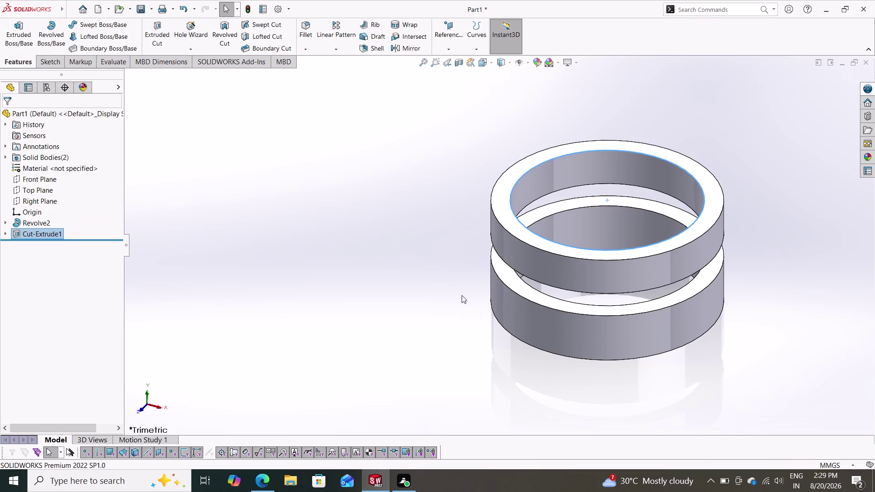
middle_drag(481, 253, 405, 342)
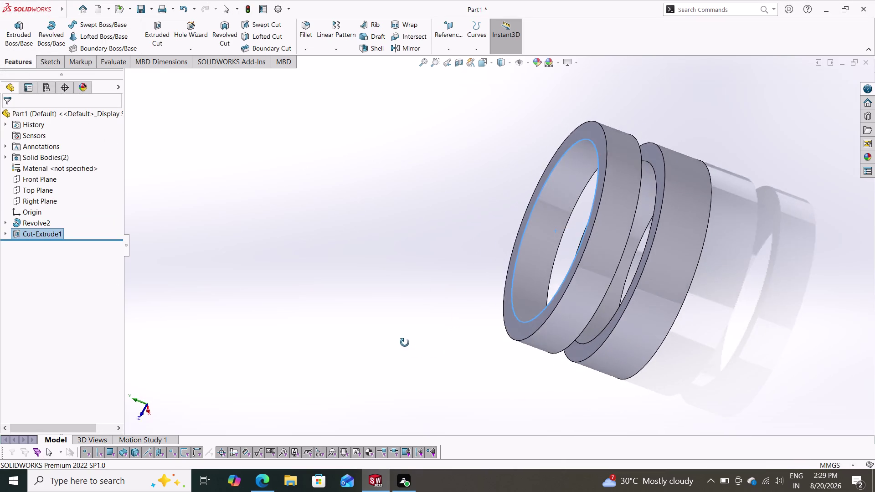
middle_drag(405, 343, 510, 227)
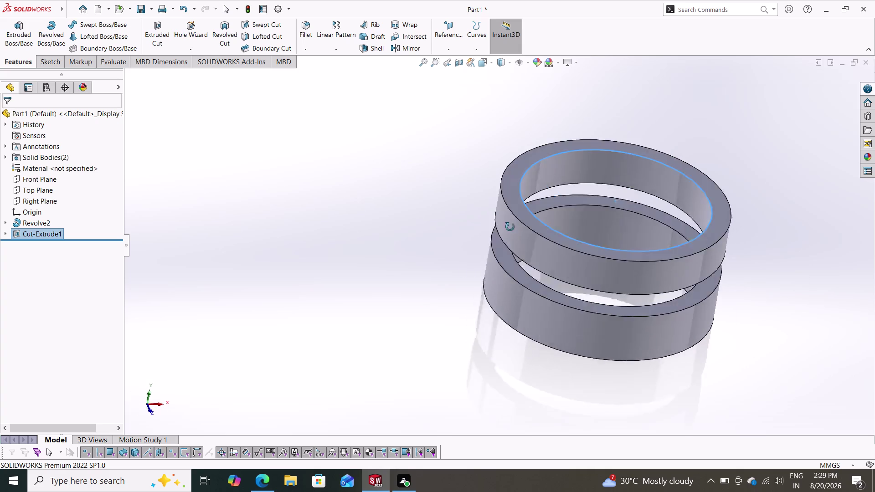
middle_drag(510, 227, 459, 319)
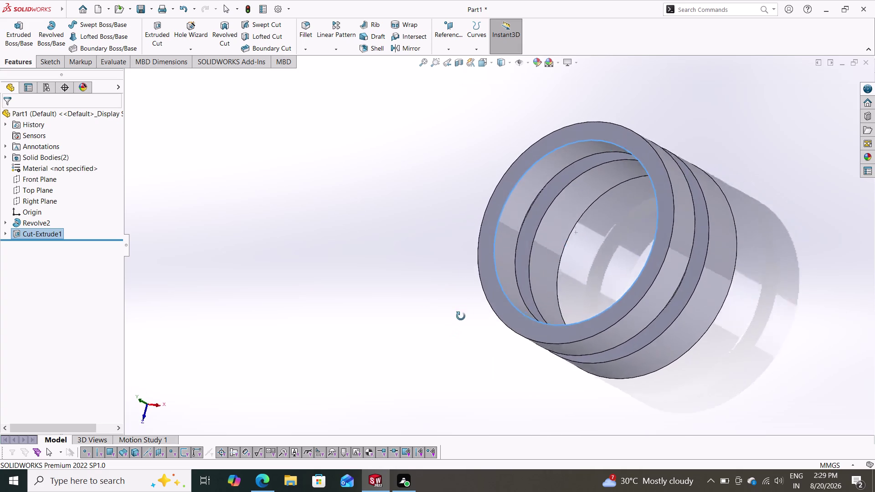
middle_drag(460, 318, 520, 306)
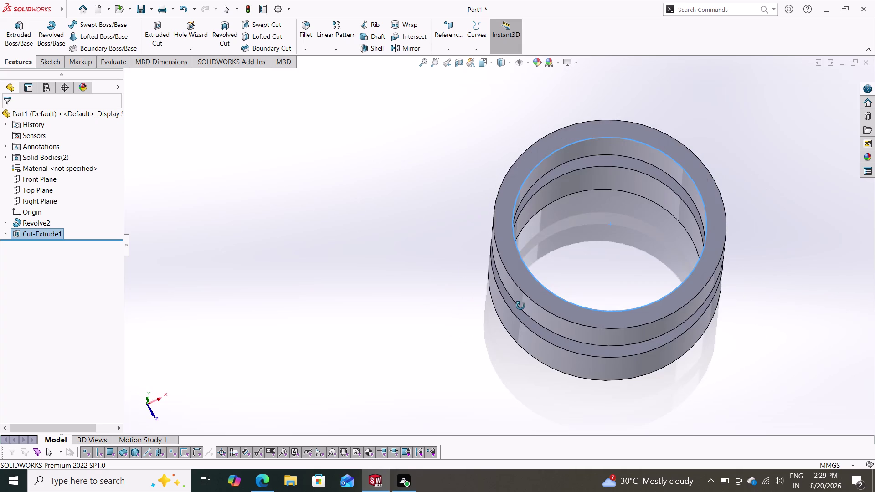
middle_drag(520, 306, 561, 173)
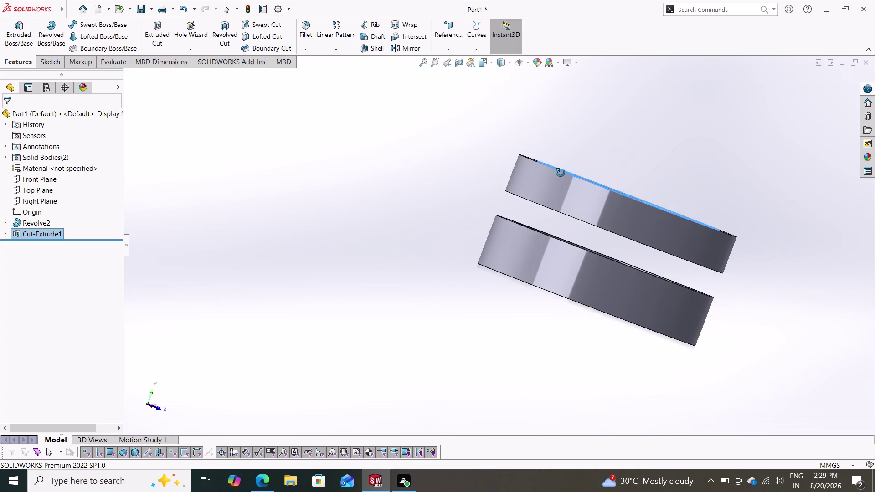
middle_drag(560, 173, 545, 178)
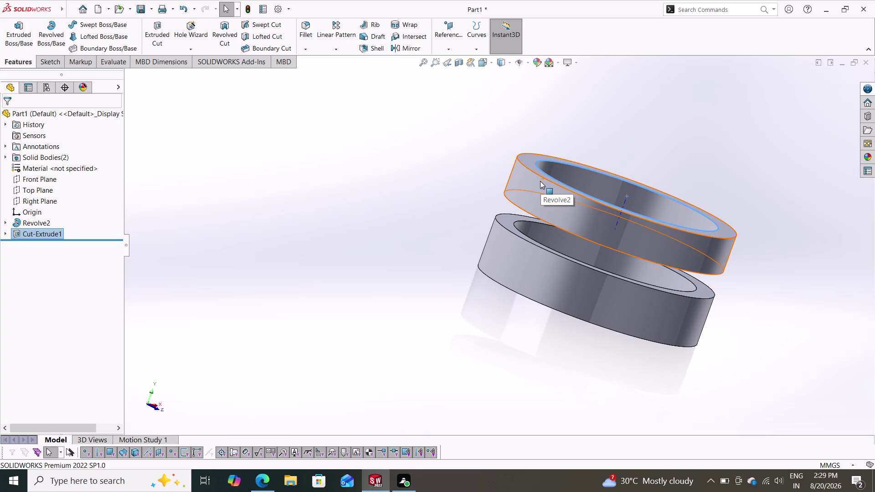
key(ctrl+z)
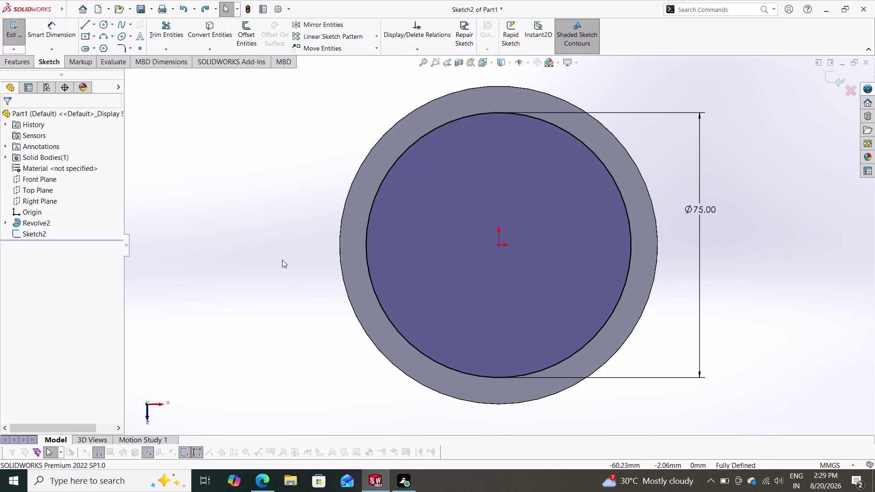
scroll(down, 3)
middle_drag(276, 272, 257, 47)
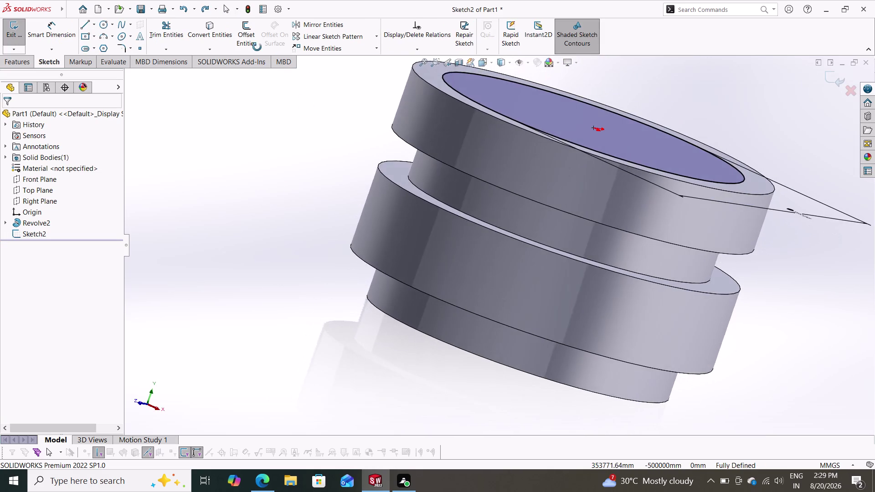
middle_drag(257, 47, 274, 83)
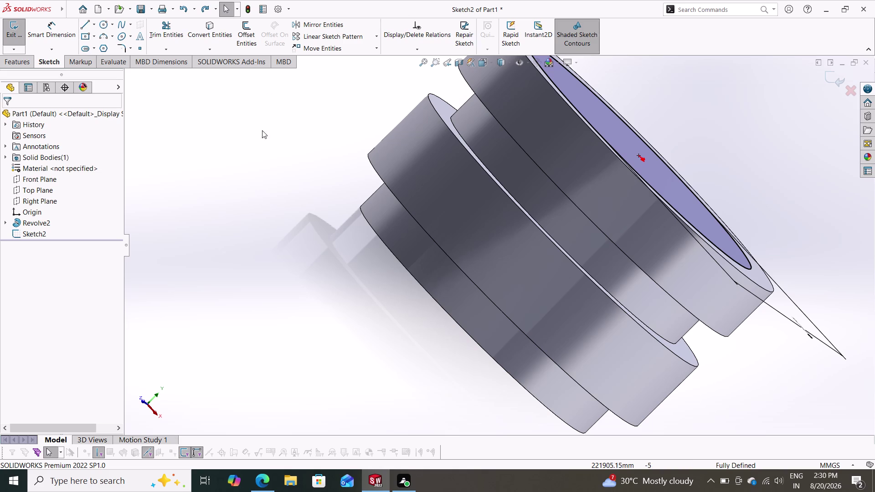
middle_drag(357, 245, 307, 254)
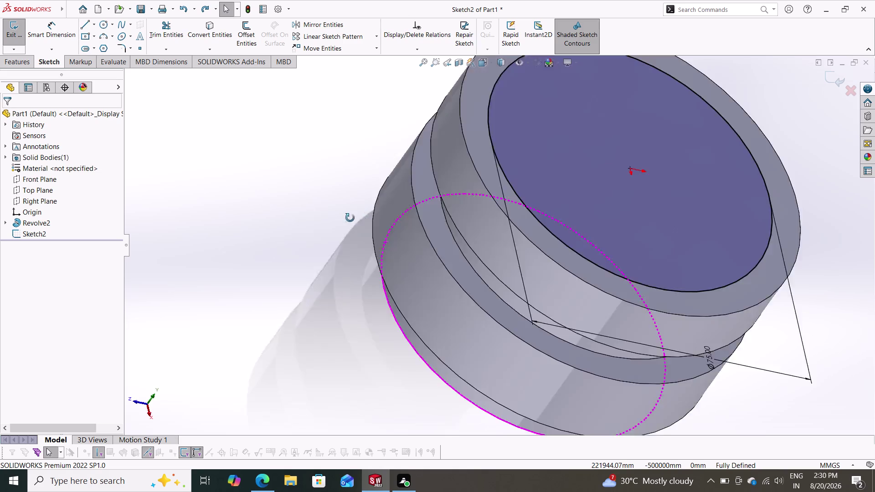
middle_drag(348, 219, 442, 216)
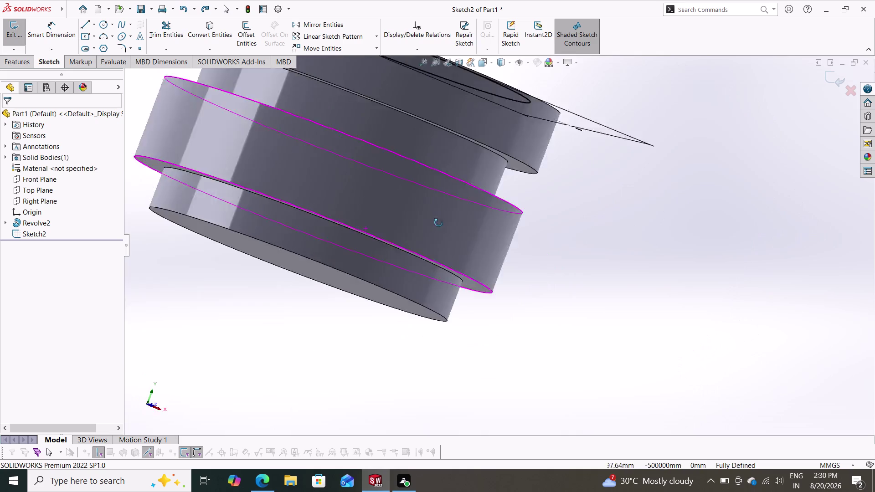
middle_drag(443, 216, 414, 245)
scroll(down, 3)
scroll(up, 3)
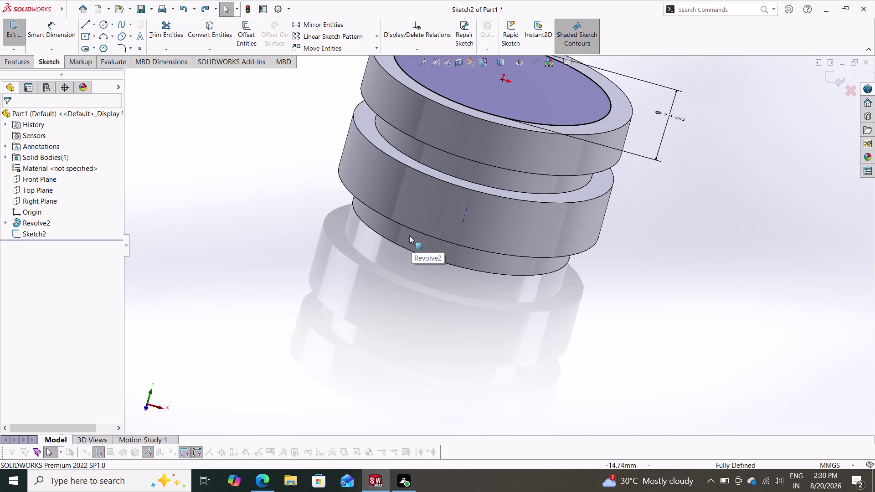
scroll(up, 3)
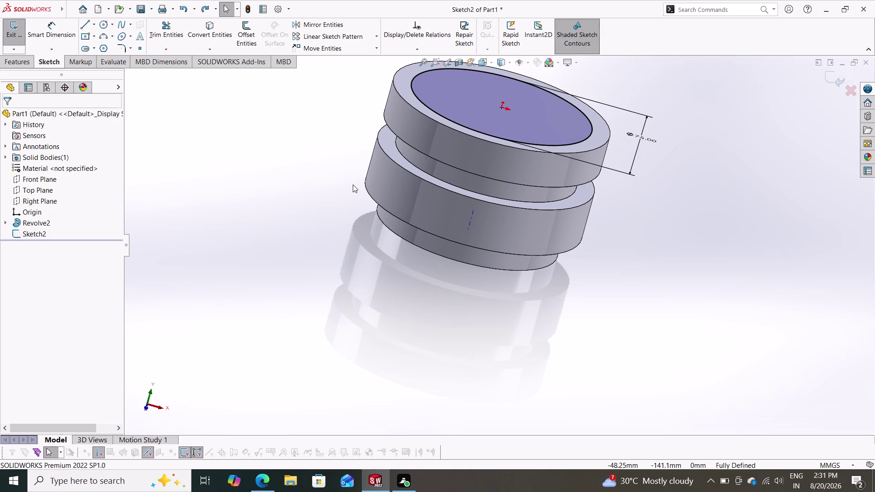
Undo repeatedly to remove Sketch2 and its 75 mm circle.
key(Escape)
key(ctrl+z)
key(ctrl+z)
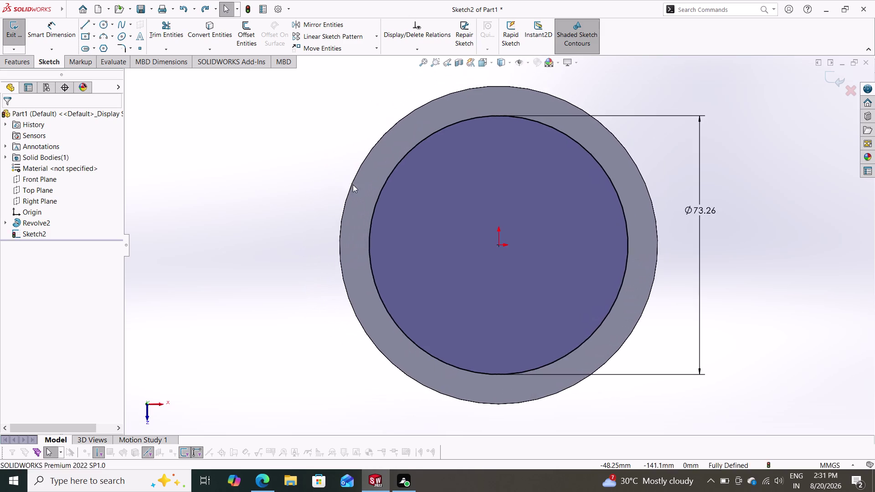
key(ctrl+z)
key(ctrl+z)
key(ctrl+z)
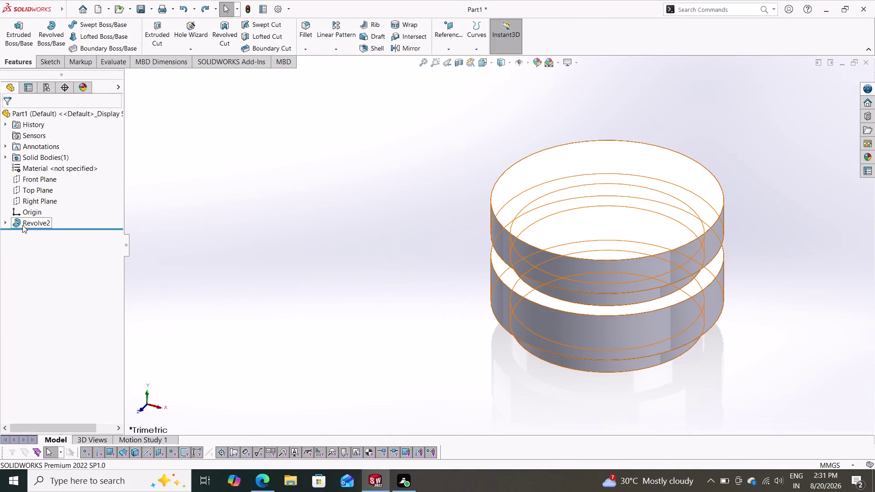
Open Revolve2's stepped profile sketch for editing from the feature tree.
click(22, 225)
click(34, 197)
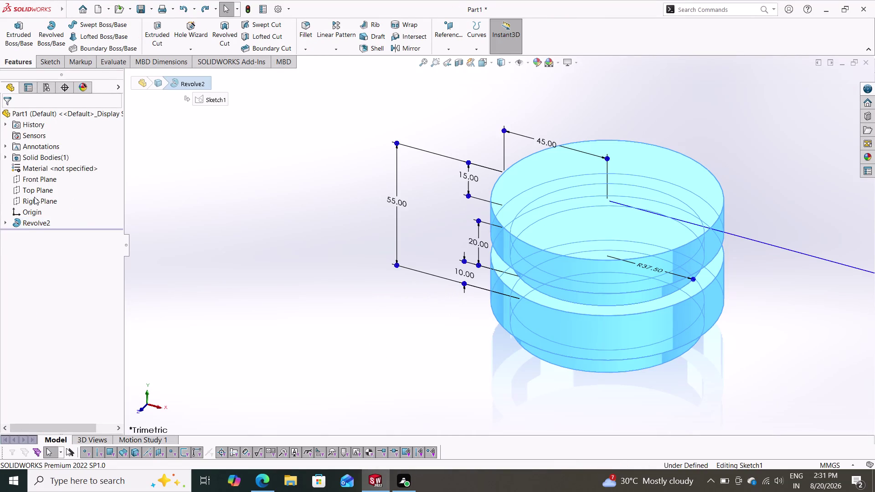
key(Escape)
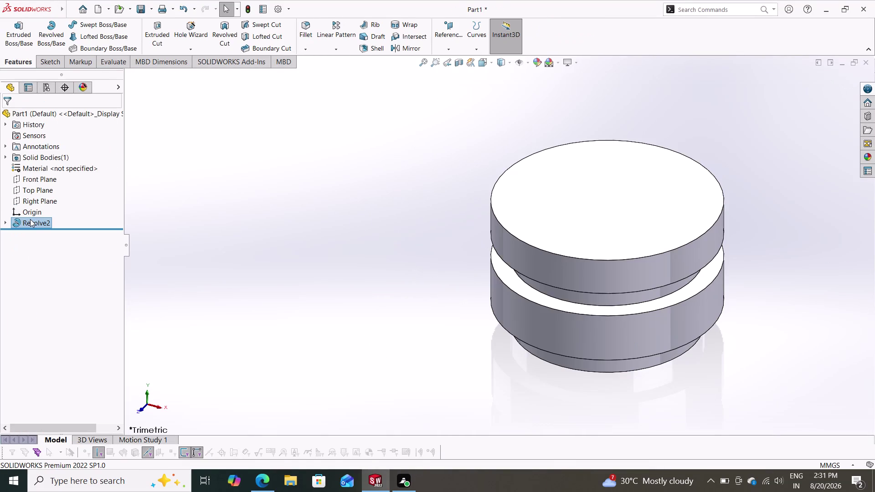
click(30, 220)
key(Escape)
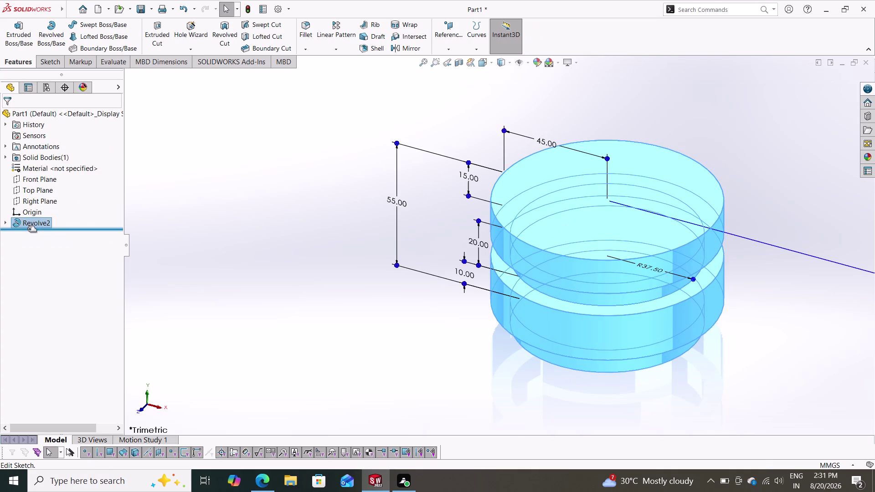
key(Escape)
click(40, 222)
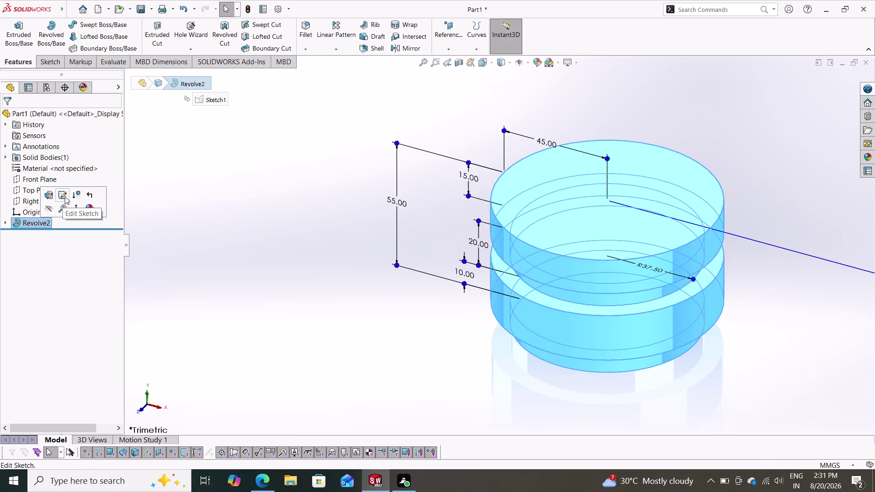
click(65, 197)
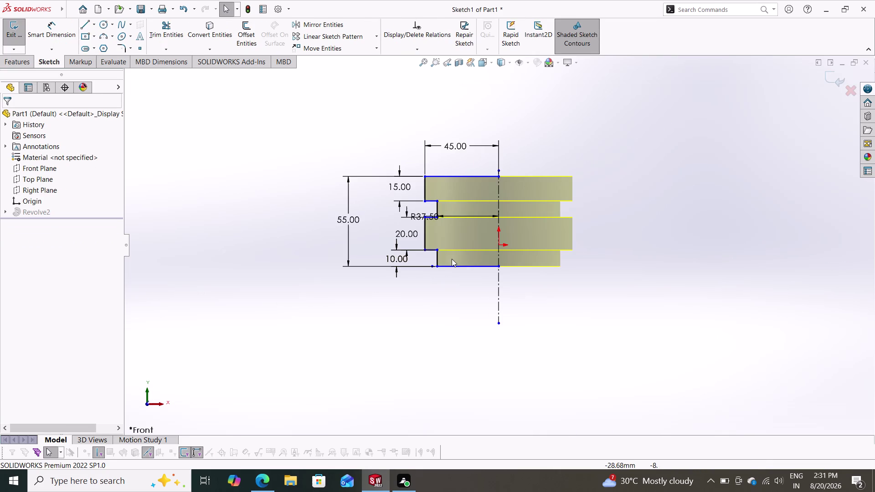
Change the R37.50 radius dimension to 40 mm.
key(Escape)
scroll(down, 3)
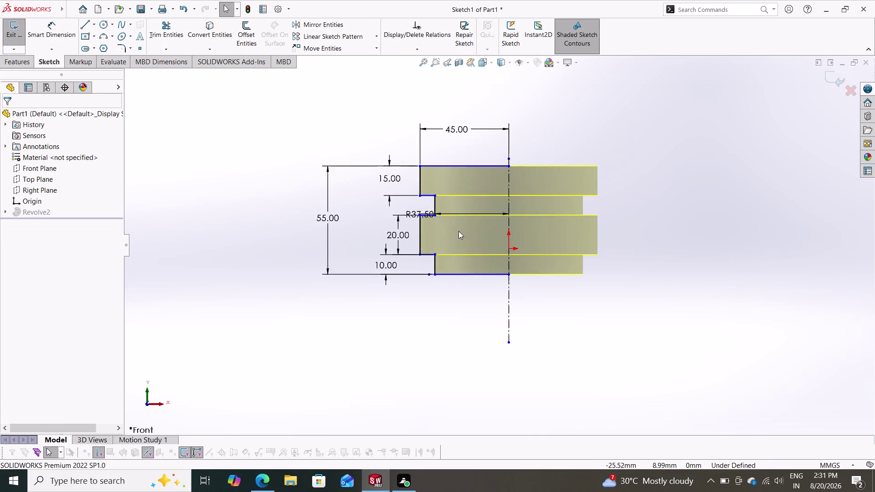
scroll(down, 3)
scroll(down, 3)
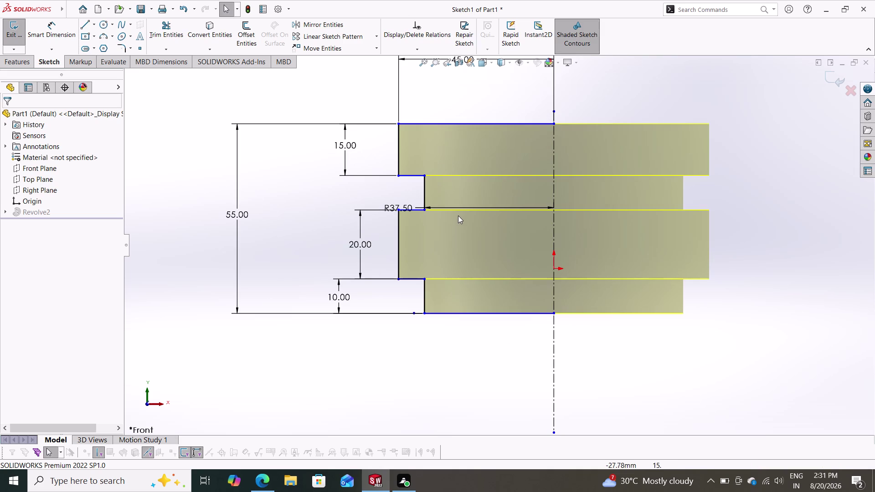
double_click(400, 205)
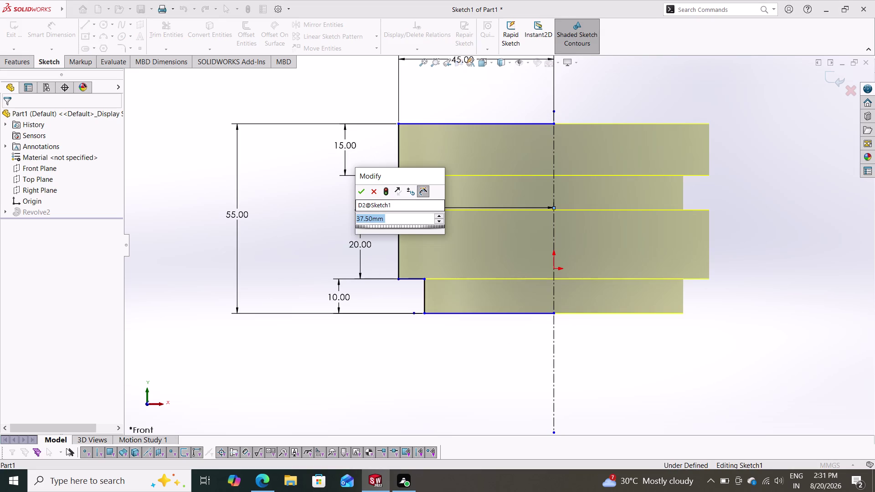
text(40)
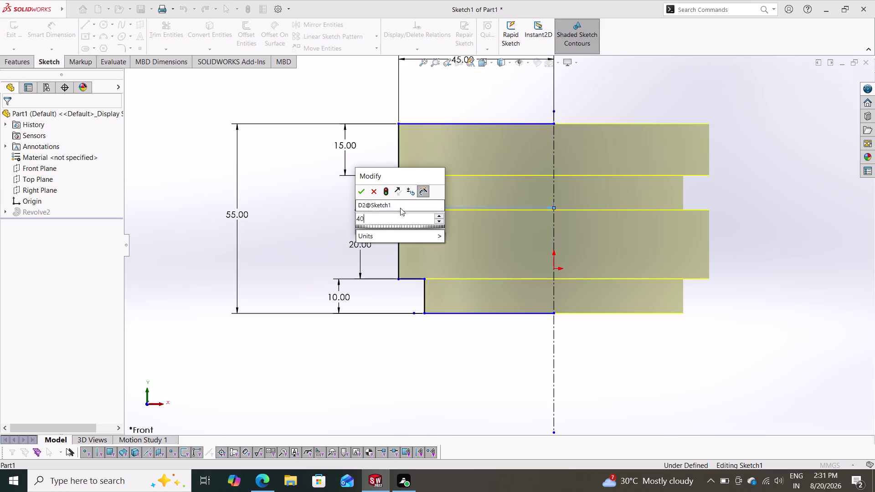
key(Return)
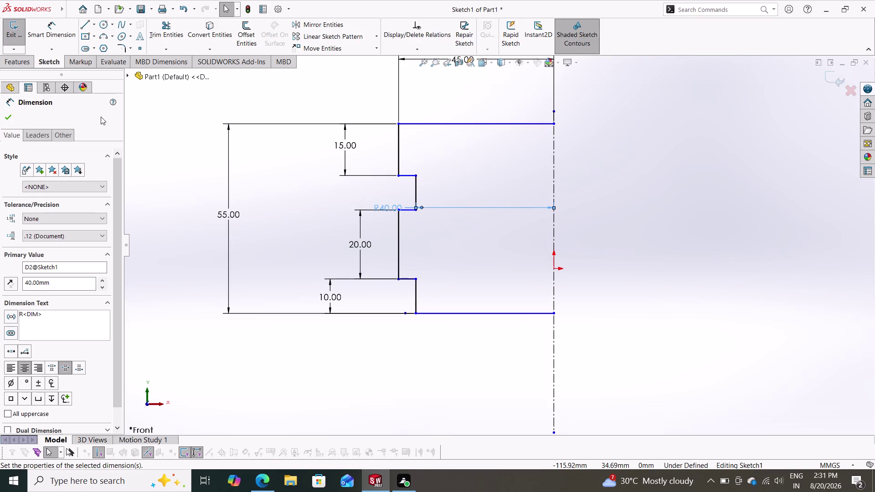
Delete the R40.00 radius dimension from the profile.
scroll(down, 3)
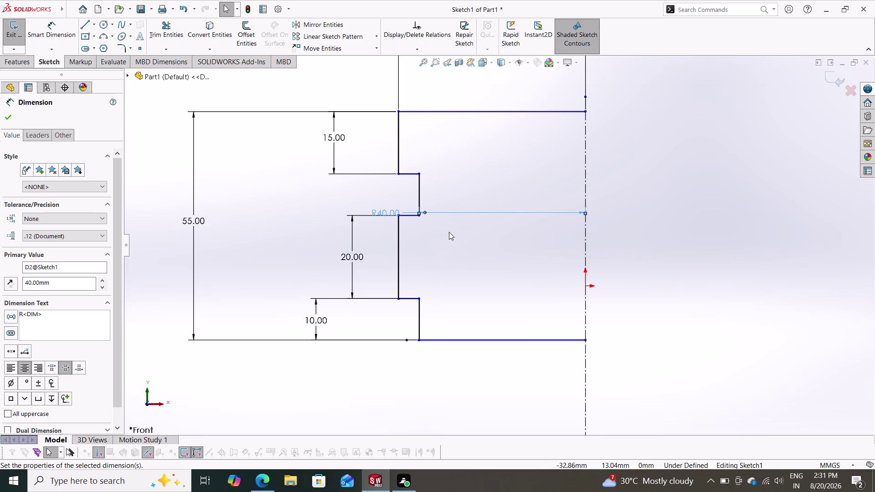
scroll(down, 3)
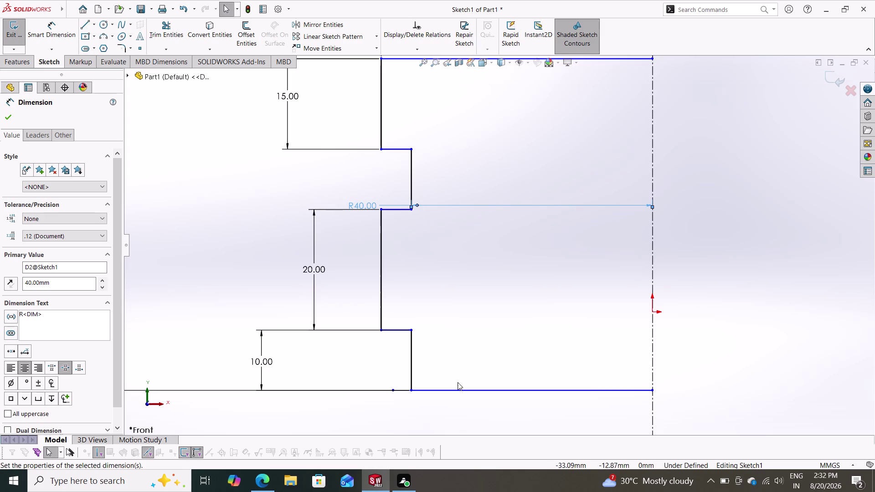
scroll(down, 3)
scroll(up, 3)
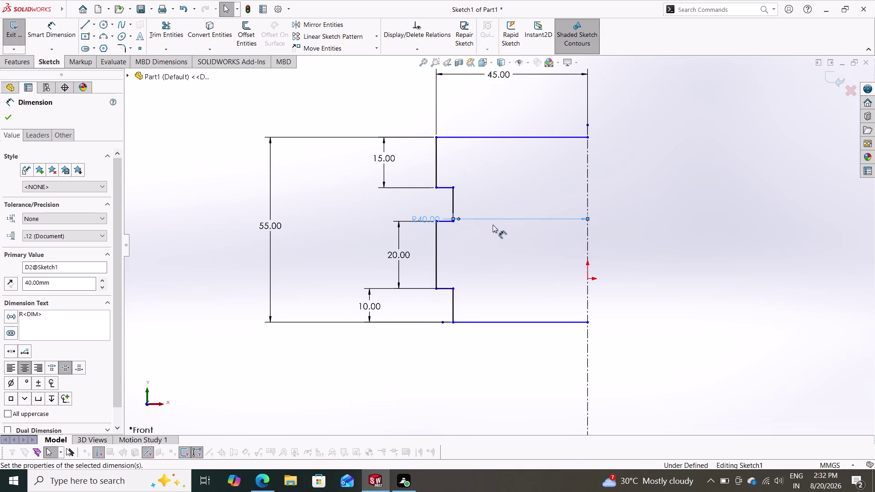
click(426, 221)
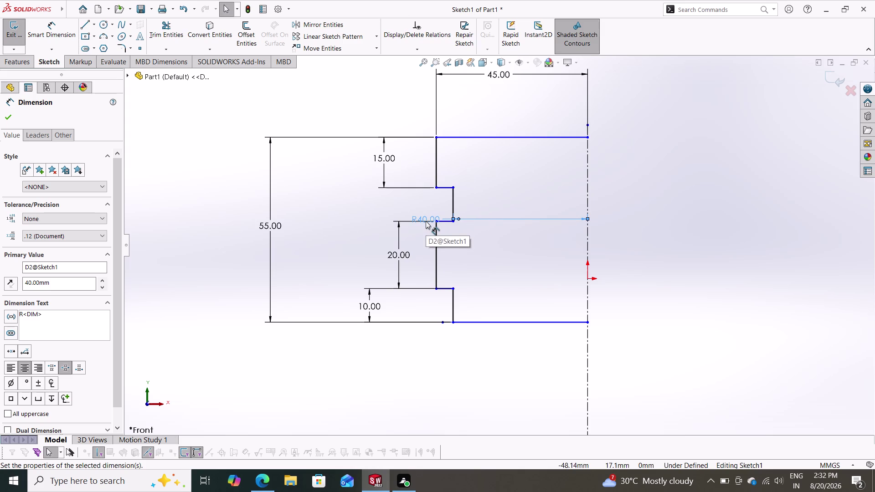
key(Delete)
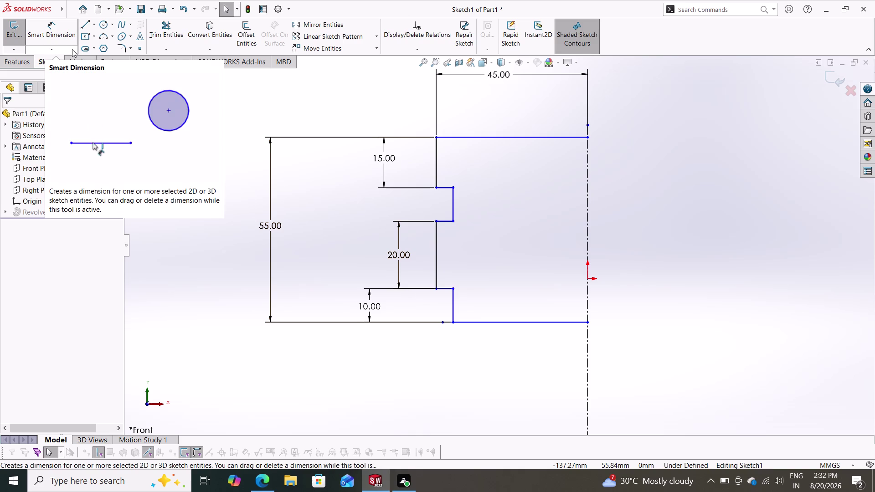
Dimension the short groove step line to 3 mm.
click(53, 41)
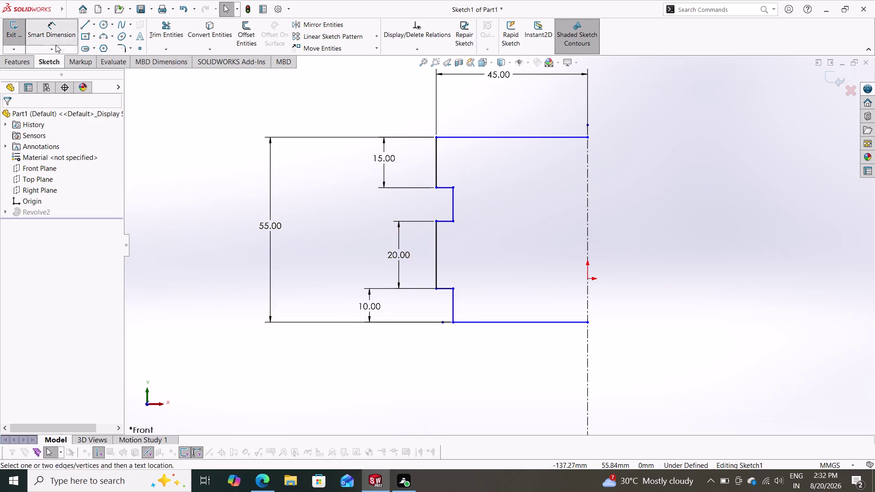
click(446, 186)
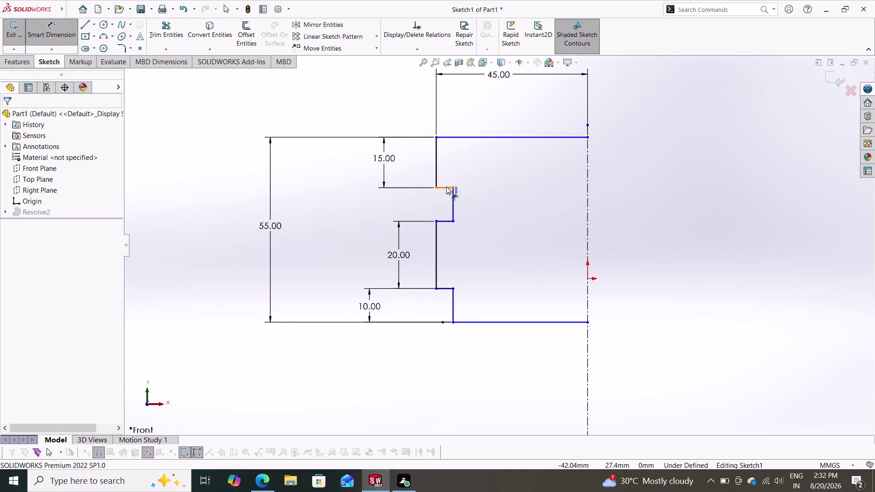
click(445, 199)
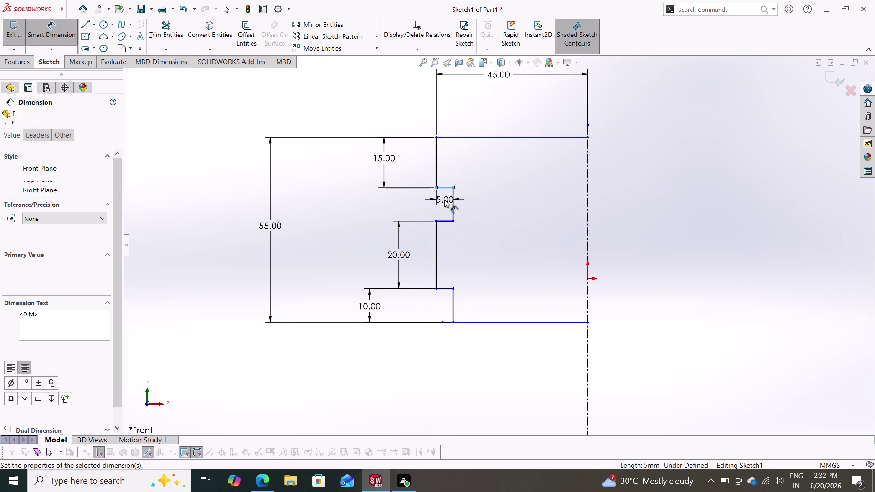
key(3)
key(Return)
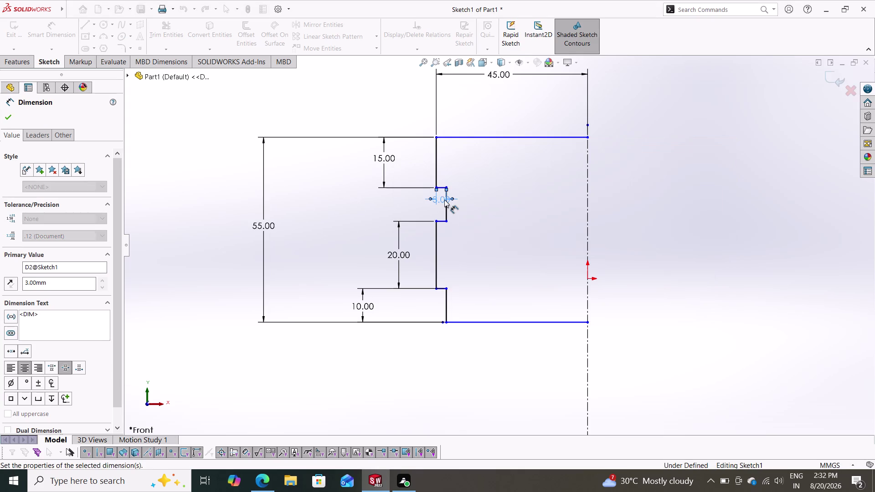
click(11, 118)
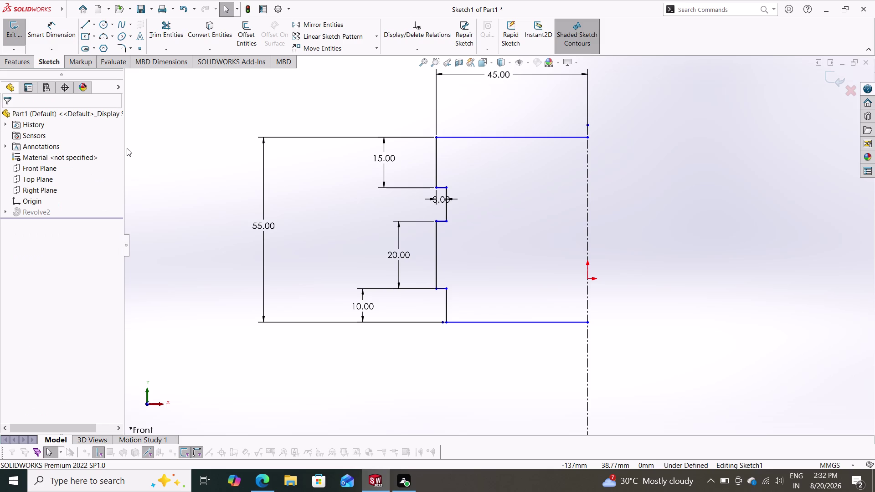
Exit the sketch to rebuild Revolve2, then orbit and select the cylinder's top face.
click(26, 66)
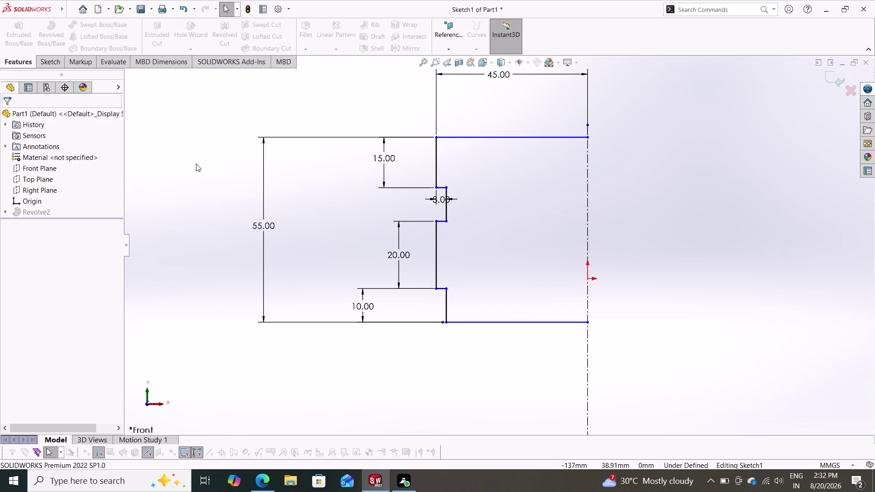
click(834, 78)
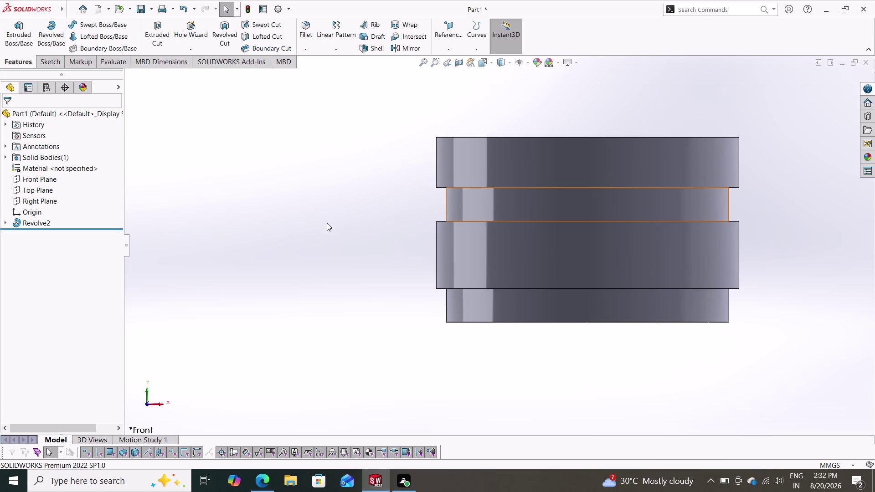
scroll(down, 3)
scroll(up, 3)
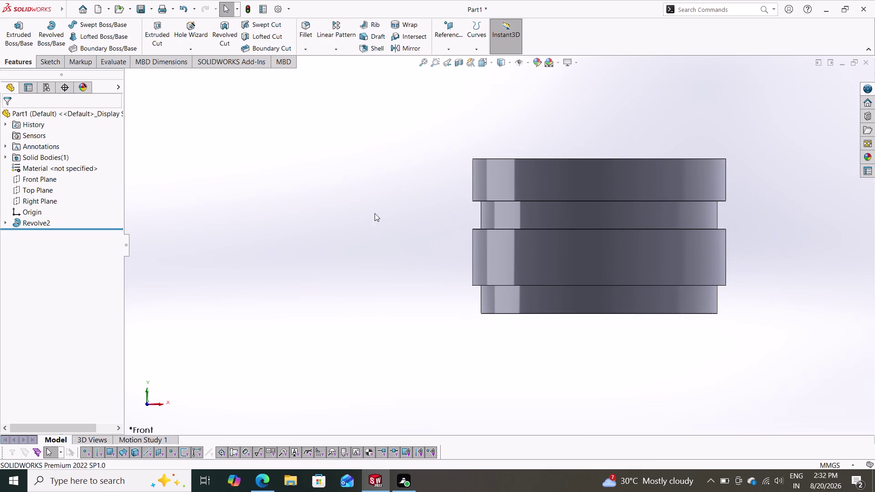
middle_drag(379, 206, 386, 312)
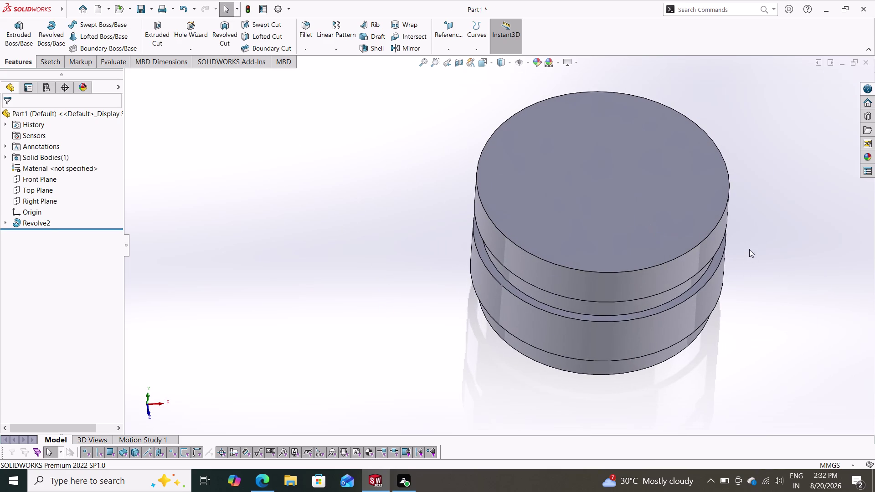
click(607, 189)
Start a sketch on the cylinder's top face and draw a circle centred on the origin.
click(642, 160)
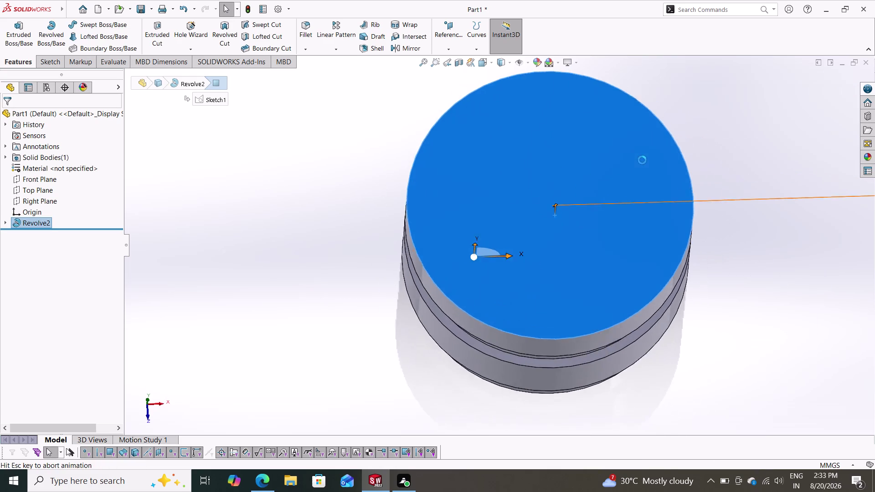
click(102, 28)
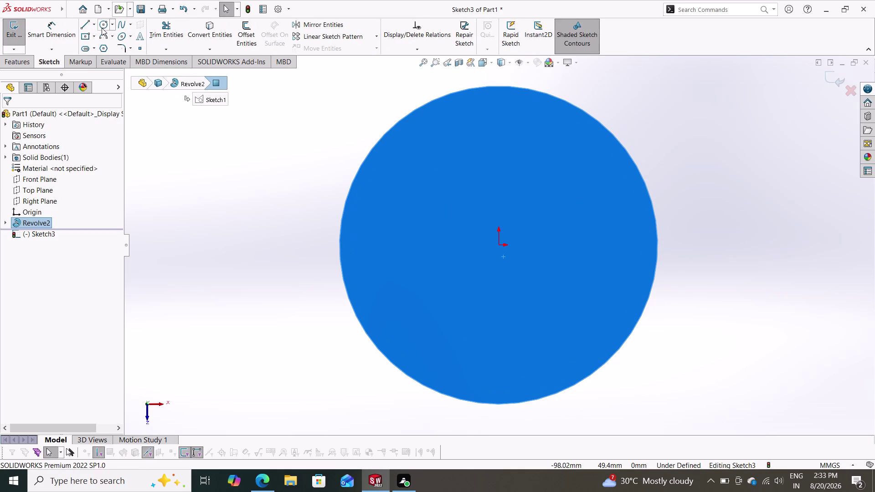
click(500, 245)
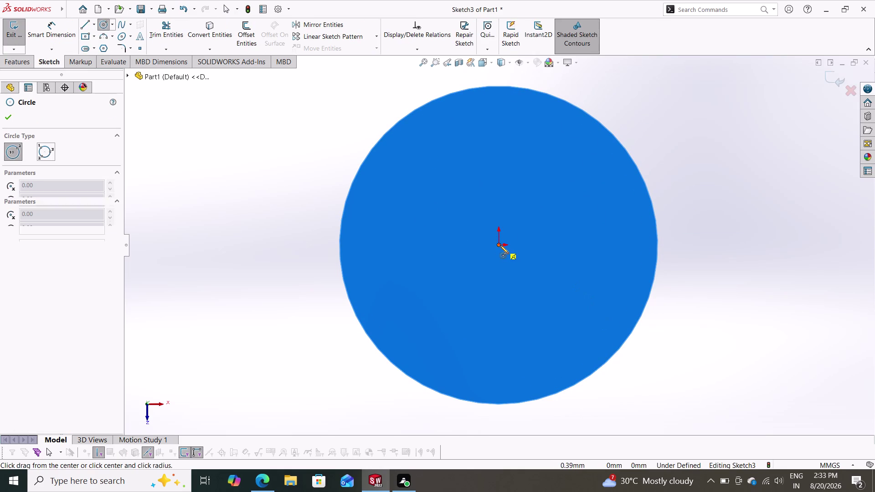
click(553, 354)
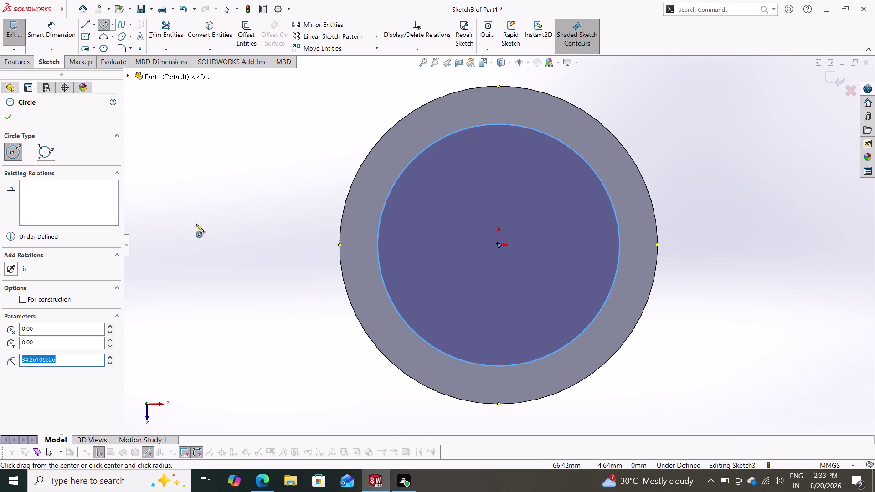
Dimension the circle to Ø75 (37.5+37.5), exit the sketch and preview an extruded cut.
click(55, 29)
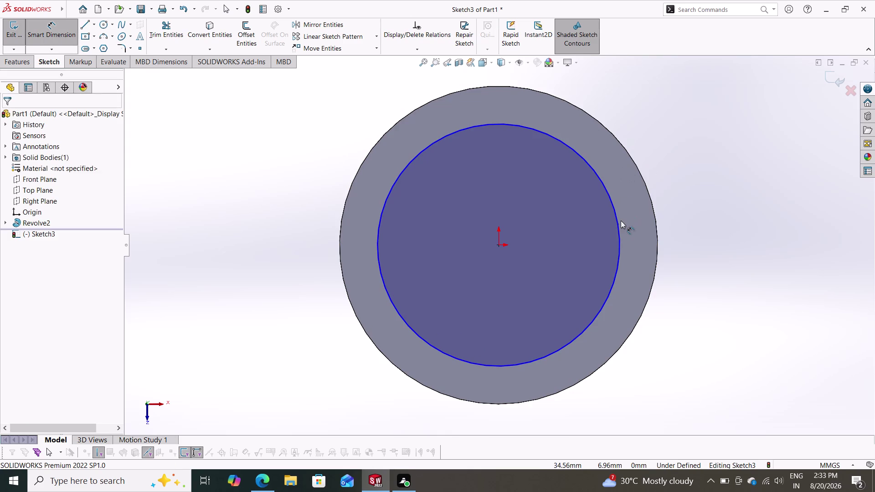
click(618, 226)
click(716, 261)
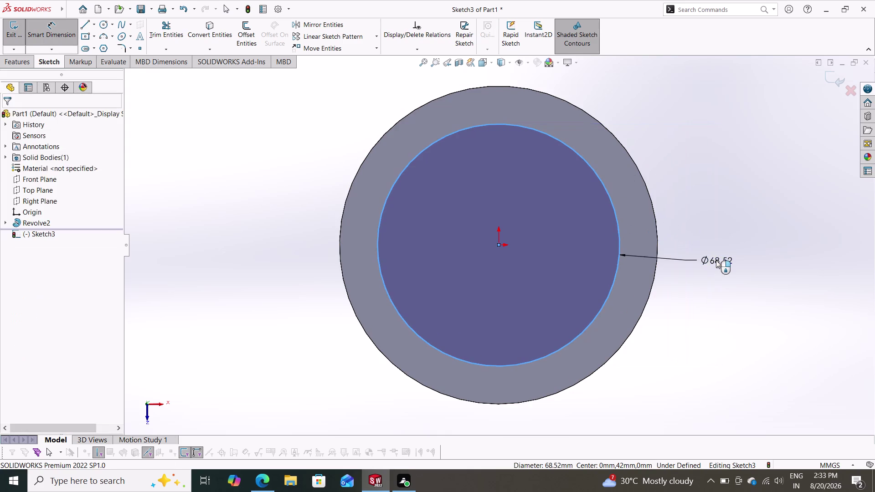
text(37)
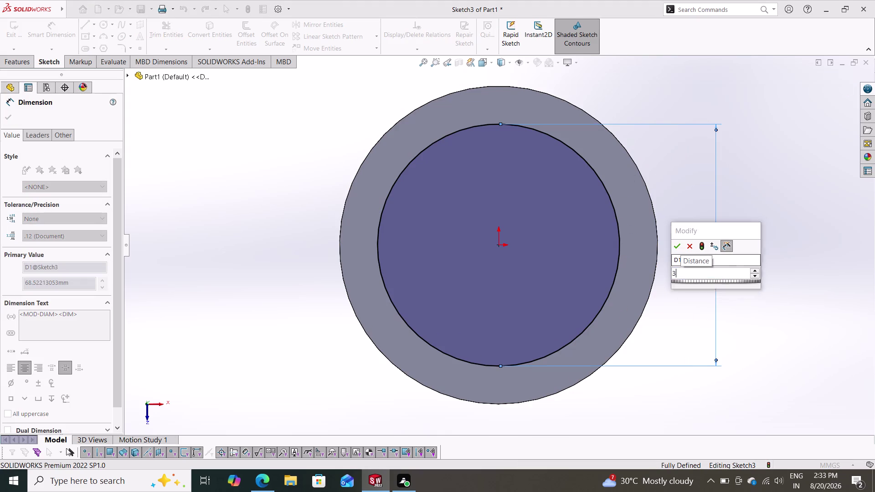
text(.5+37)
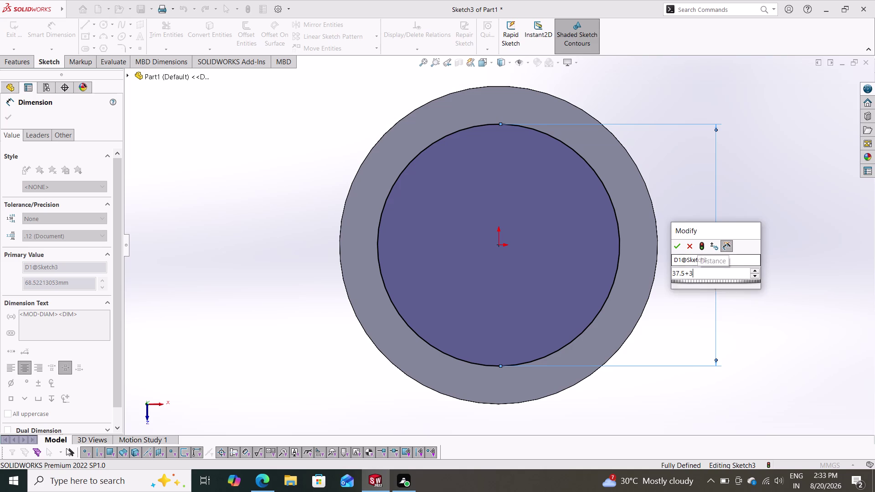
text(.5)
key(Return)
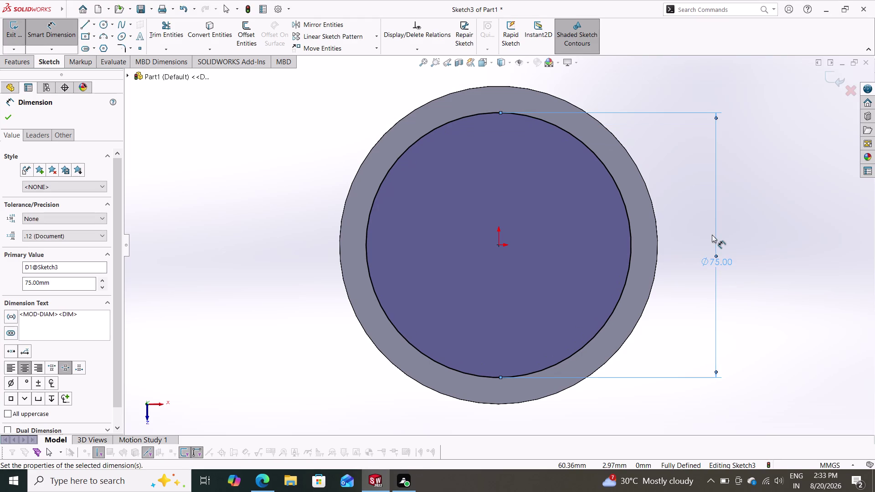
click(8, 116)
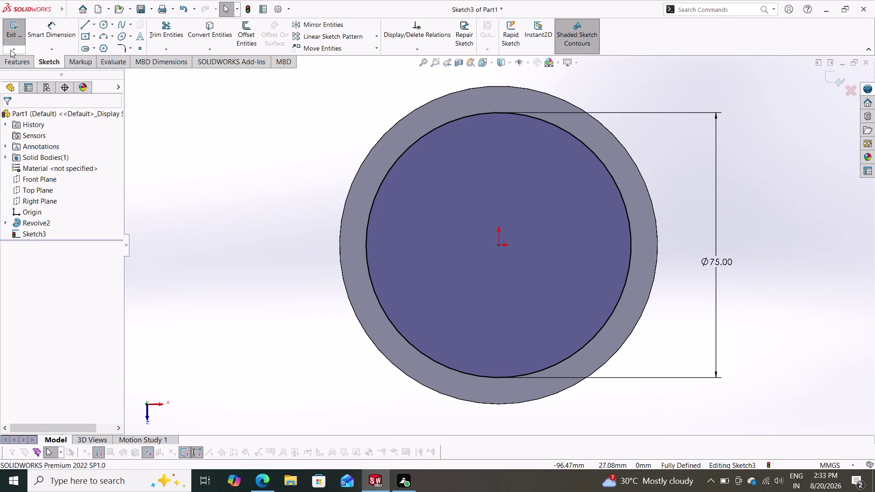
click(11, 58)
click(150, 23)
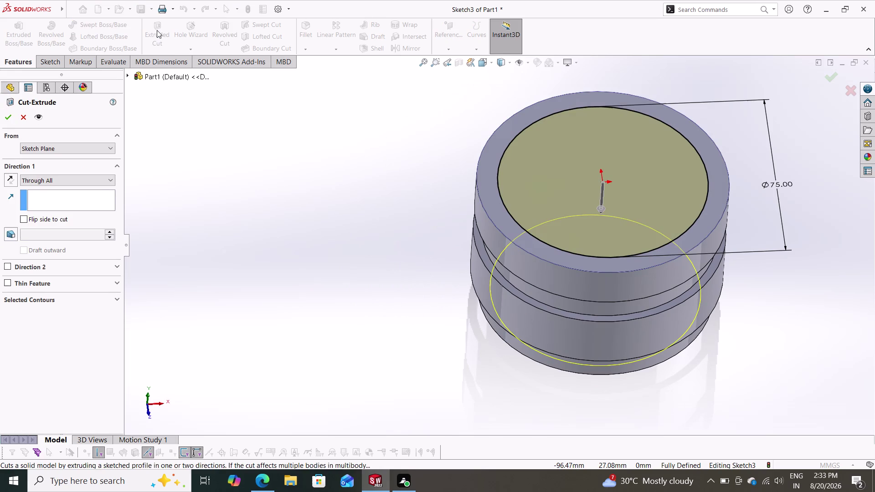
Accept the through-all cut and orbit the model to inspect the Ø75 bore.
click(7, 117)
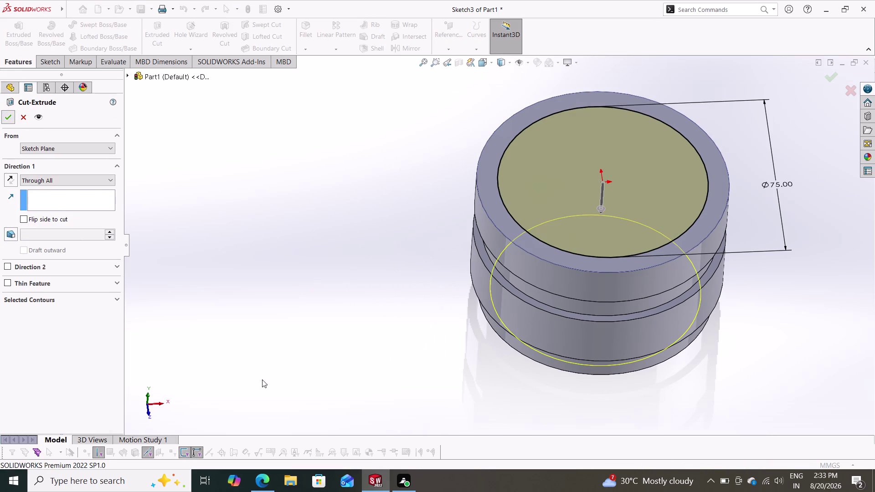
middle_drag(415, 333, 434, 208)
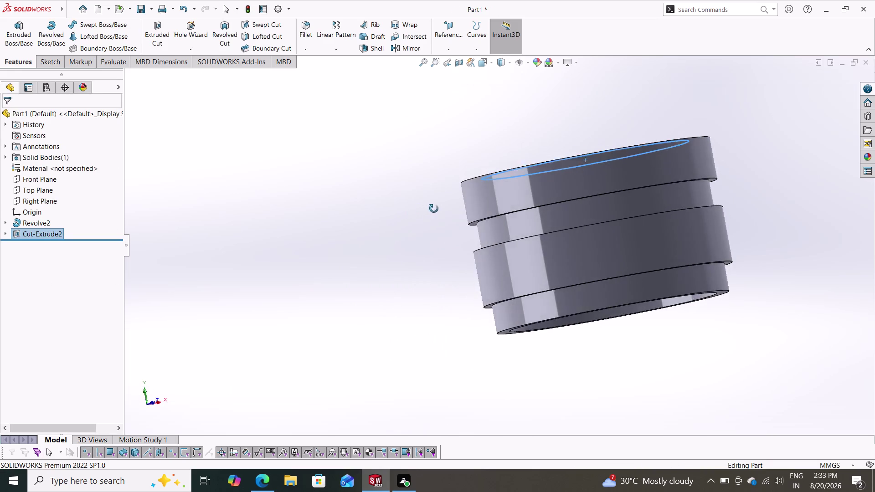
middle_drag(434, 208, 562, 230)
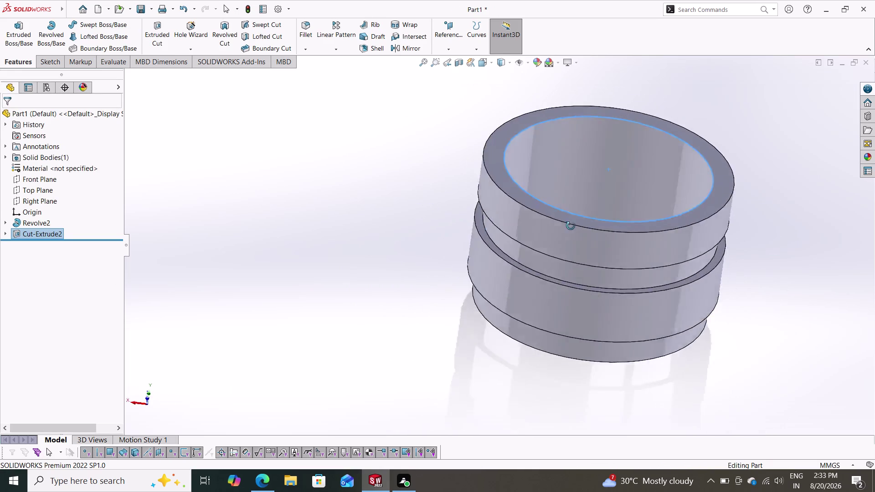
middle_drag(563, 231, 490, 106)
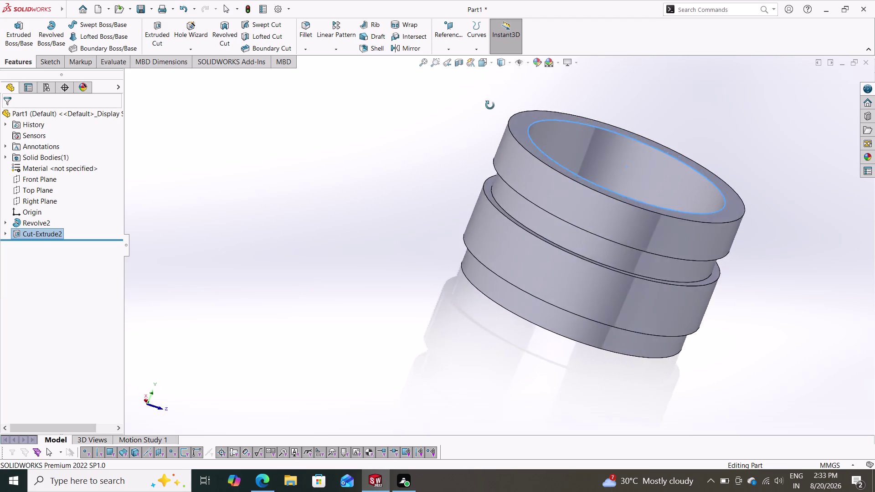
middle_drag(490, 105, 433, 127)
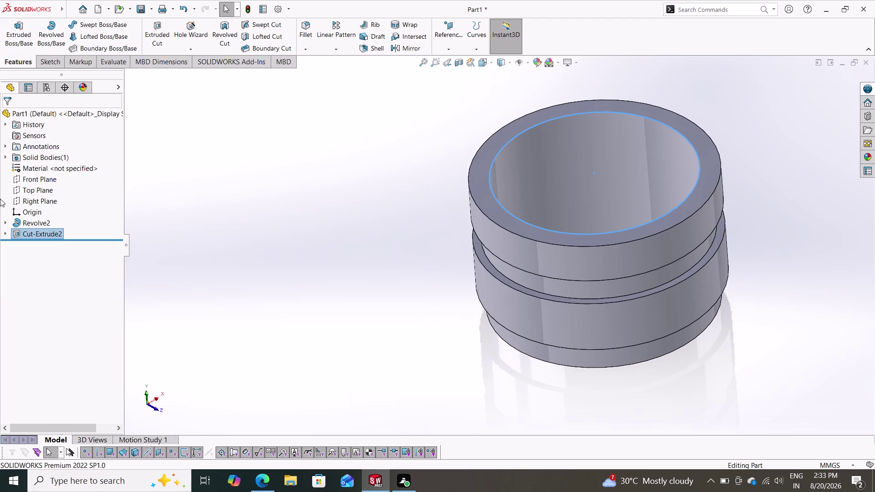
click(40, 180)
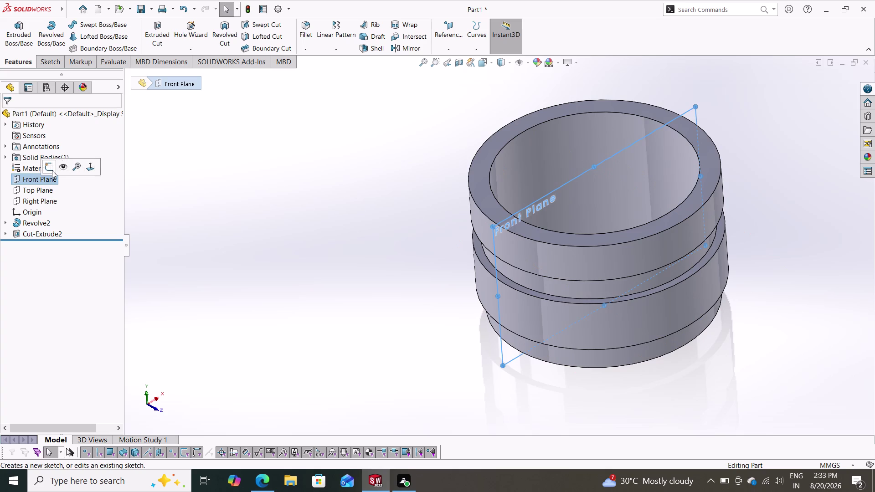
Start a Front Plane sketch and draw the first lines outward and down from the flange's bottom corner.
click(52, 171)
key(Escape)
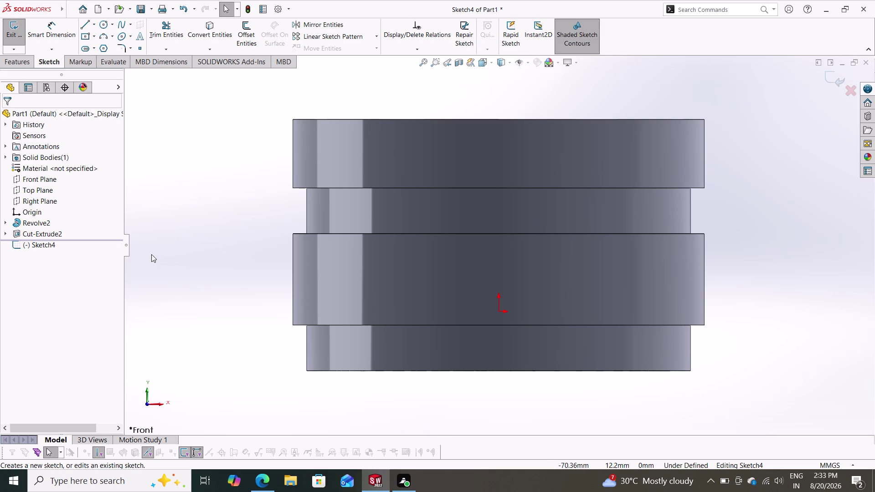
click(82, 25)
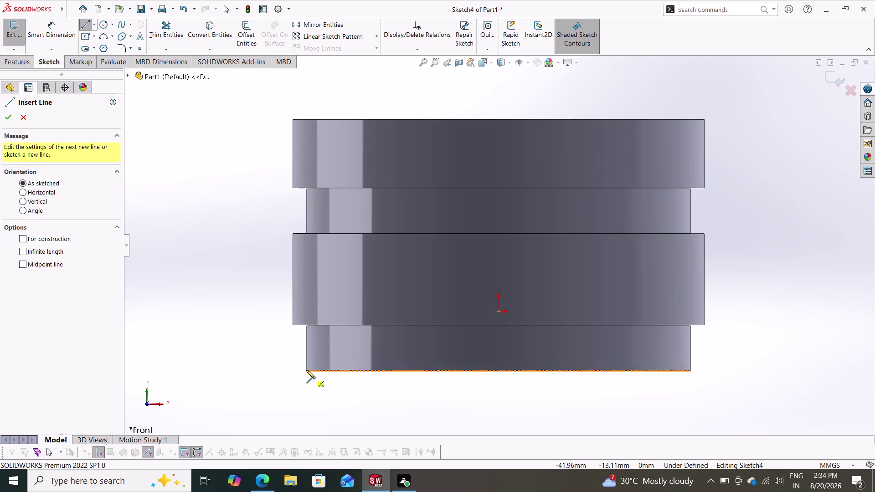
click(306, 370)
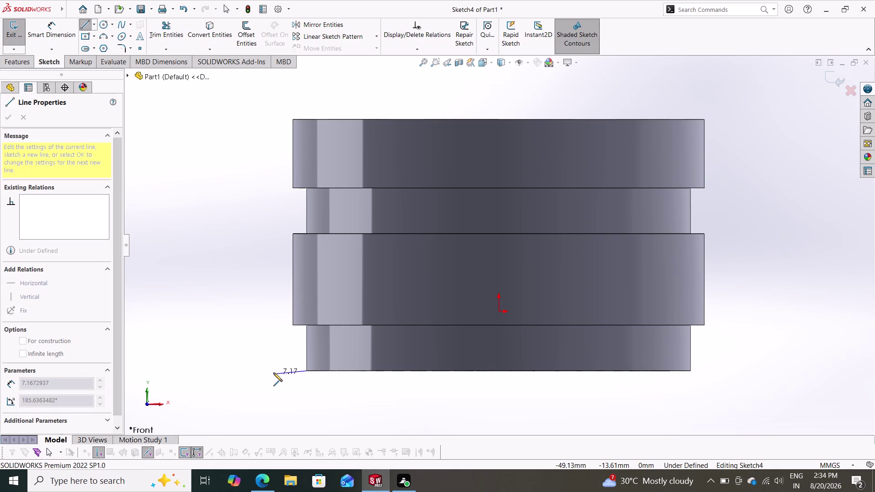
click(273, 372)
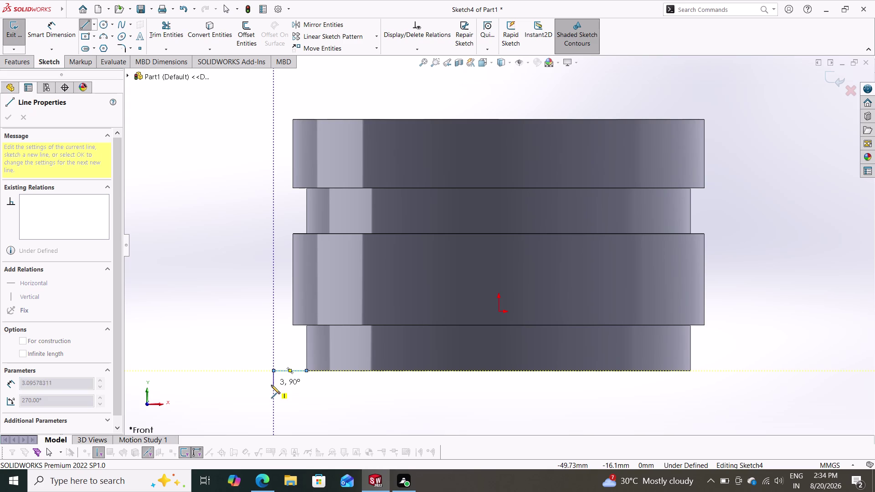
click(274, 408)
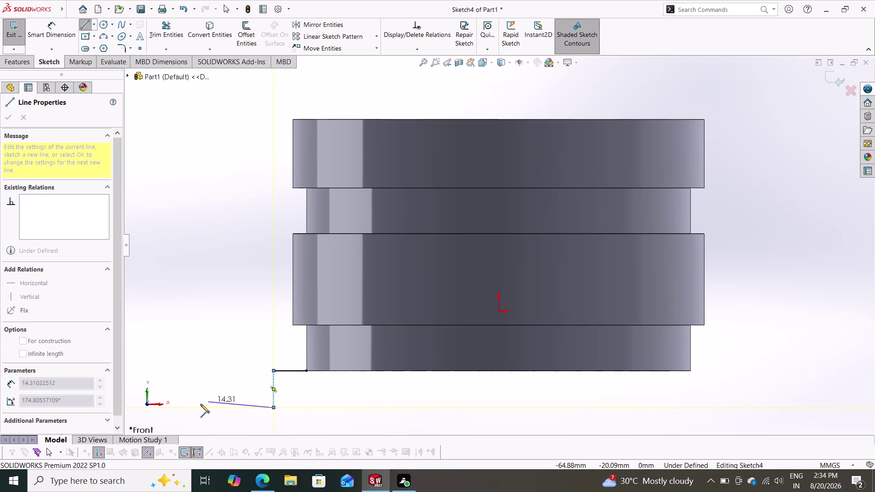
Continue the stepped outline and close it back on the part's bottom face.
click(192, 408)
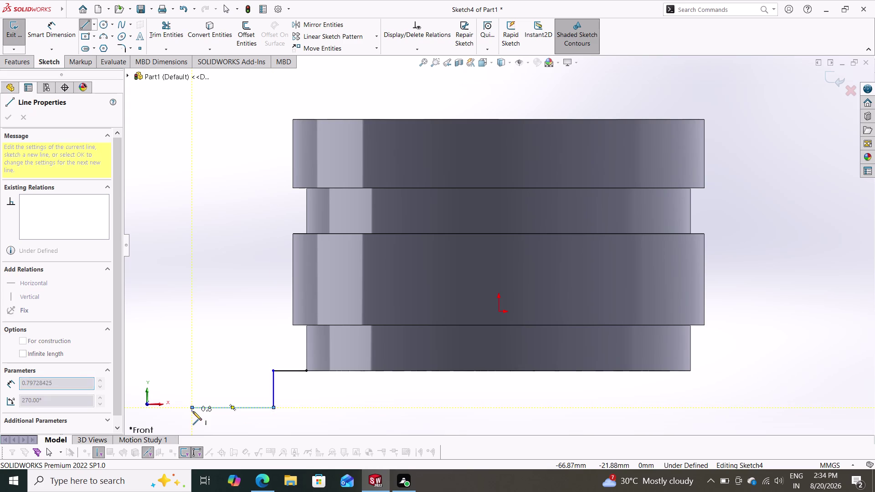
scroll(down, 3)
scroll(up, 3)
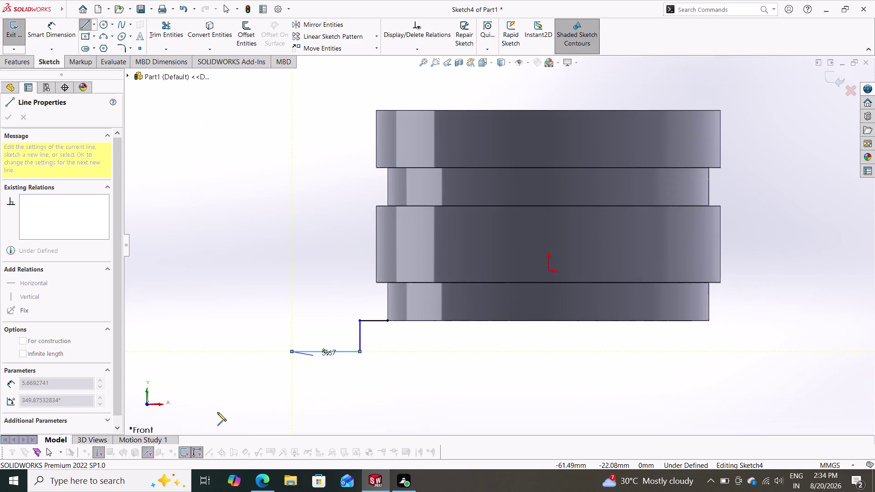
click(290, 407)
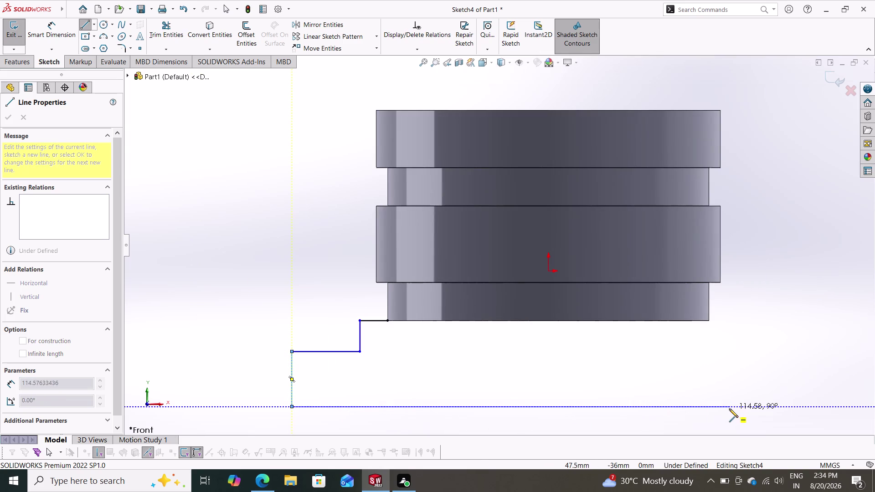
click(548, 407)
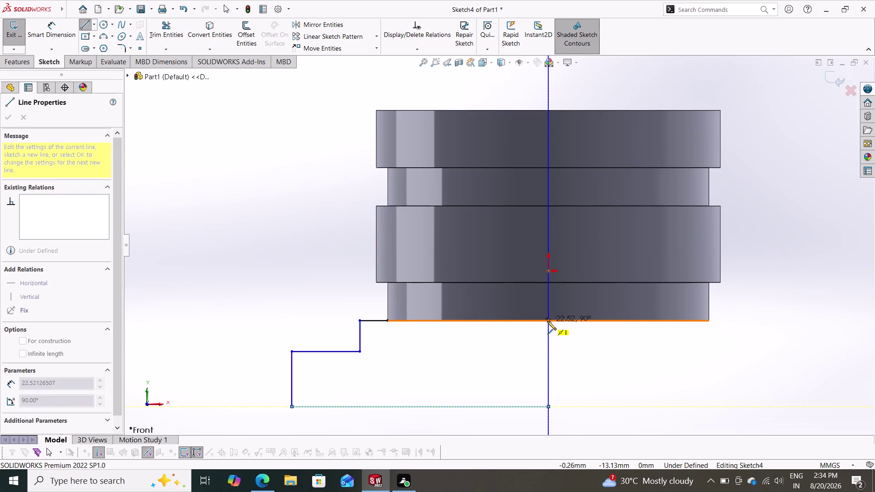
click(548, 322)
key(Escape)
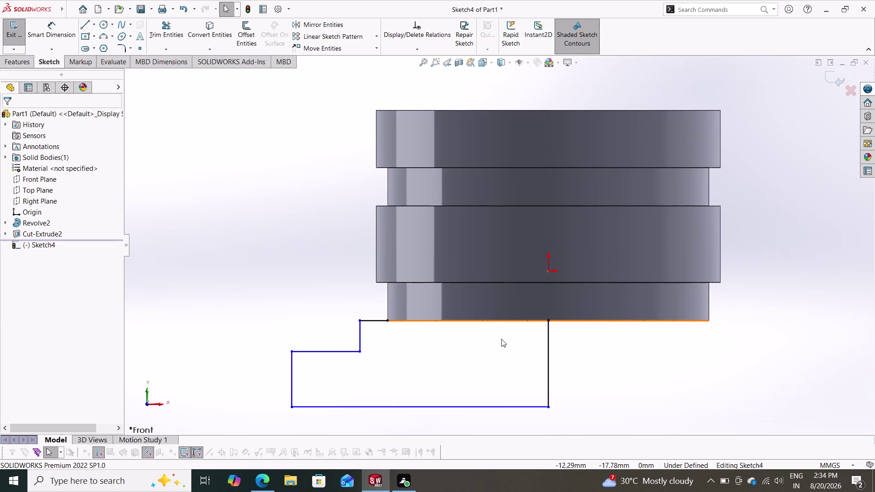
scroll(down, 3)
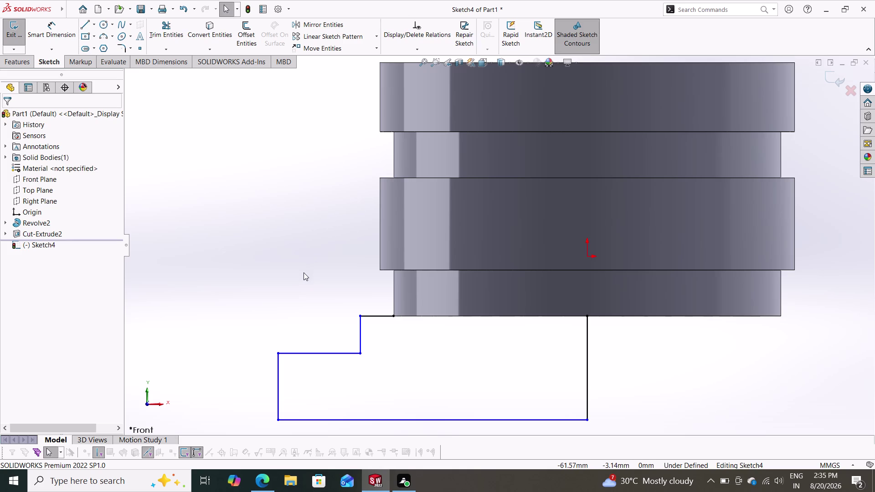
click(50, 26)
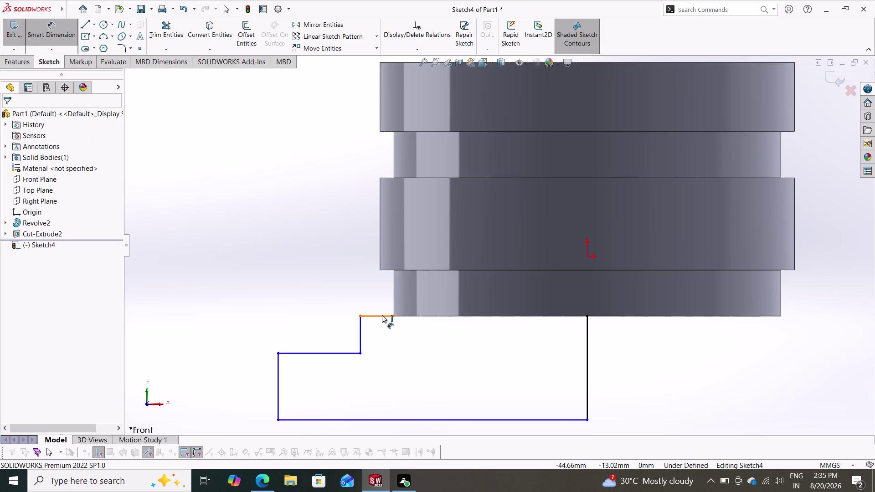
Dimension the top step width to 3 mm and the step height to 15 mm.
click(382, 315)
click(385, 294)
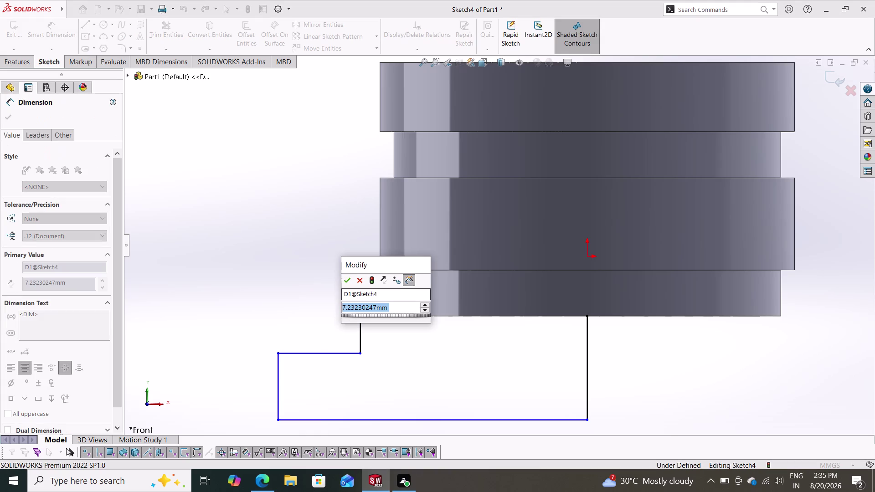
key(3)
key(Return)
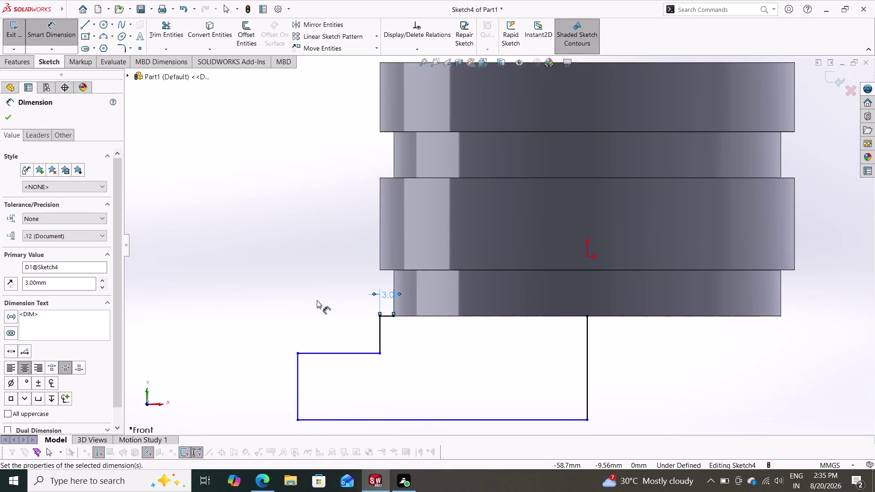
click(378, 318)
click(300, 355)
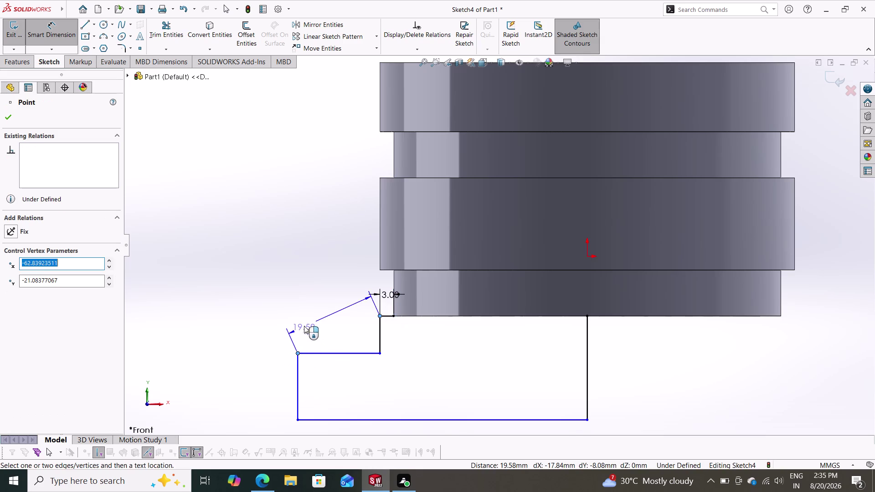
click(234, 339)
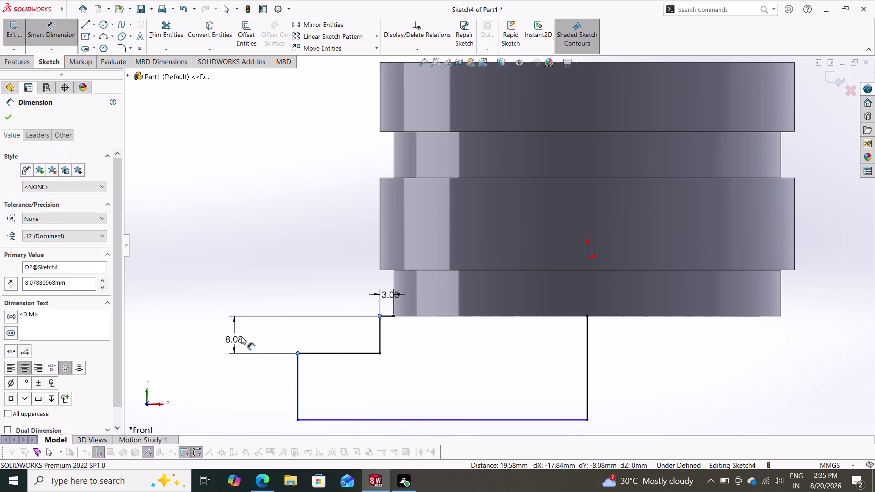
text(15)
key(Return)
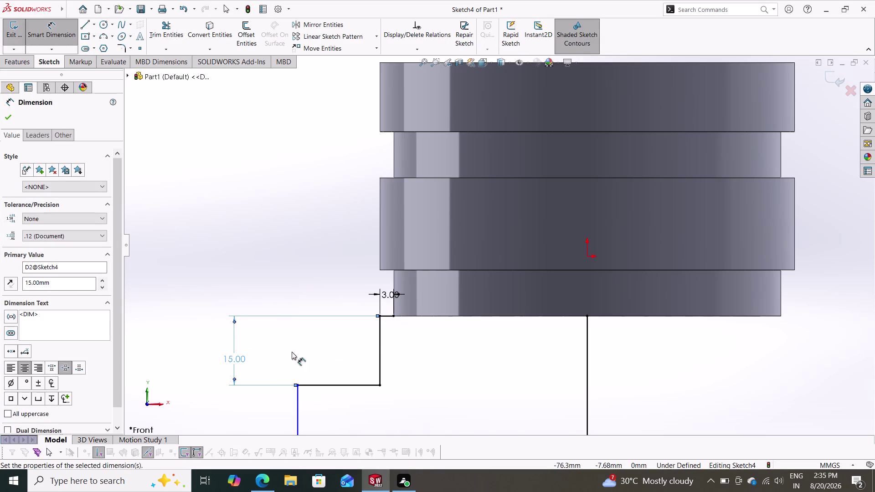
Dimension the outer vertical line to 7.5 mm and finish dimensioning.
scroll(down, 3)
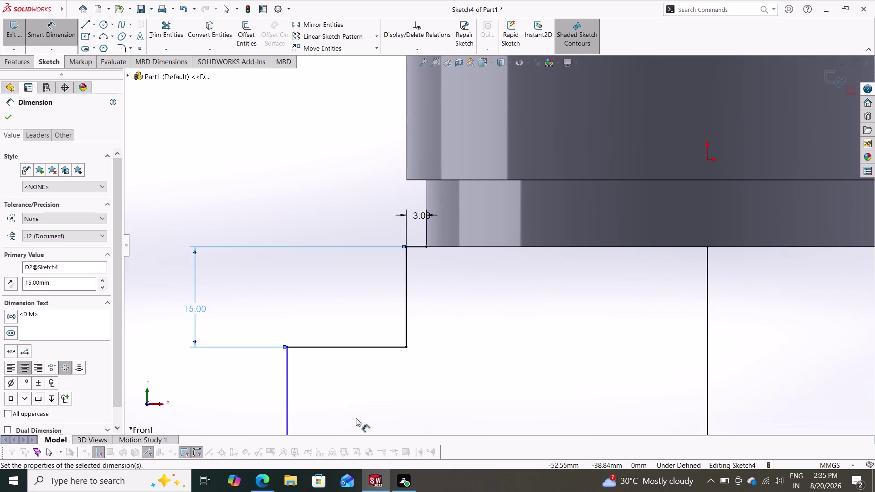
scroll(up, 3)
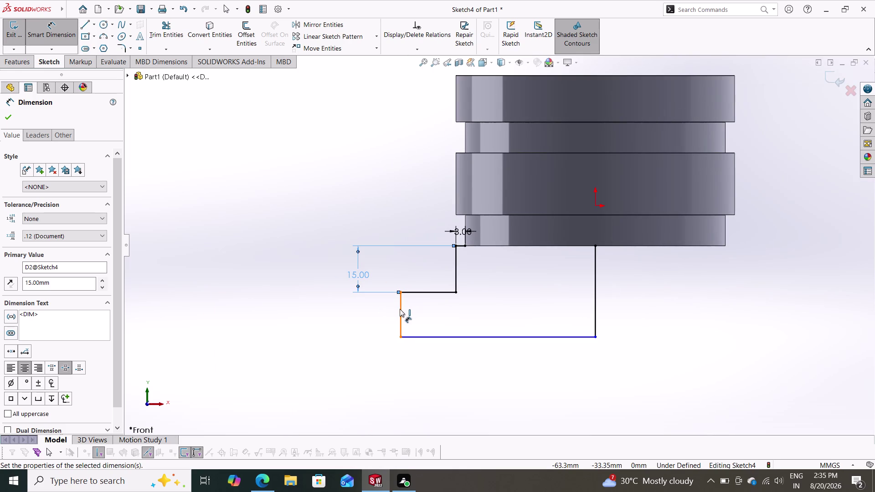
click(400, 309)
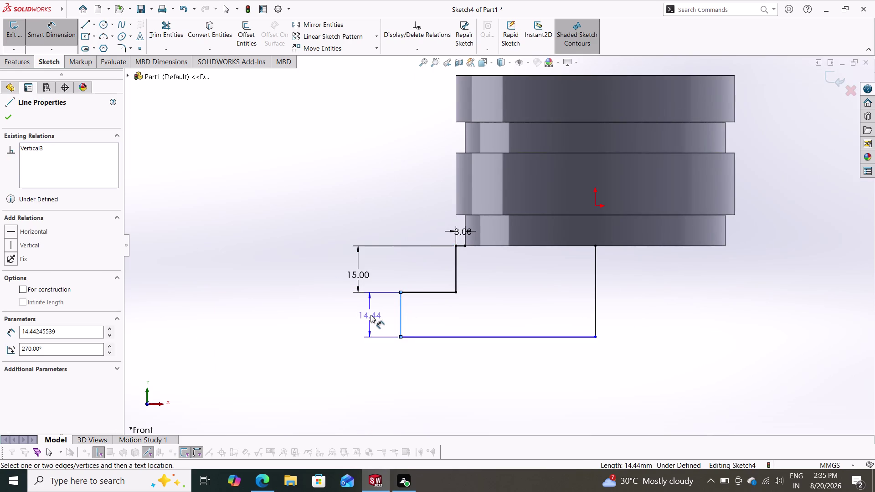
click(370, 315)
text(7)
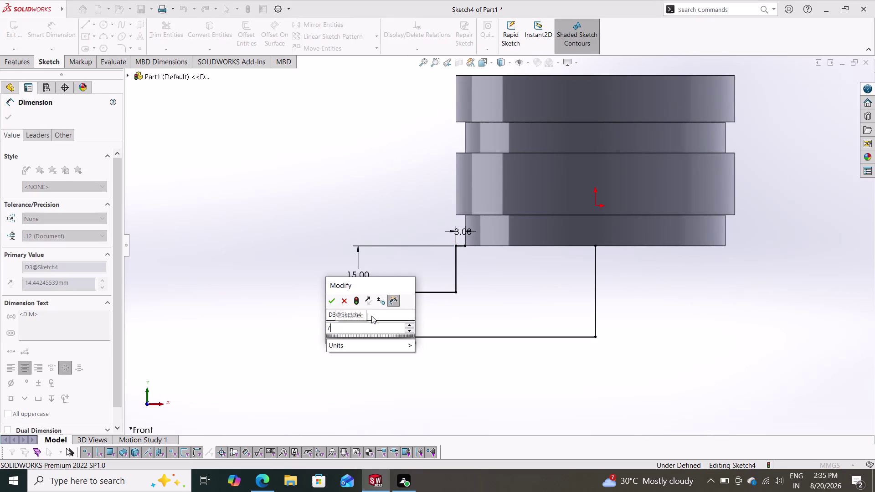
text(.5)
key(Return)
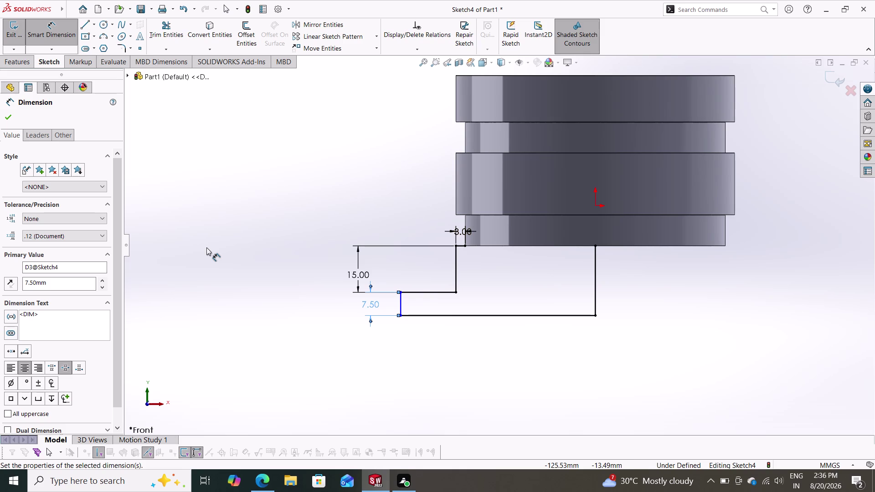
click(9, 114)
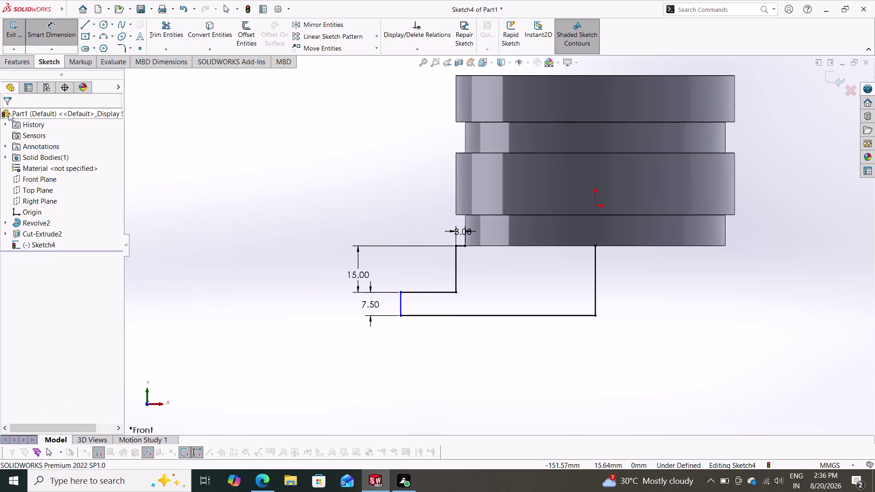
click(15, 63)
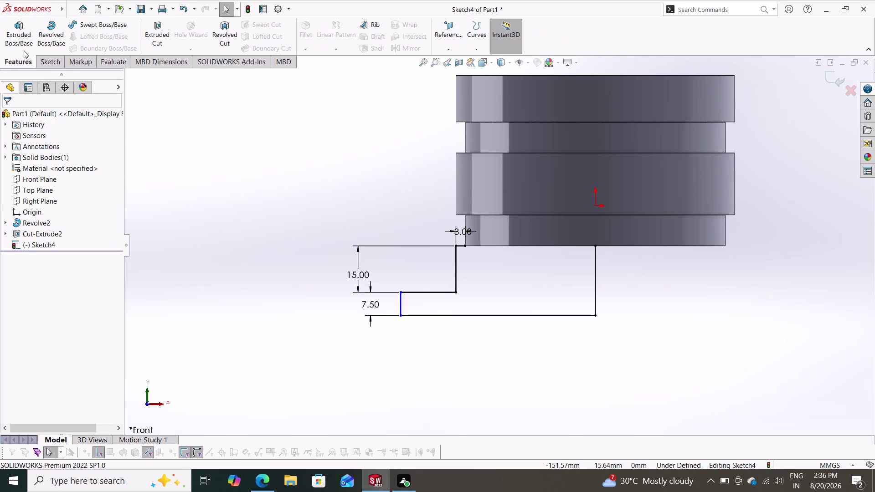
click(53, 32)
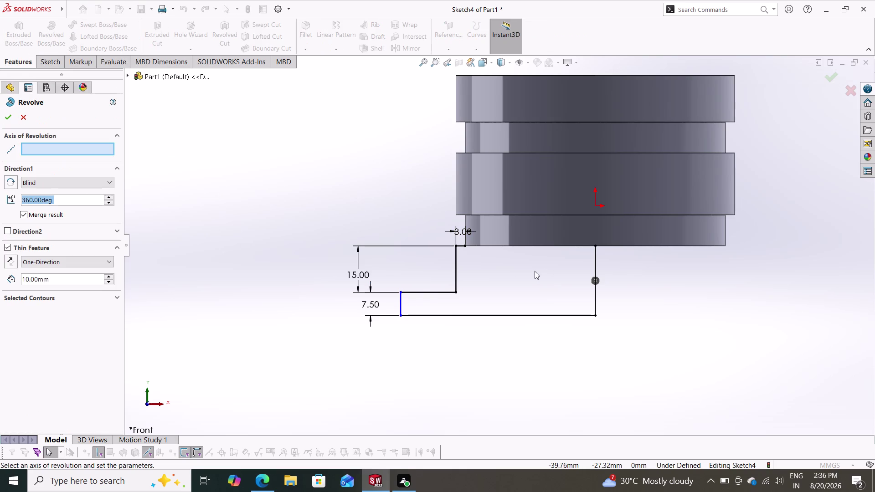
click(477, 287)
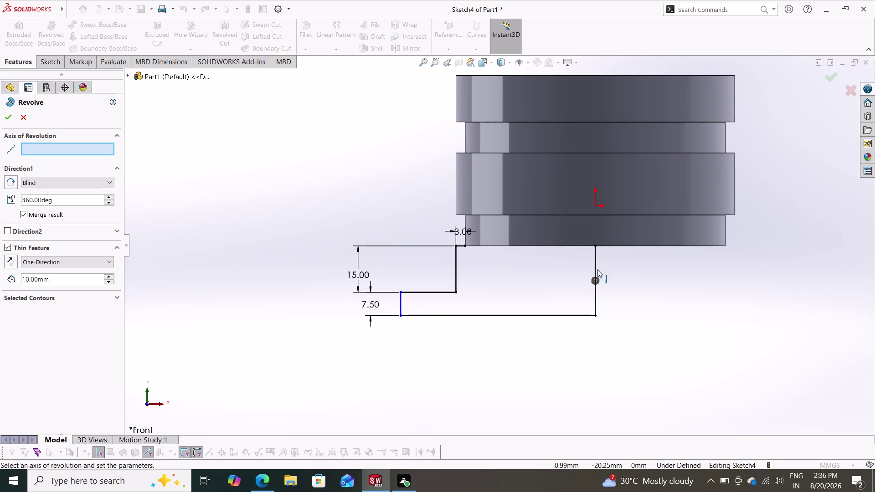
click(595, 266)
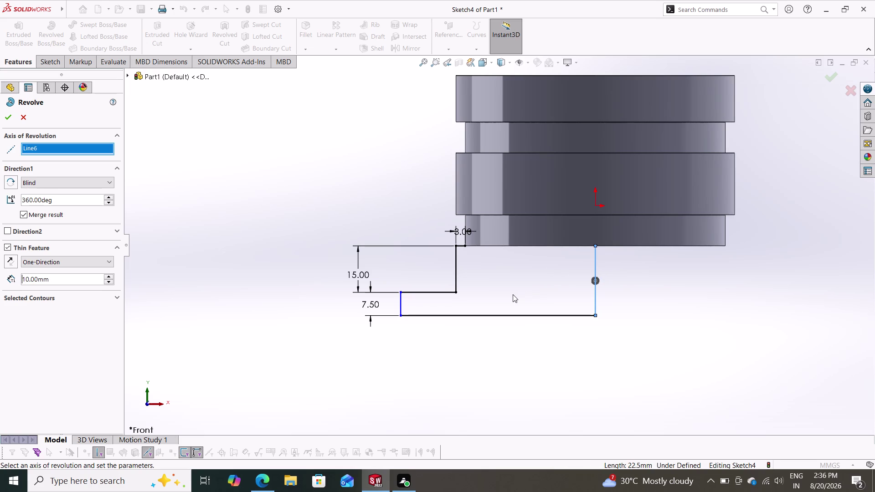
key(Escape)
key(Escape)
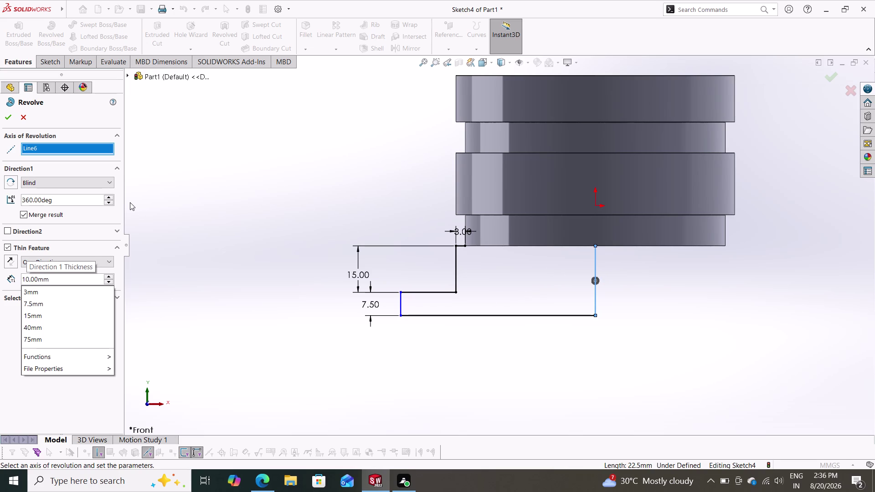
click(499, 292)
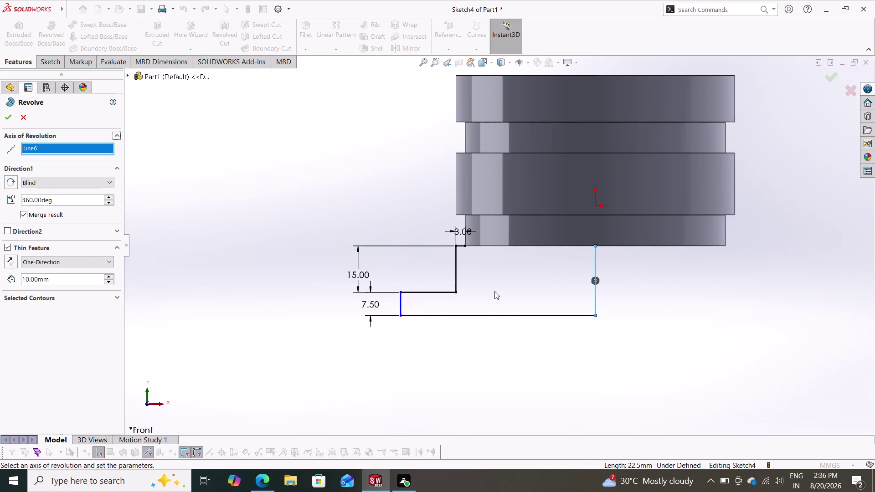
key(Escape)
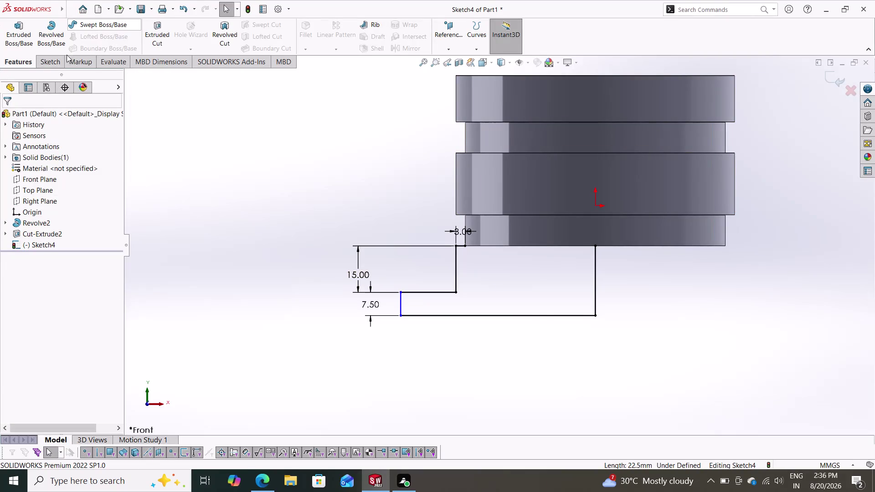
click(36, 60)
Draw a 42 mm horizontal top line from the step corner to the centre corner.
click(59, 63)
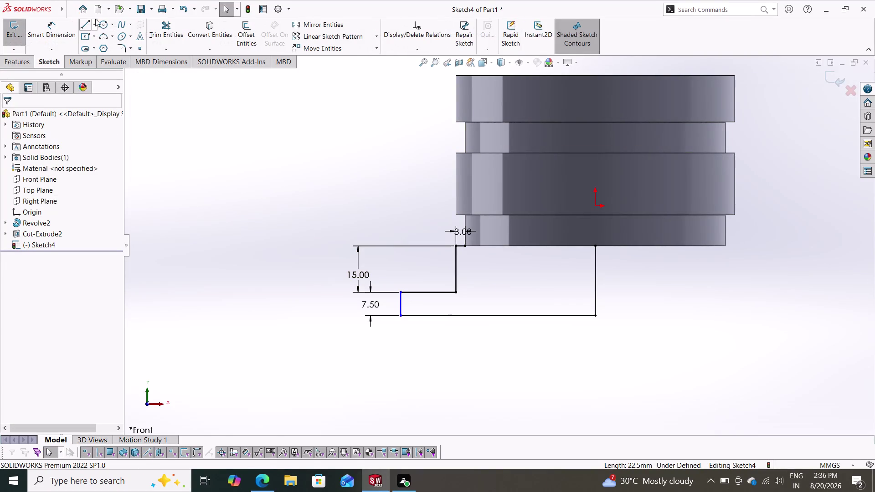
click(96, 26)
click(99, 48)
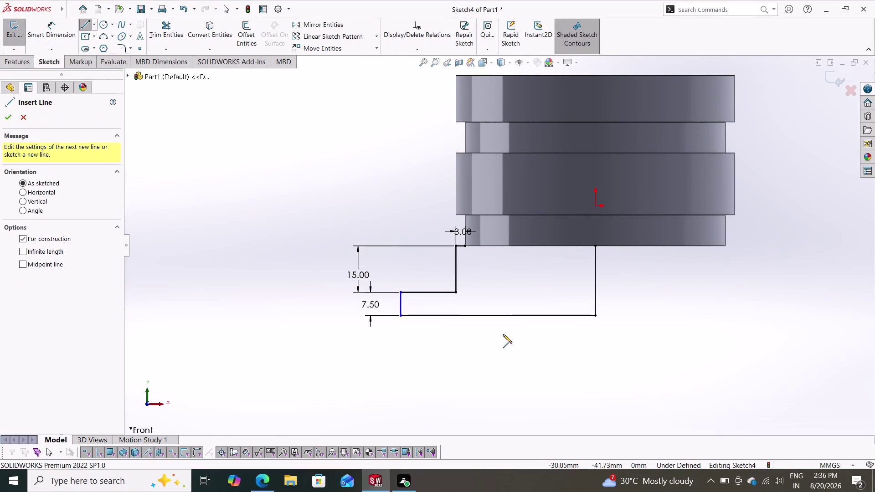
key(Escape)
key(Escape)
scroll(down, 3)
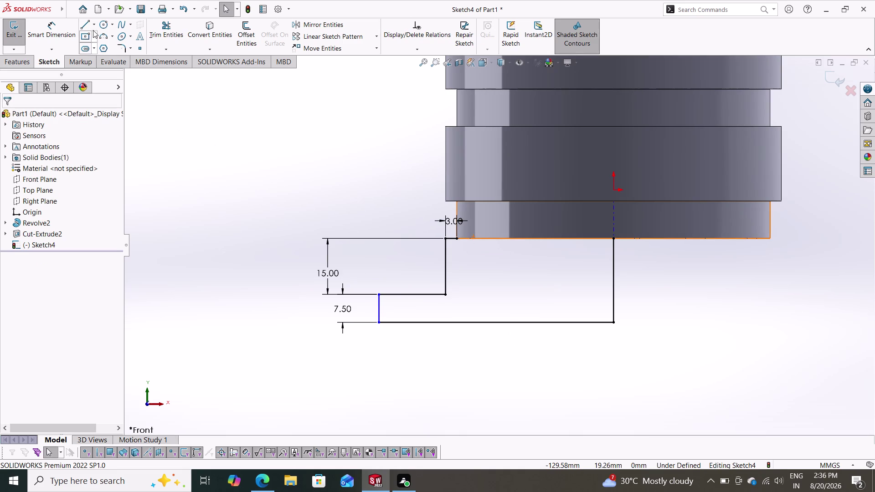
click(83, 23)
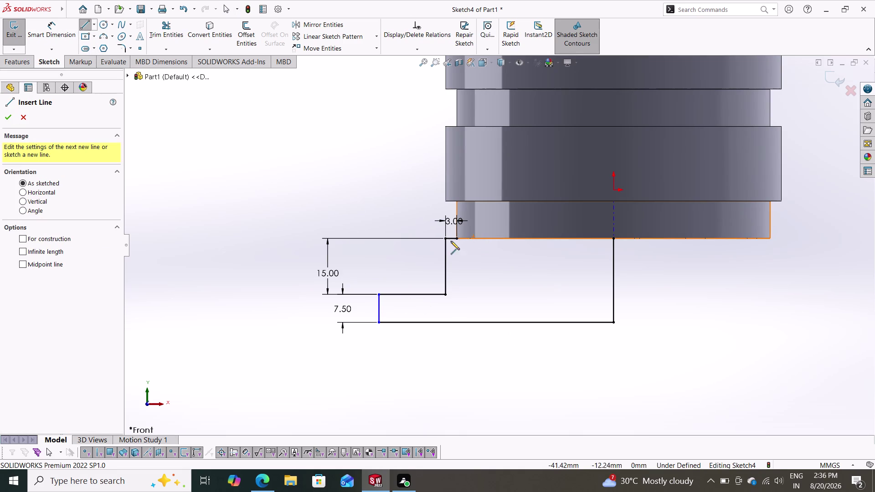
click(457, 239)
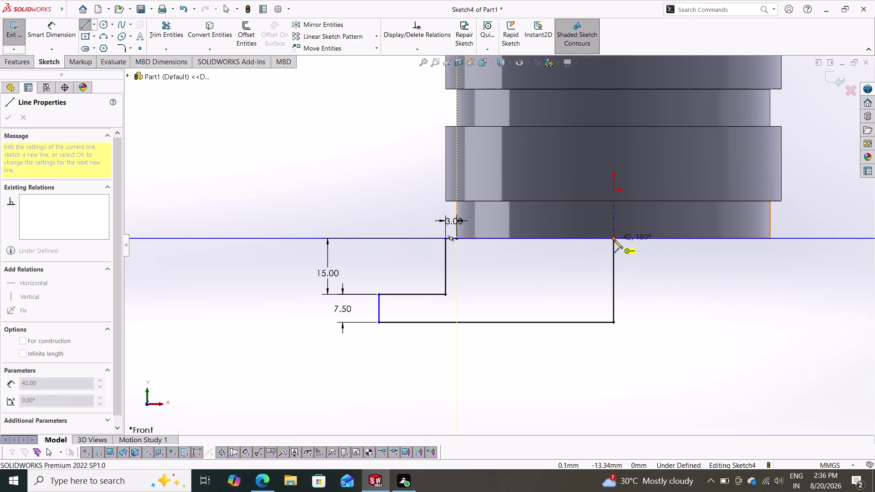
click(614, 240)
key(Escape)
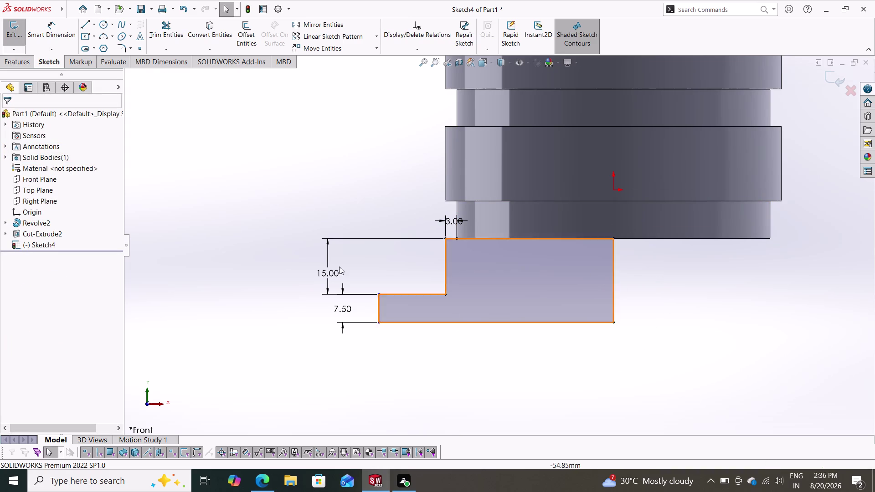
click(18, 64)
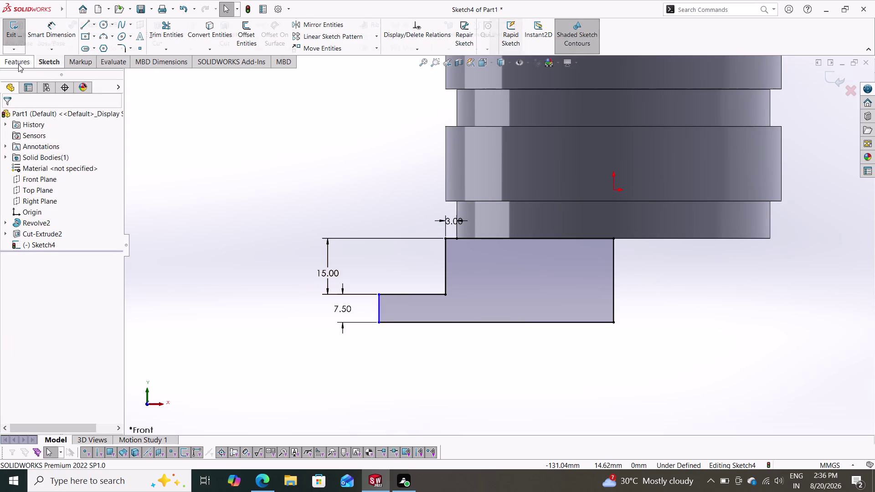
click(57, 28)
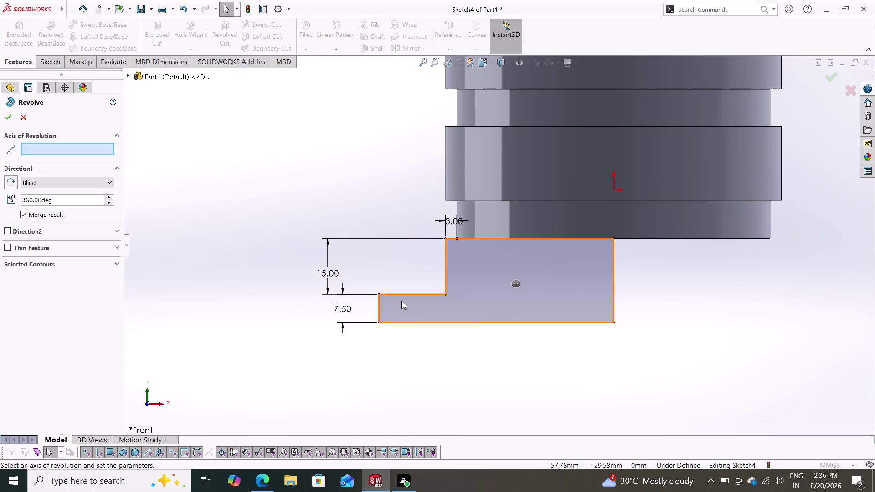
click(537, 289)
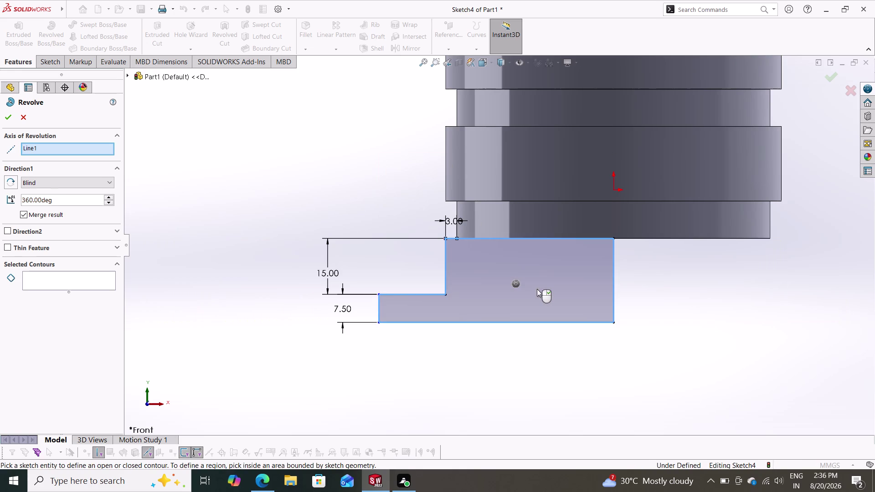
click(474, 267)
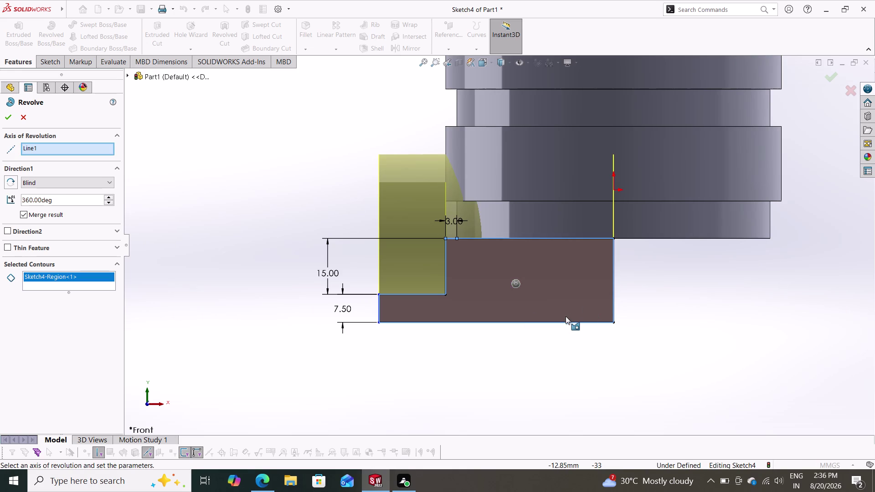
scroll(down, 3)
scroll(up, 3)
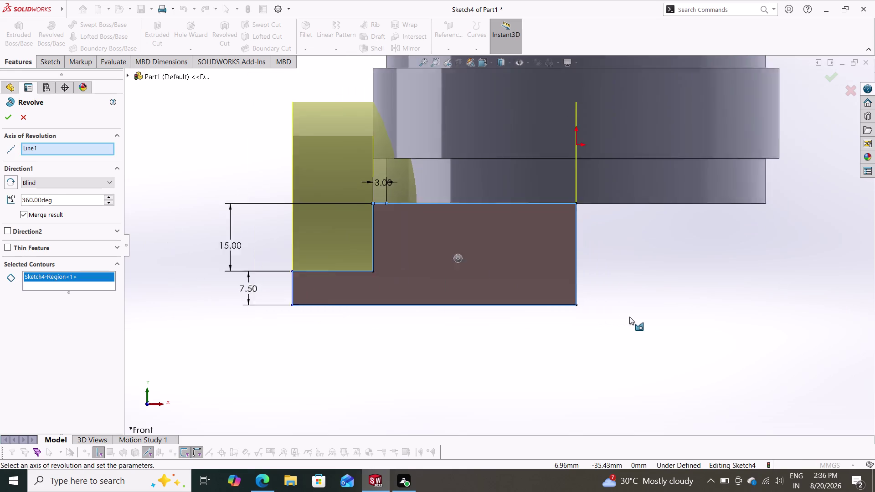
middle_drag(627, 307, 622, 349)
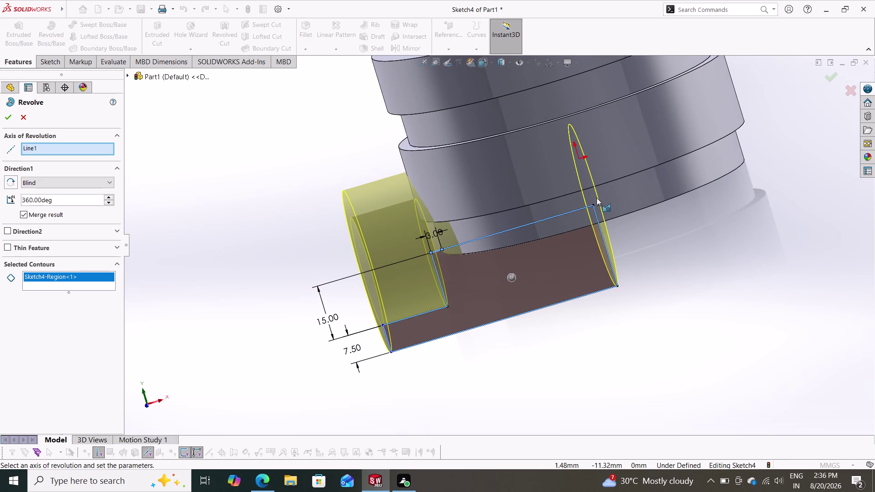
key(Escape)
key(Escape)
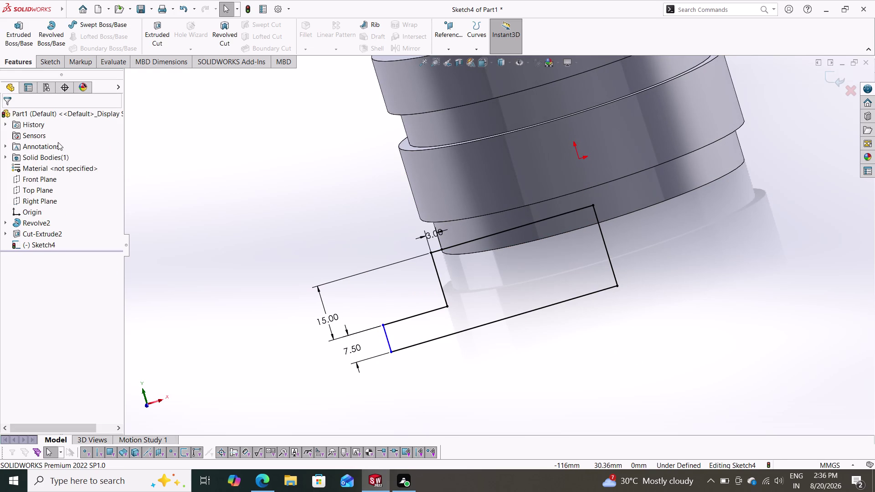
click(51, 63)
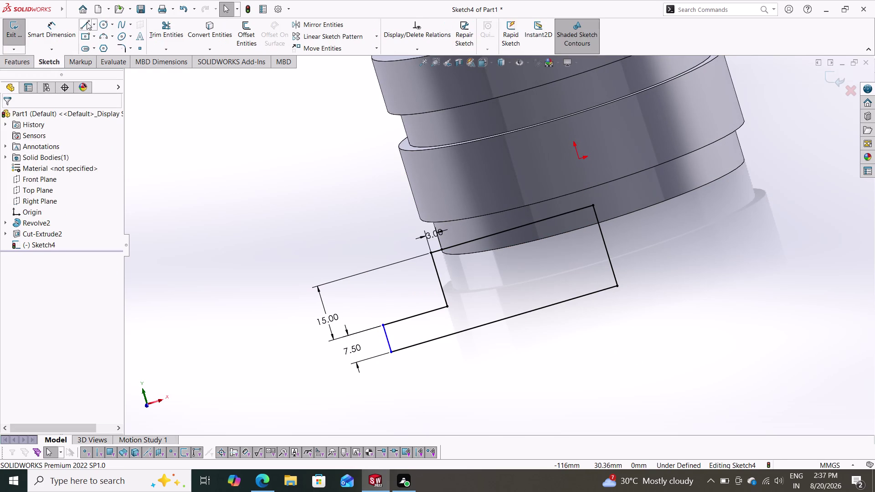
Draw a vertical centerline from the profile's right corner up through the origin.
click(91, 20)
click(94, 25)
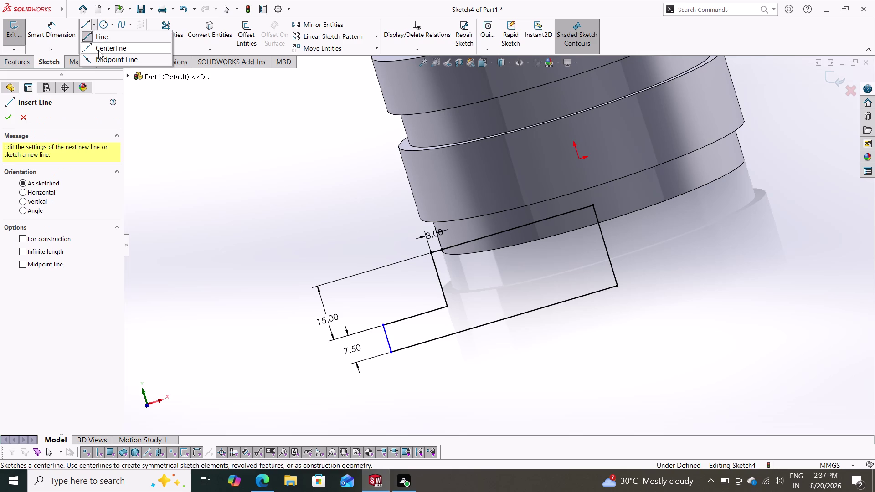
click(98, 51)
click(618, 285)
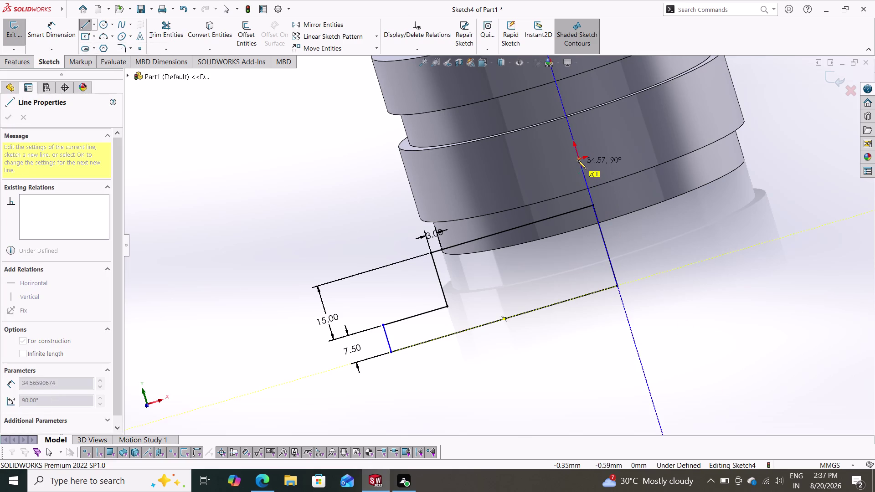
click(570, 124)
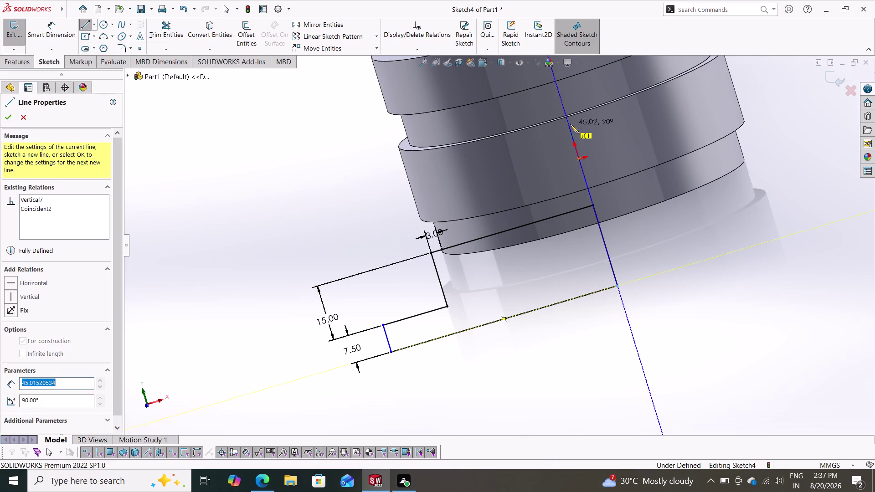
key(Escape)
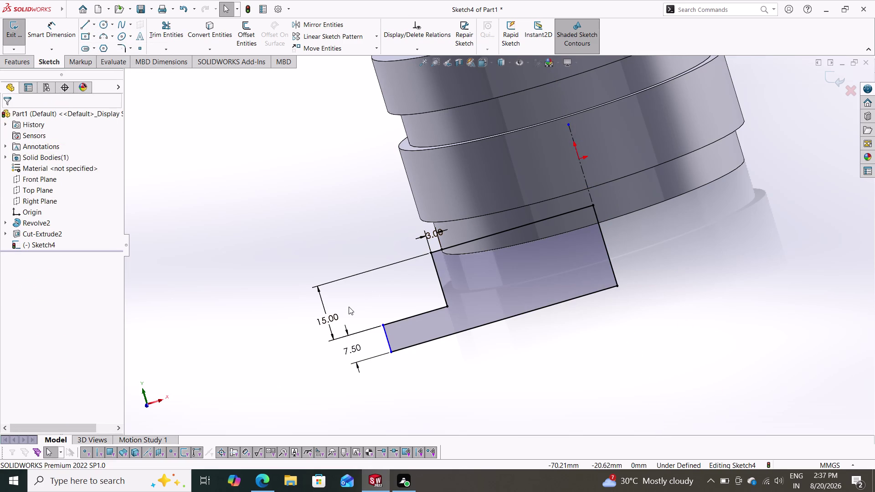
click(25, 66)
Revolve the stepped profile 360° about centerline Line9, creating the Revolve3 flange.
click(49, 29)
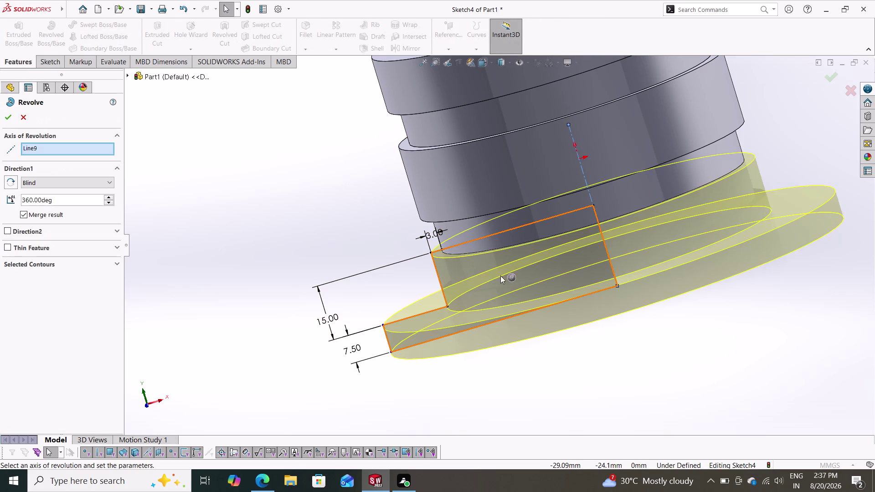
click(503, 280)
click(511, 289)
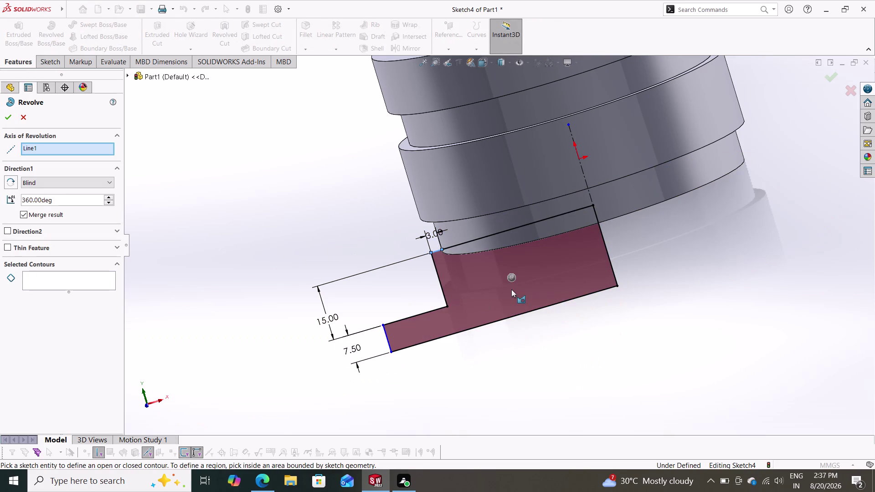
key(Escape)
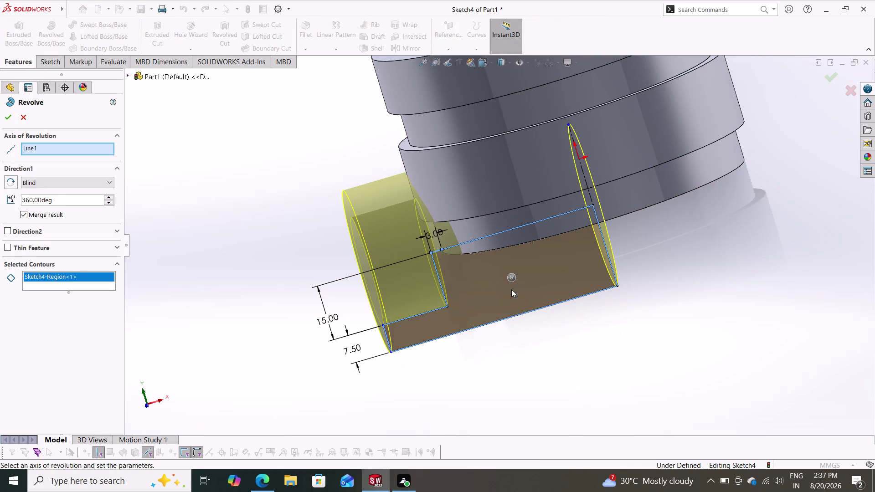
click(26, 116)
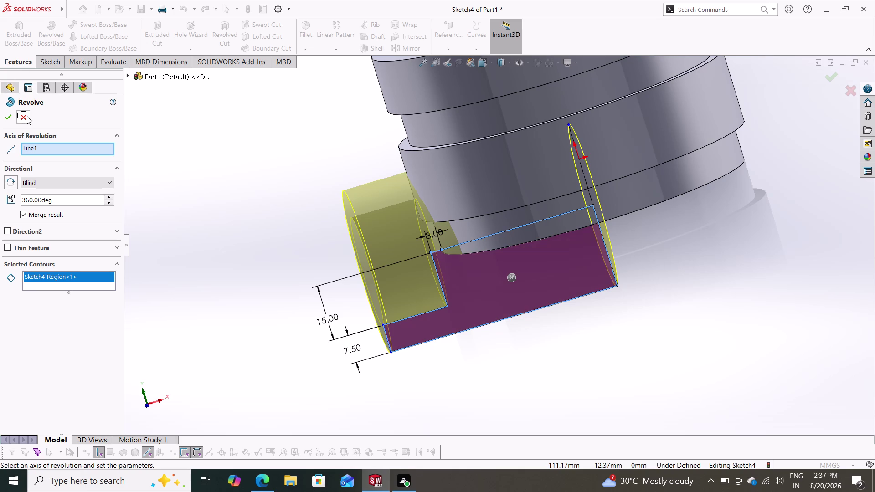
click(22, 120)
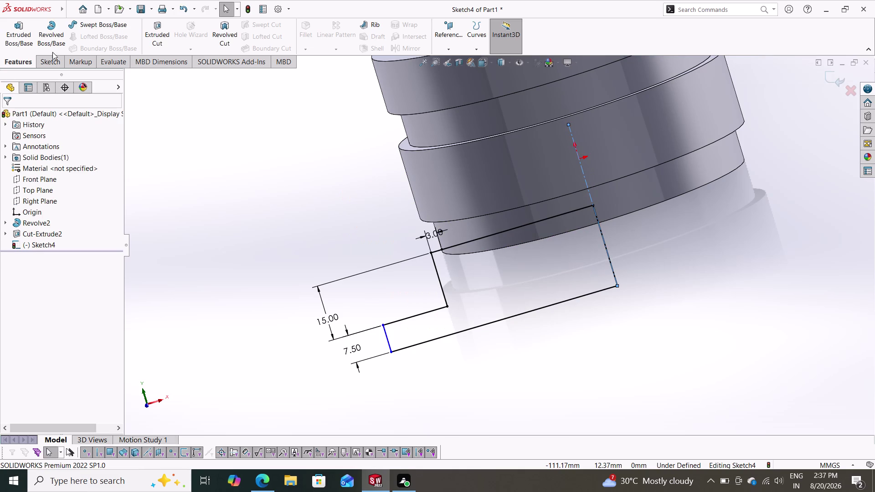
click(54, 31)
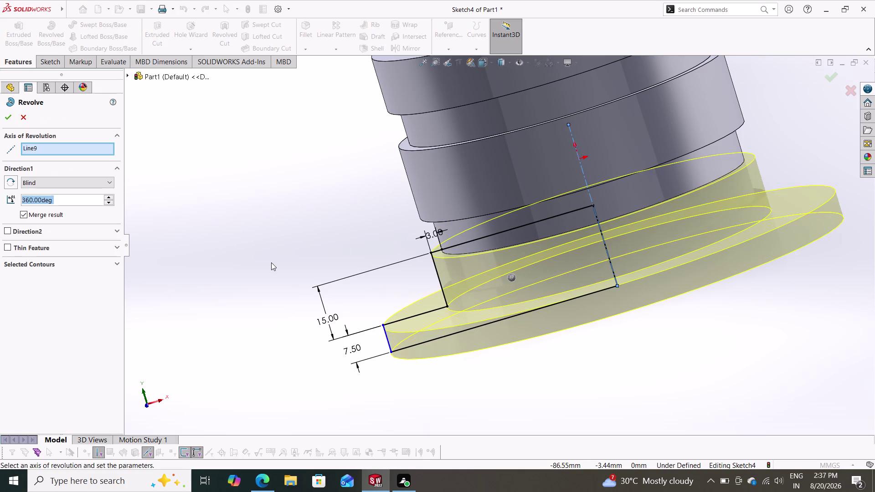
click(8, 114)
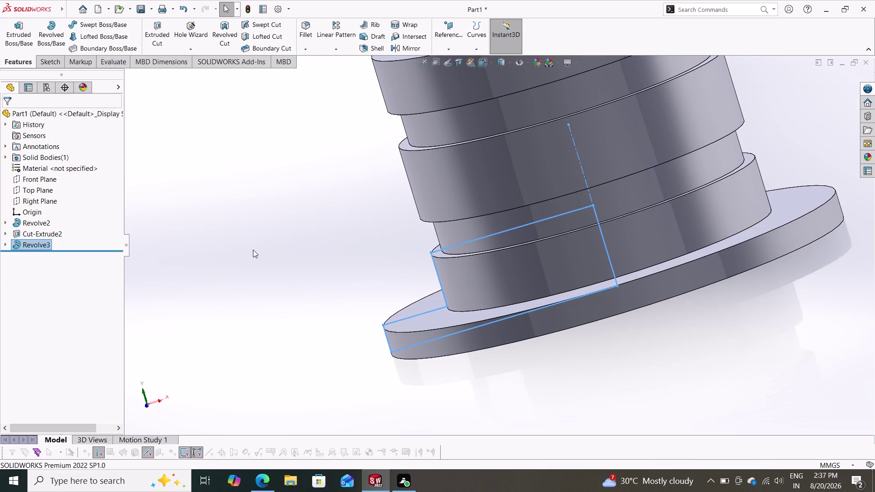
middle_drag(273, 248, 305, 262)
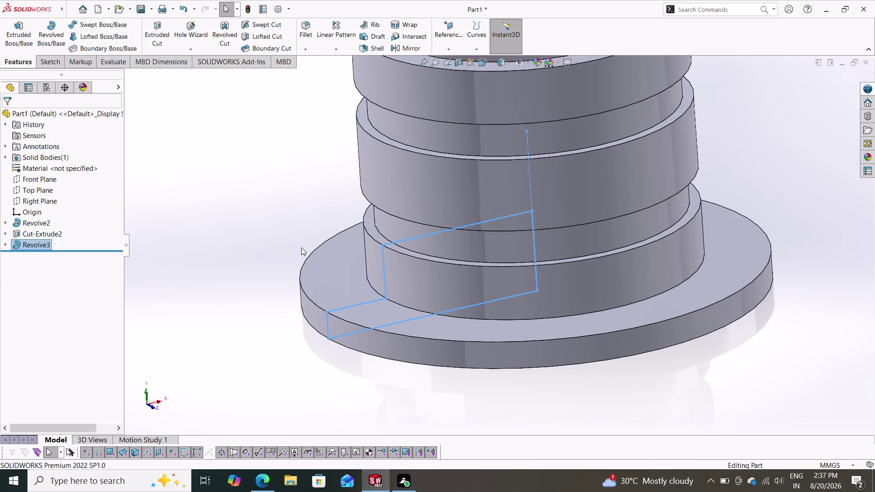
scroll(down, 3)
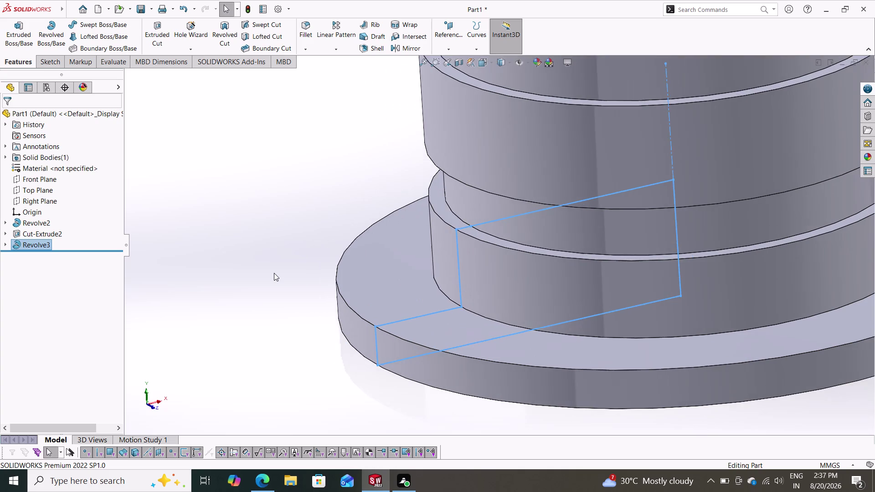
scroll(up, 3)
middle_drag(344, 246, 365, 297)
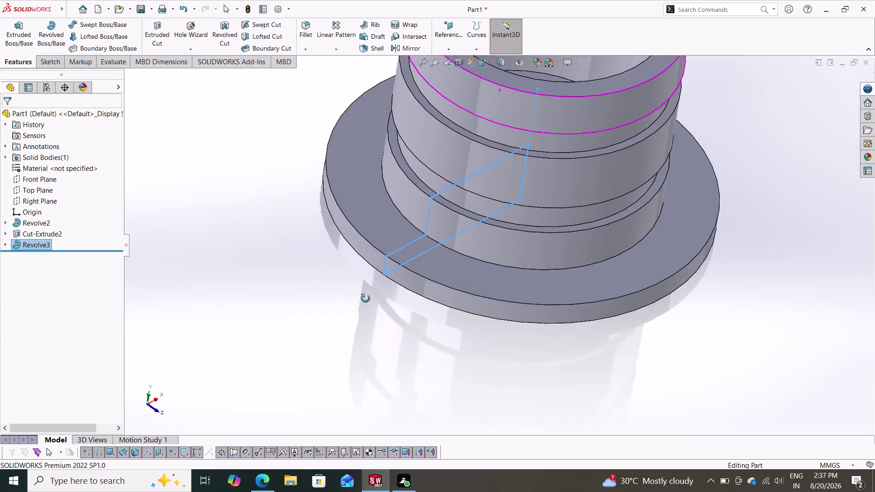
middle_drag(365, 297, 371, 312)
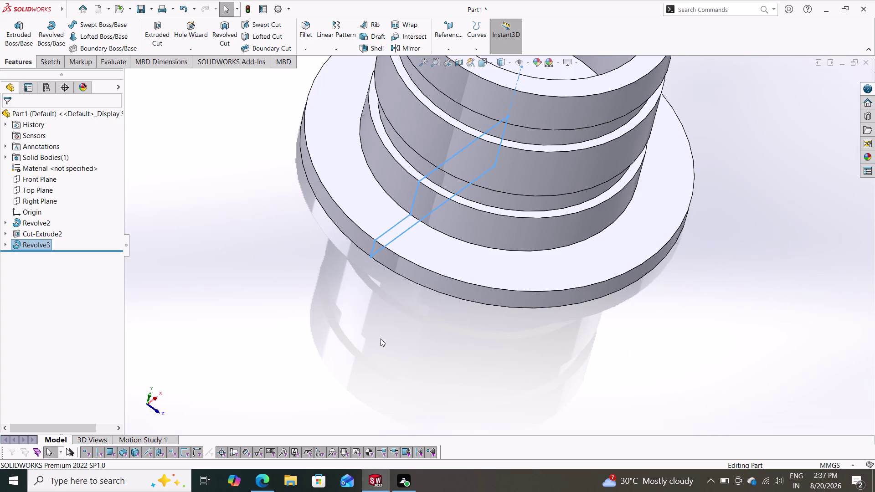
scroll(down, 3)
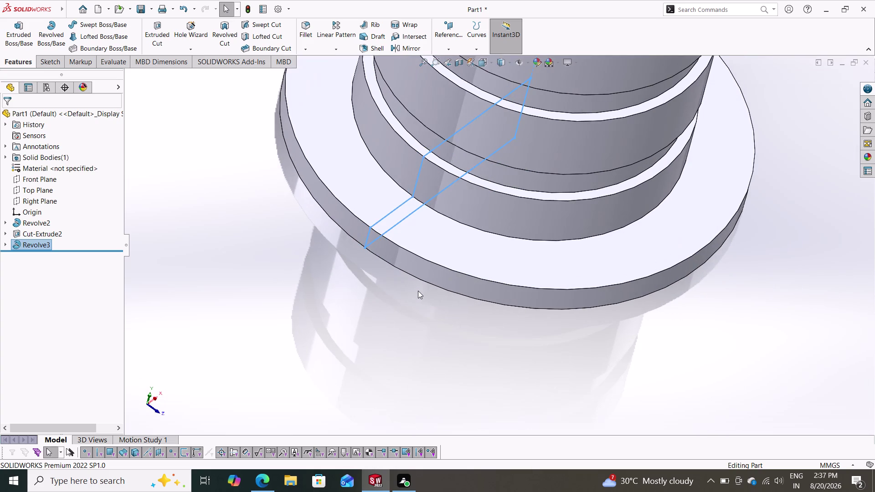
scroll(up, 3)
middle_drag(670, 209, 598, 175)
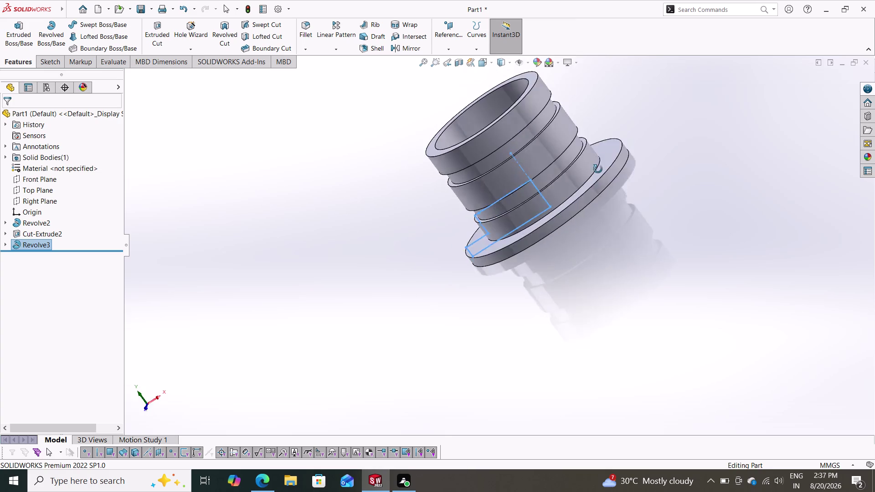
middle_drag(598, 175, 626, 158)
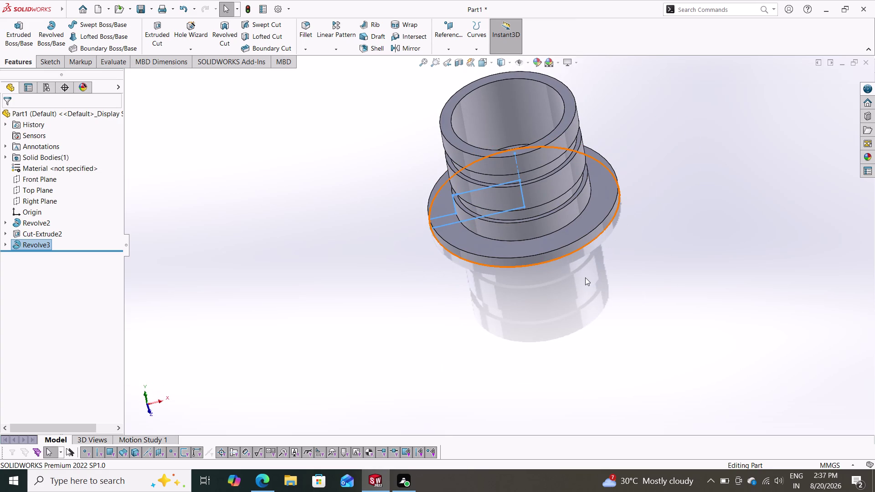
middle_drag(559, 285, 586, 205)
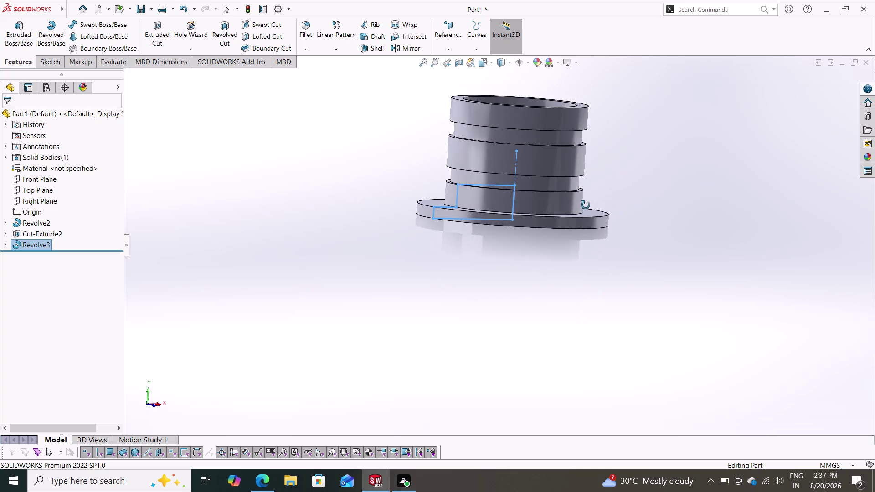
middle_drag(586, 206, 555, 247)
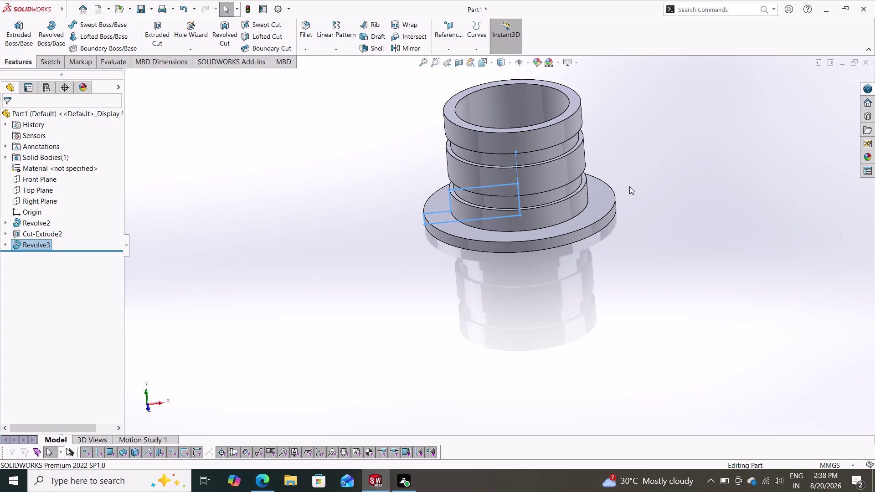
middle_drag(629, 186, 644, 263)
Start a Top Plane sketch, draw a small circle near the rim, then undo it.
click(35, 187)
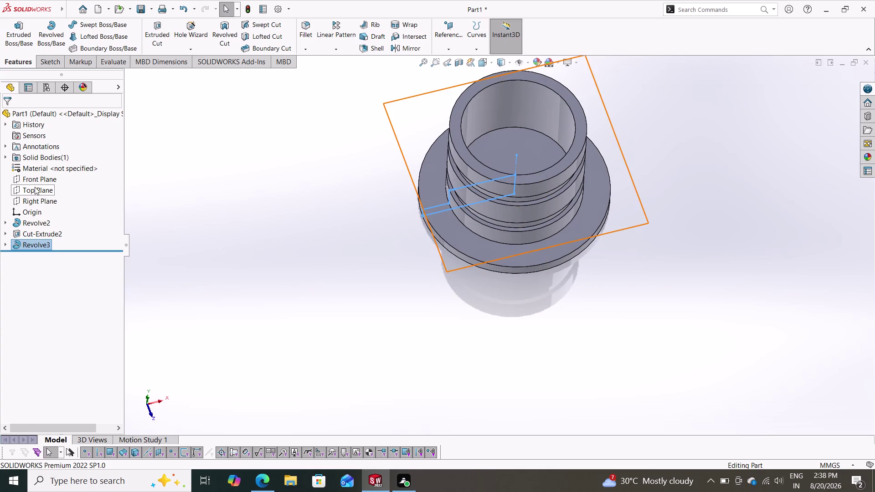
click(48, 173)
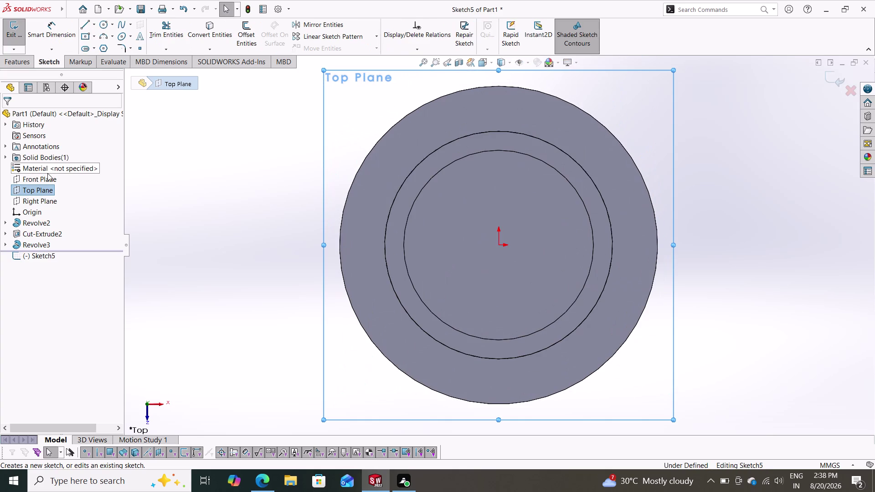
key(Escape)
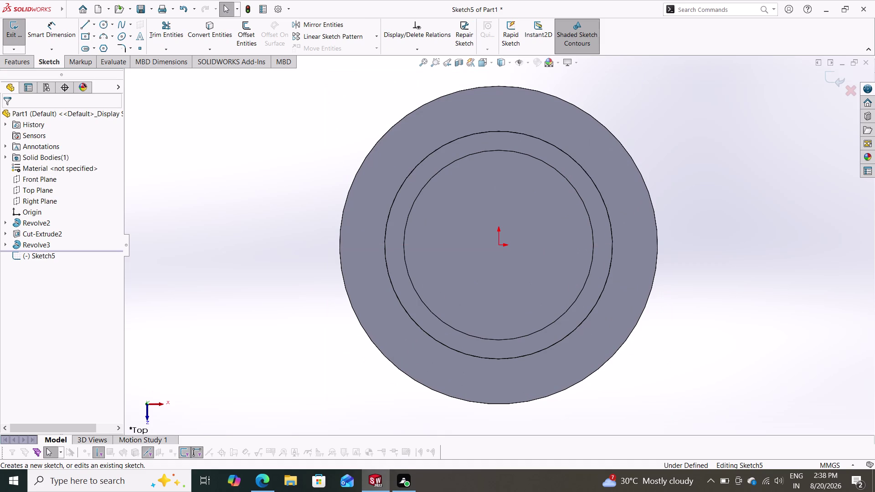
click(102, 26)
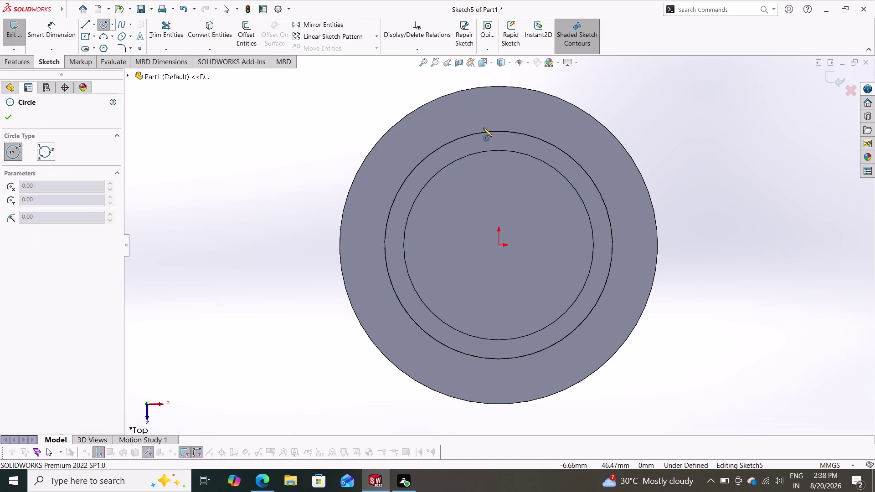
click(500, 113)
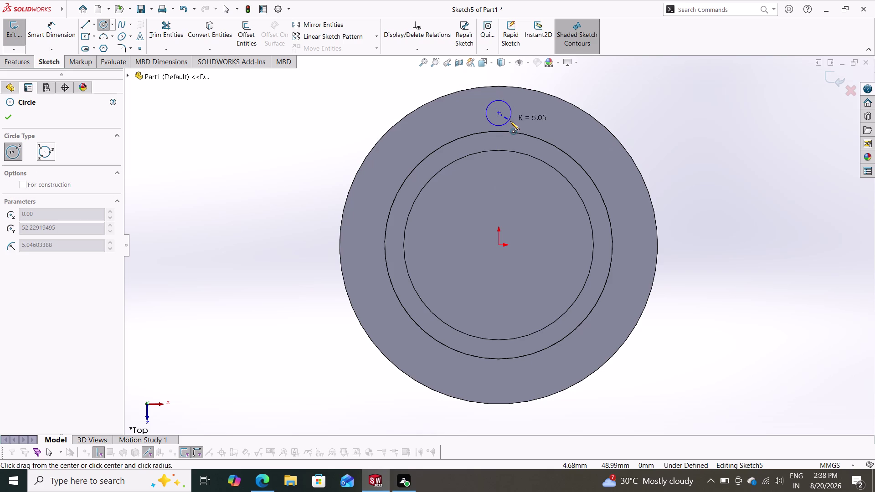
click(511, 122)
key(Escape)
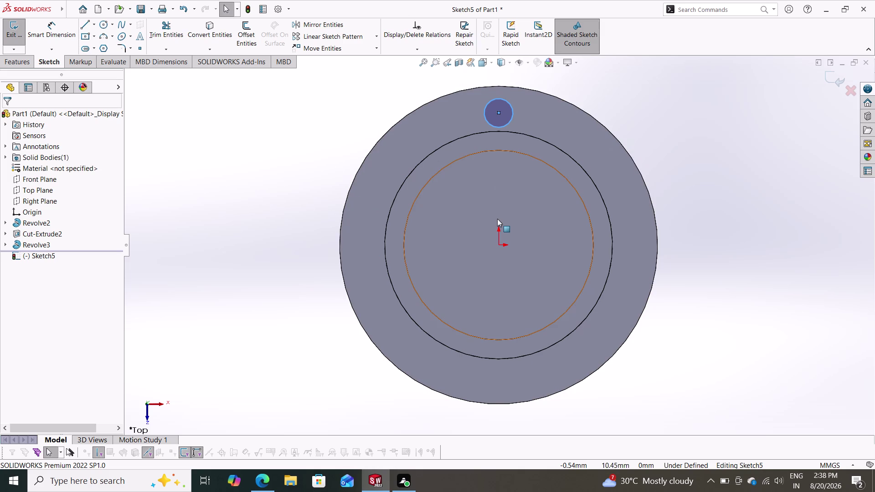
key(ctrl+z)
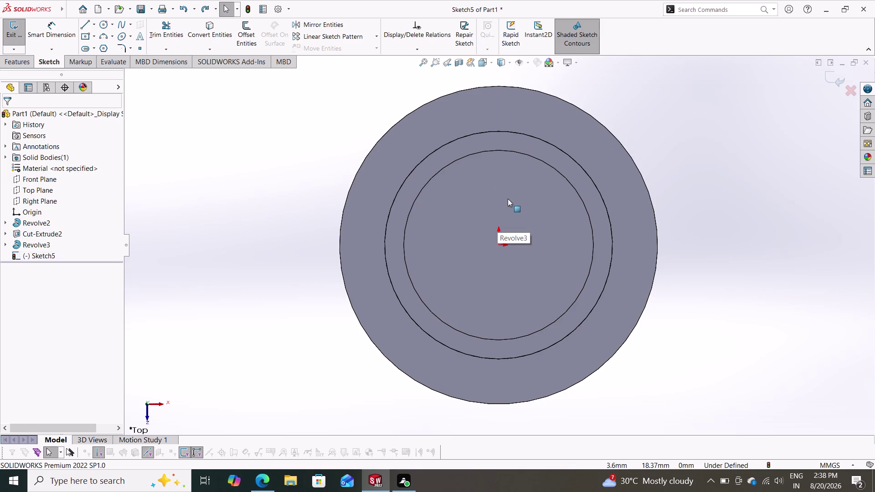
Undo the Top Plane sketch and Revolve3, stepping back into the profile sketch.
key(ctrl+z)
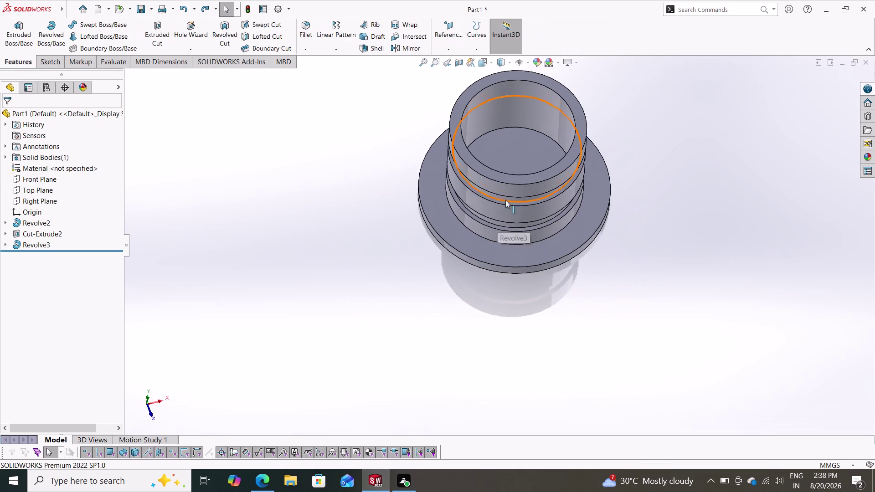
key(ctrl+z)
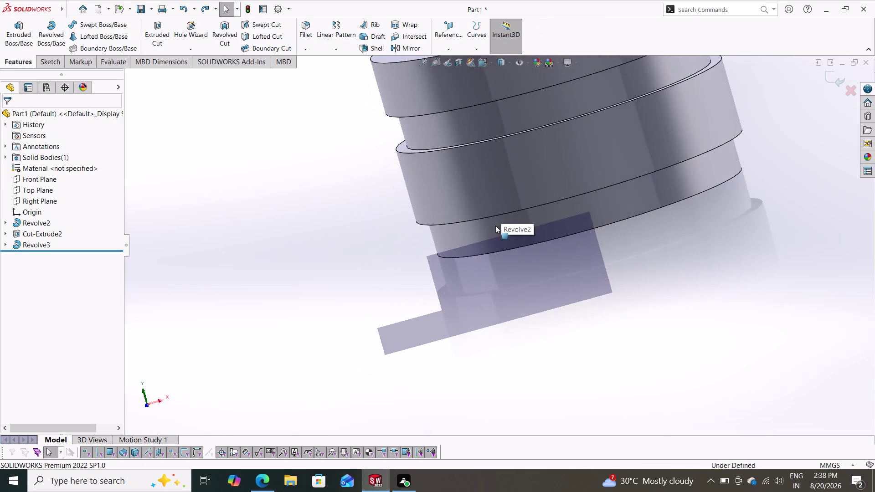
key(ctrl+z)
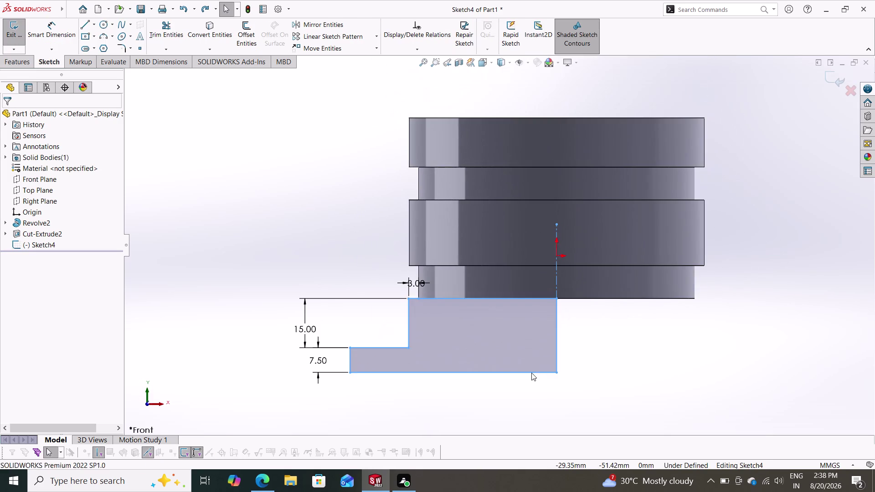
Box-select and delete all stepped profile lines, then exit the emptied sketch.
drag(602, 330, 264, 402)
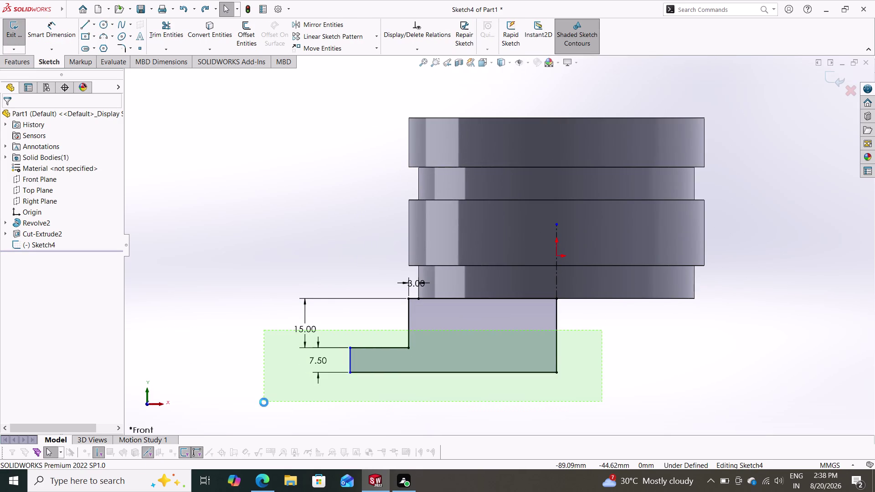
key(Delete)
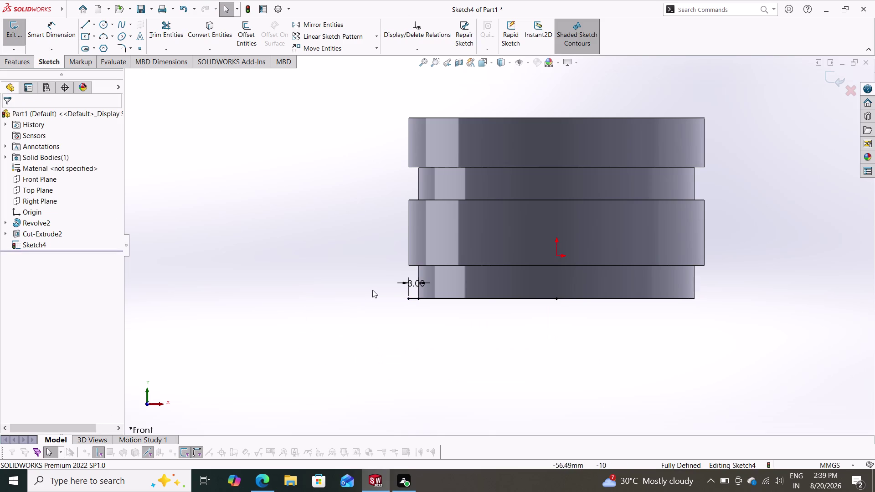
drag(476, 279, 296, 311)
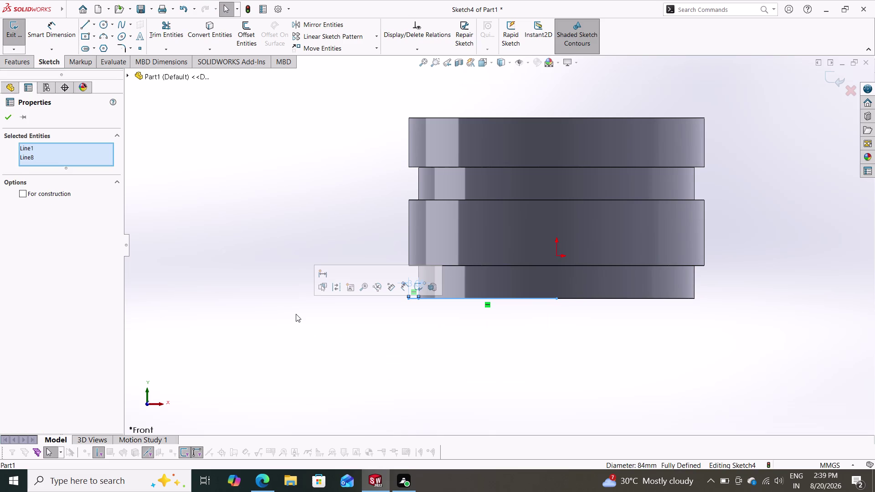
key(Delete)
click(836, 76)
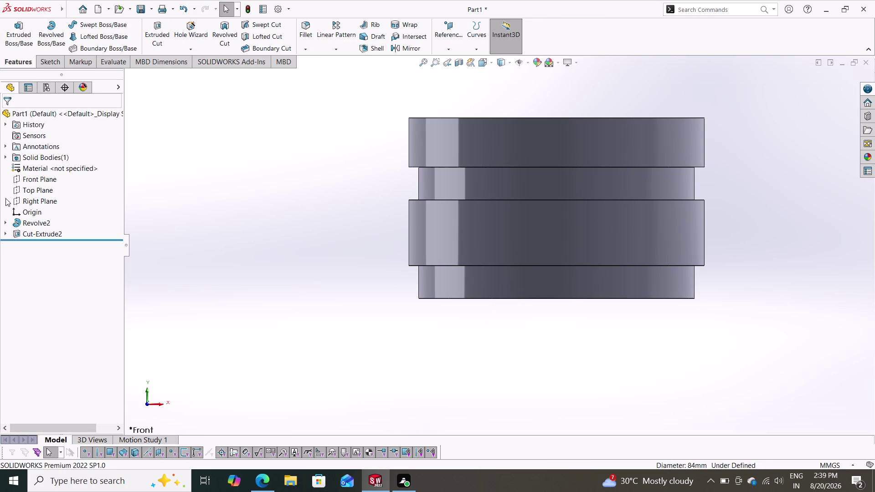
click(22, 192)
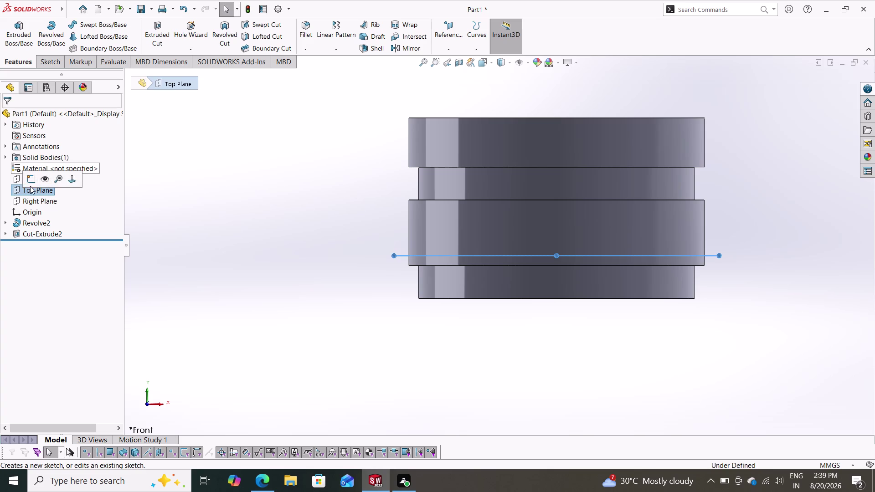
Start a Top Plane sketch and draw a circle just above the ring.
click(31, 177)
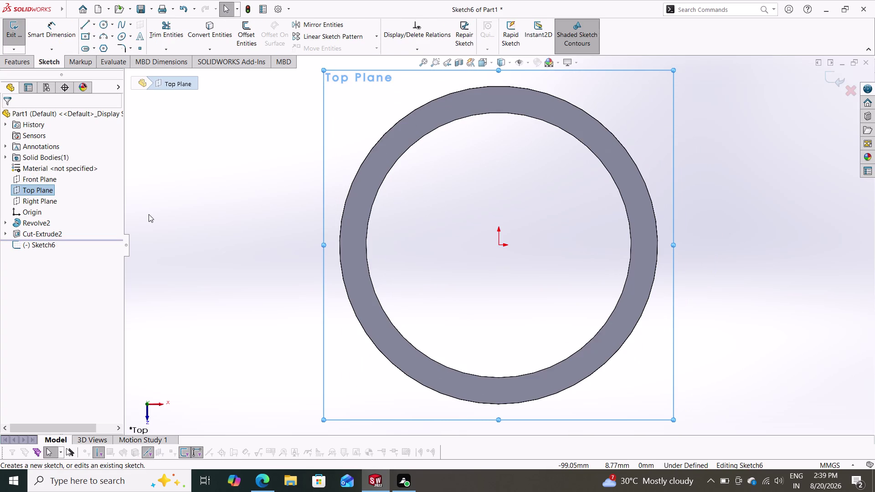
key(Escape)
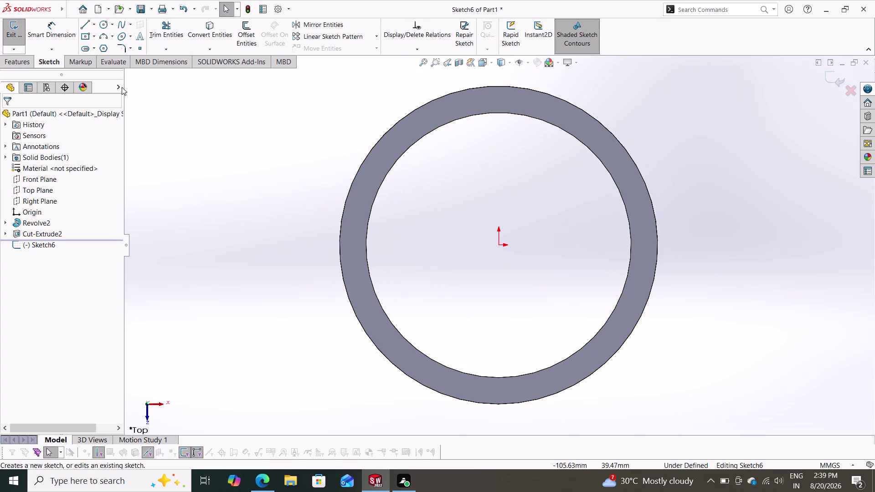
click(101, 21)
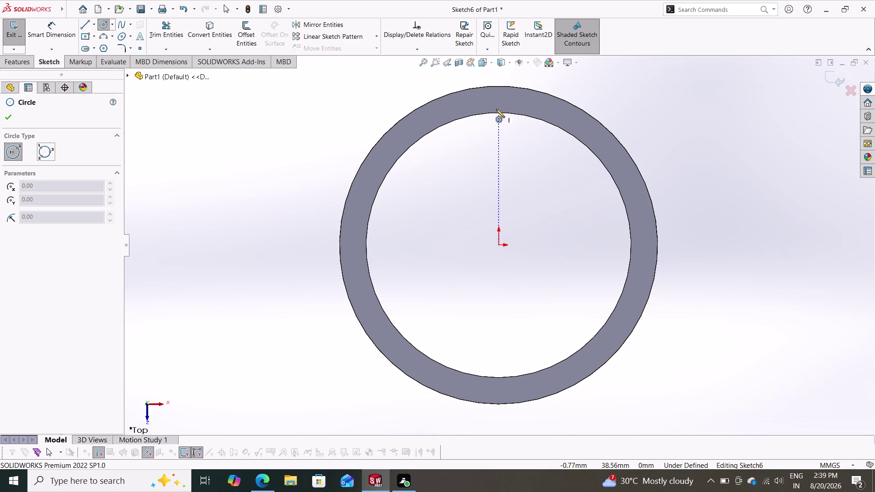
scroll(down, 3)
scroll(down, 3)
scroll(up, 3)
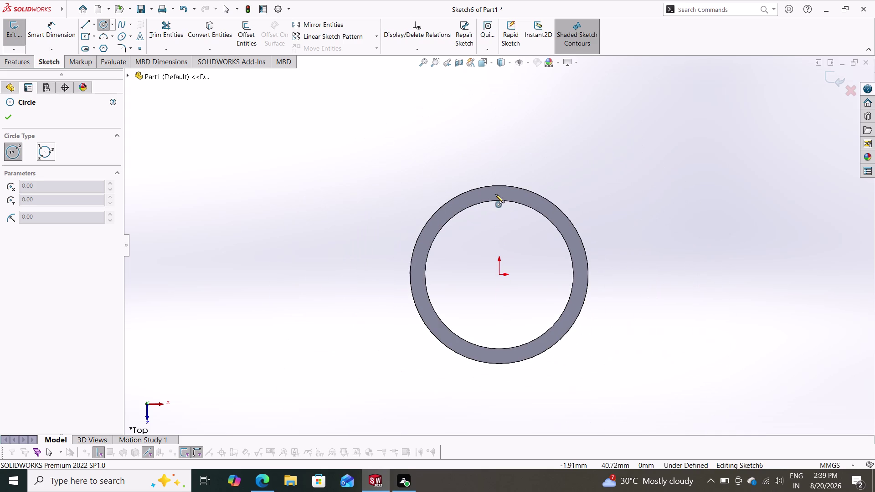
click(498, 153)
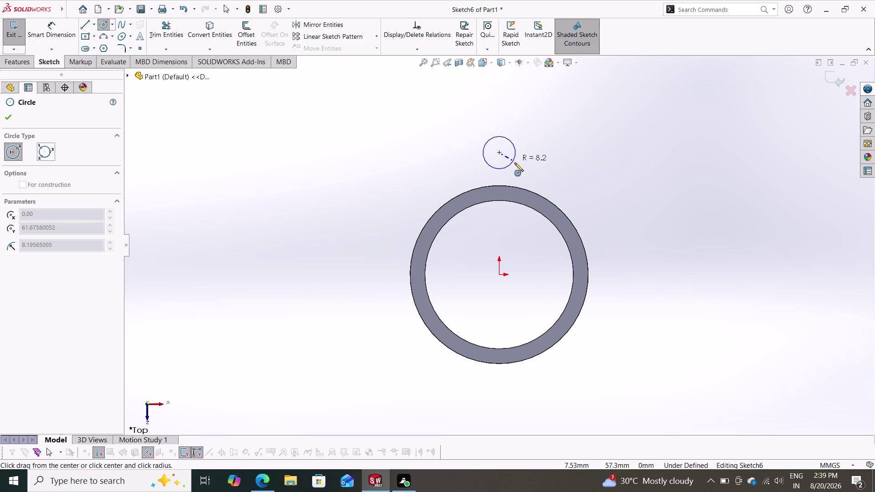
click(515, 162)
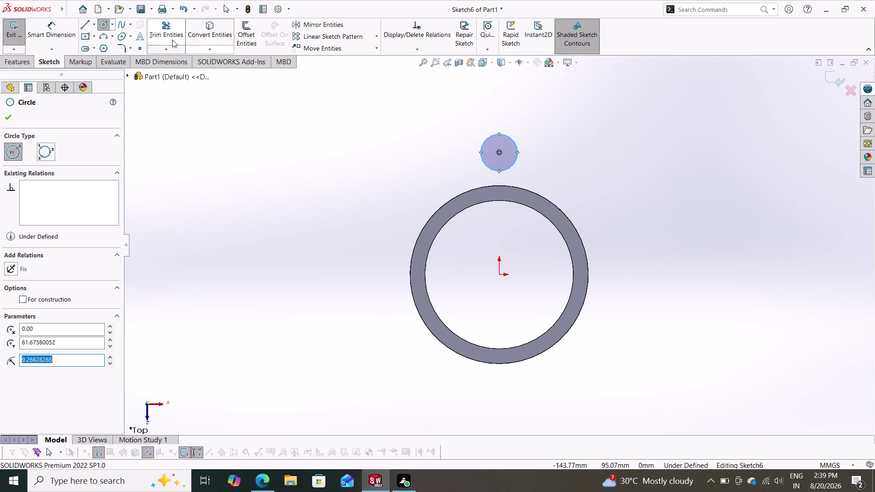
Dimension the circle to a 15 mm diameter and accept it.
click(61, 36)
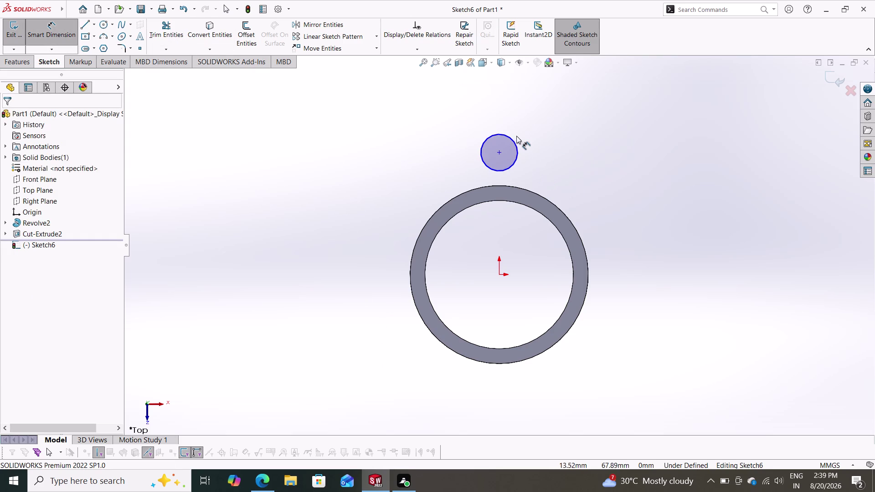
click(513, 140)
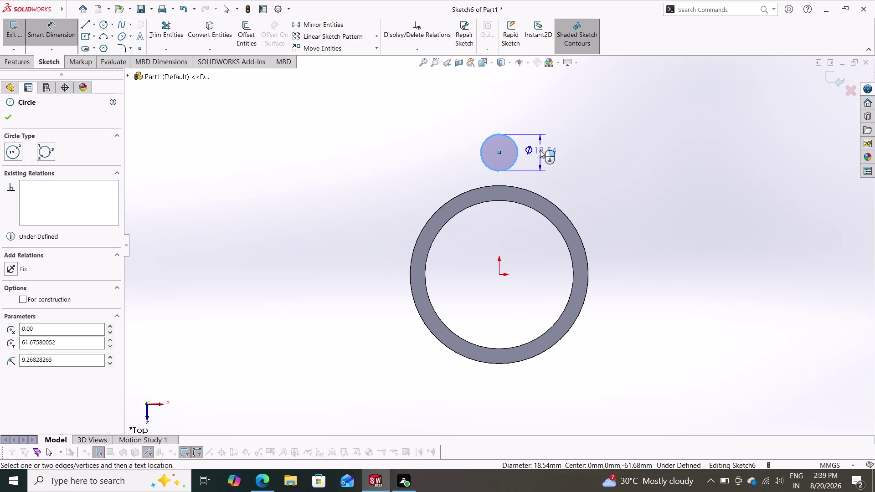
click(540, 150)
text(15)
key(Return)
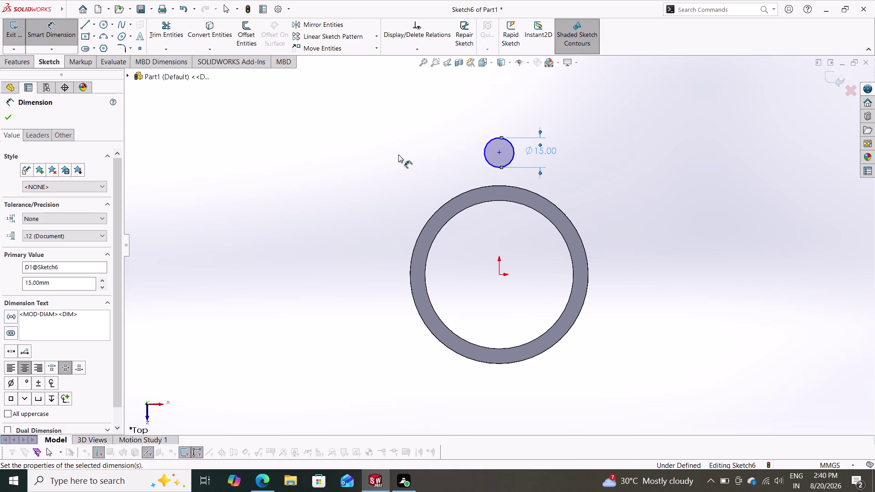
click(21, 61)
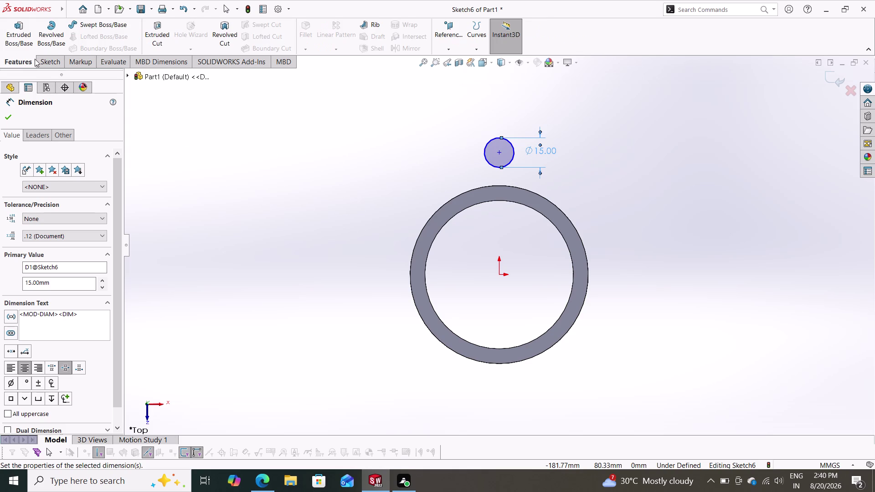
click(42, 59)
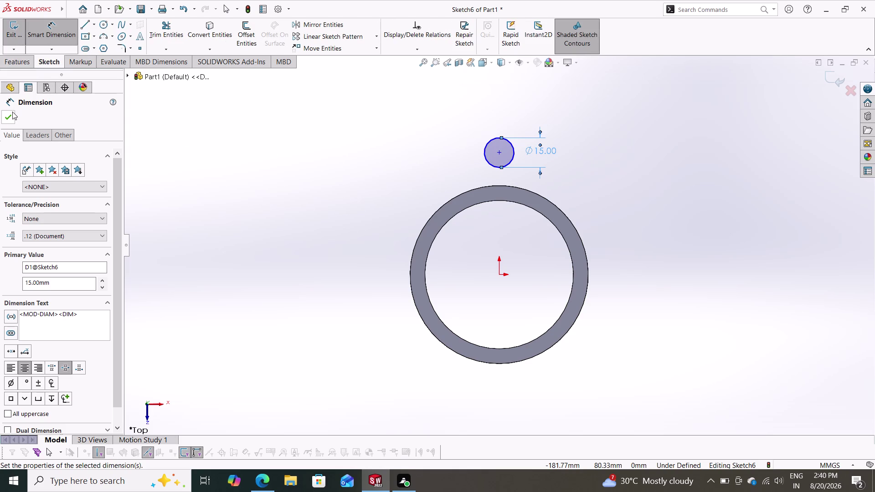
click(12, 117)
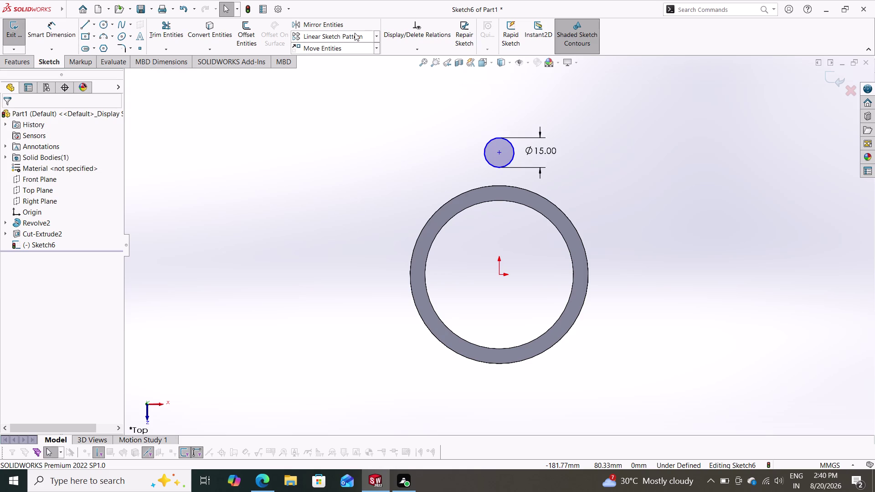
Circularly pattern the Ø15 hole circle into three evenly spaced copies around the ring.
click(375, 40)
click(361, 64)
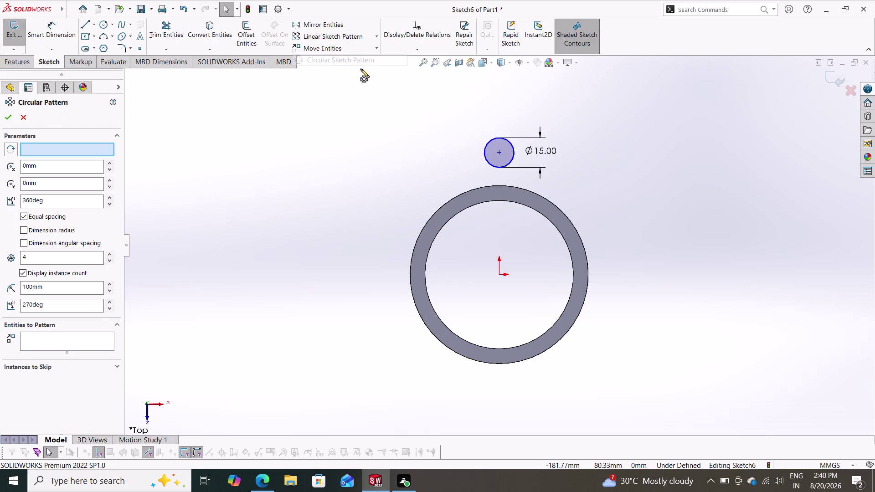
click(492, 162)
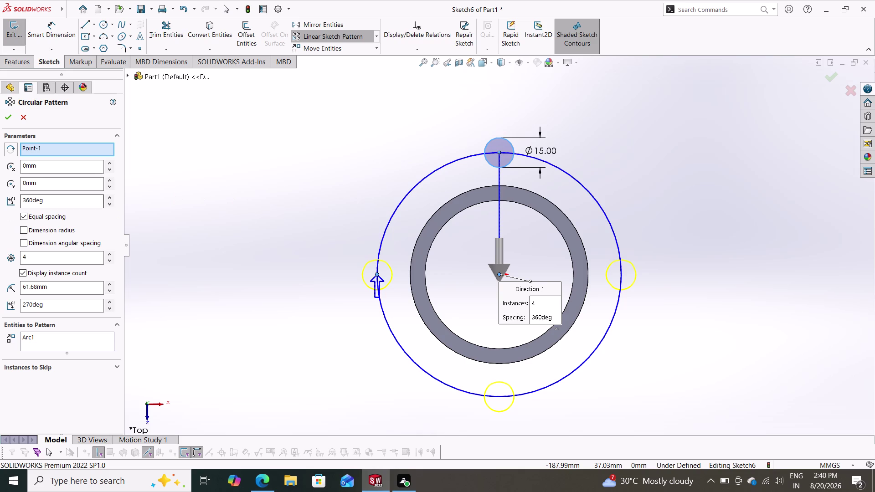
drag(49, 257, 0, 261)
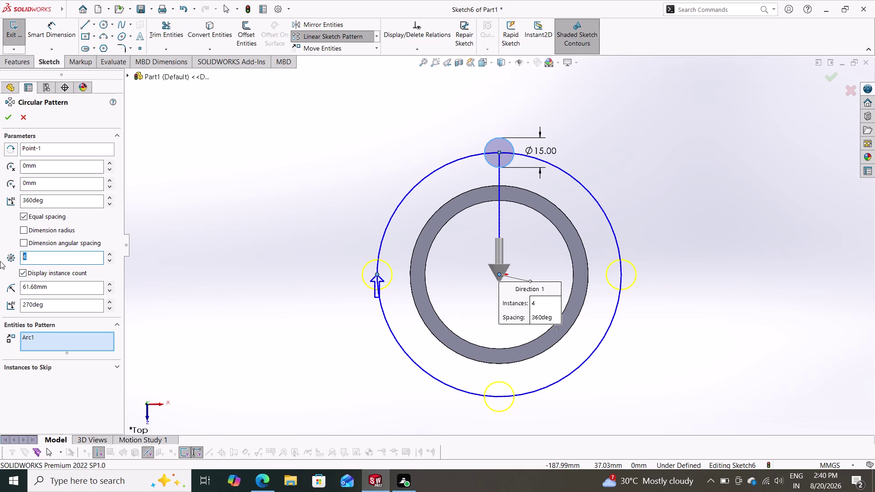
key(3)
key(Return)
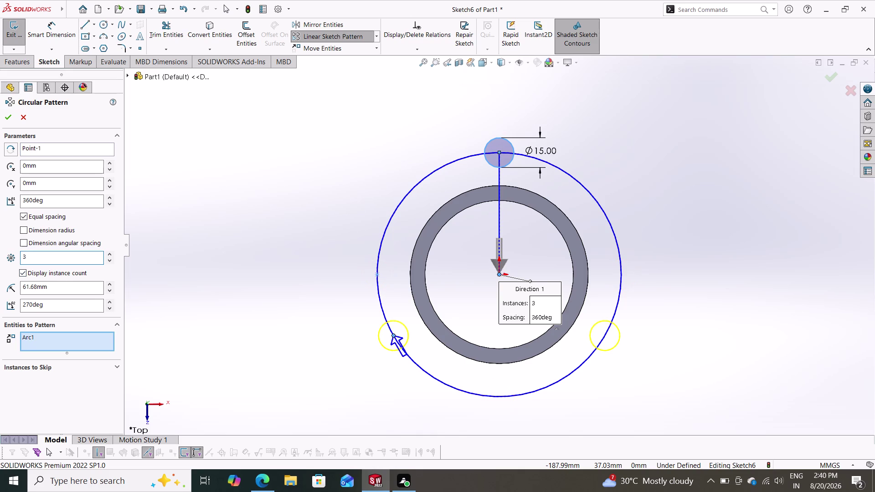
click(8, 117)
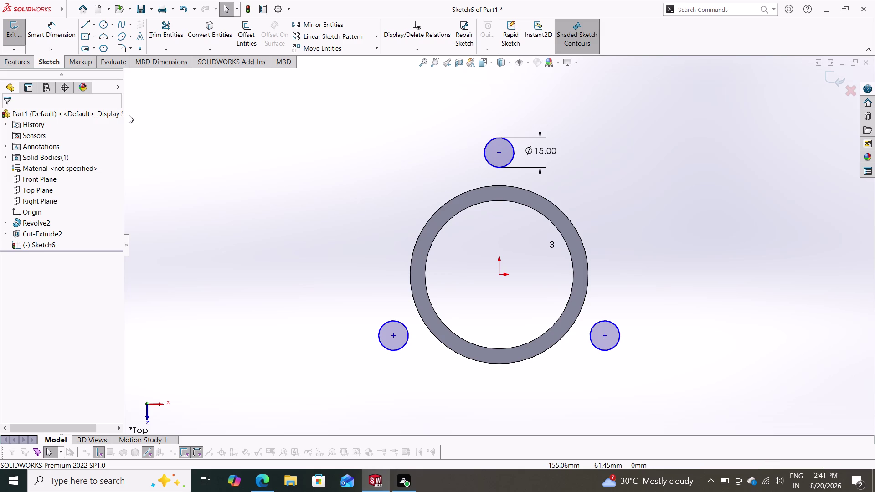
click(102, 24)
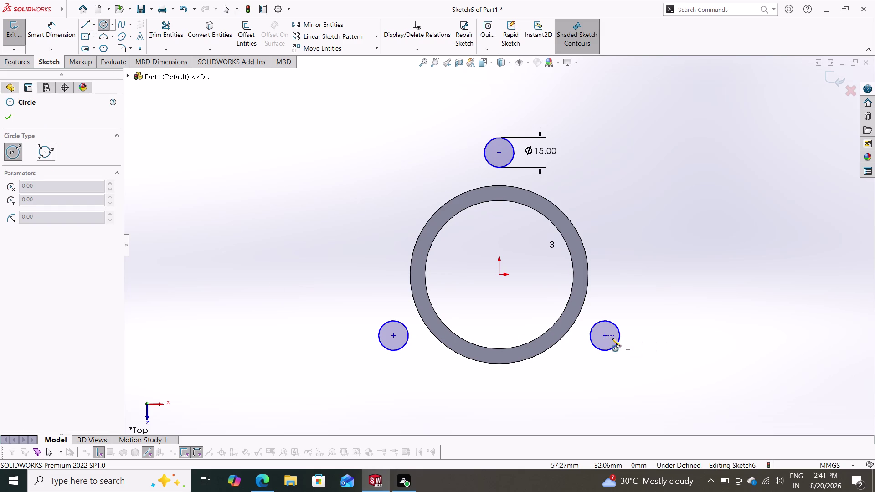
Draw a larger concentric circle on the right, top and lower-left hole centres.
click(603, 333)
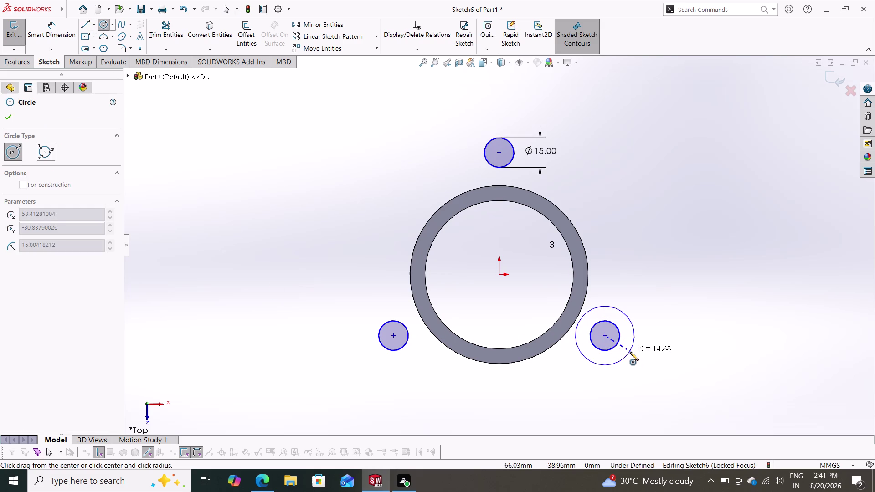
click(630, 352)
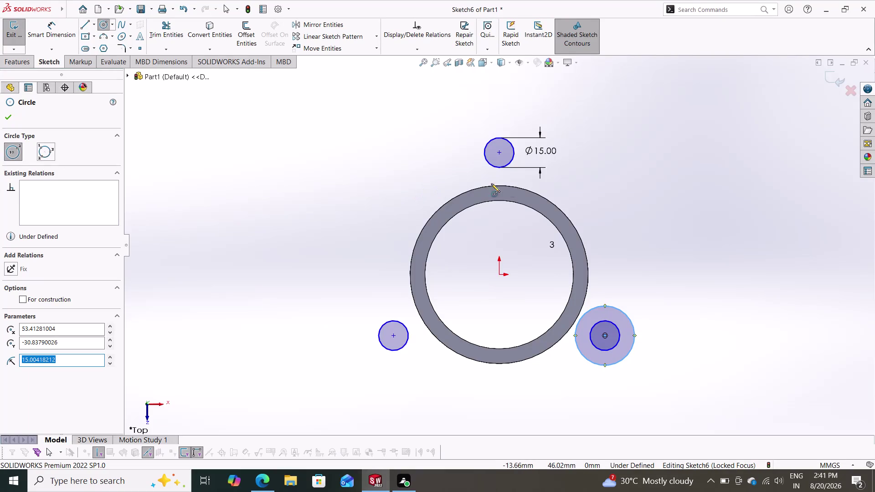
click(499, 153)
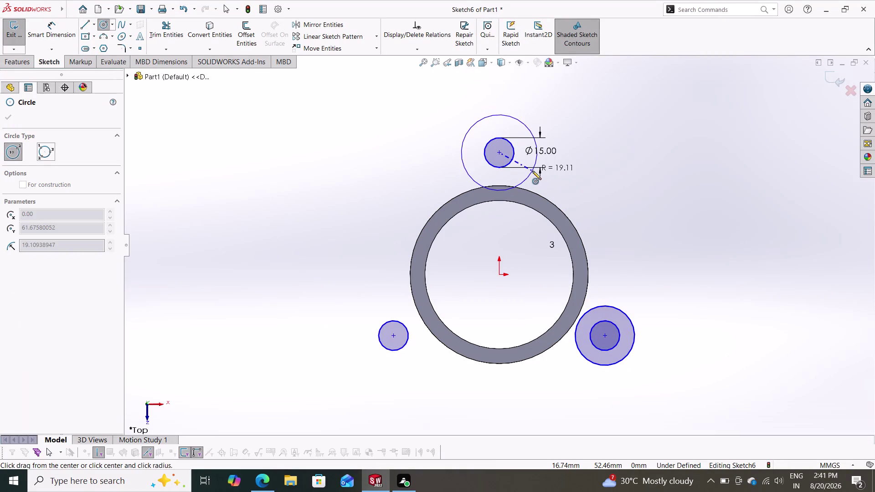
click(517, 167)
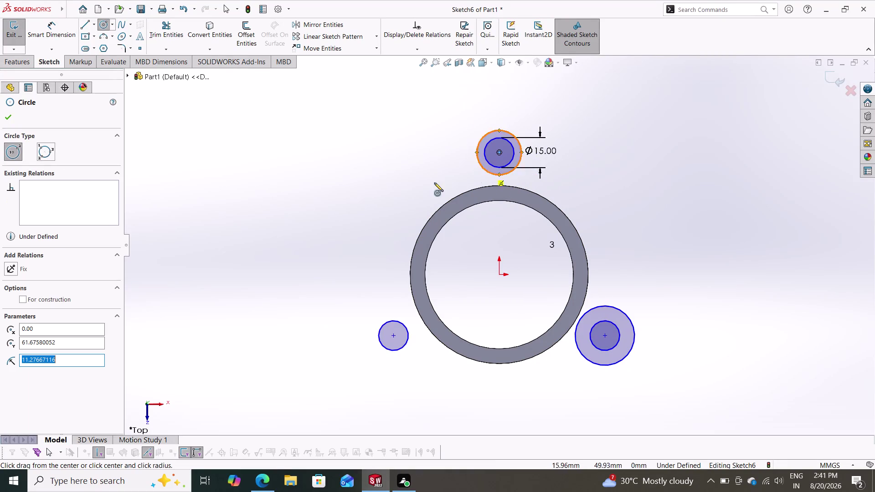
click(394, 335)
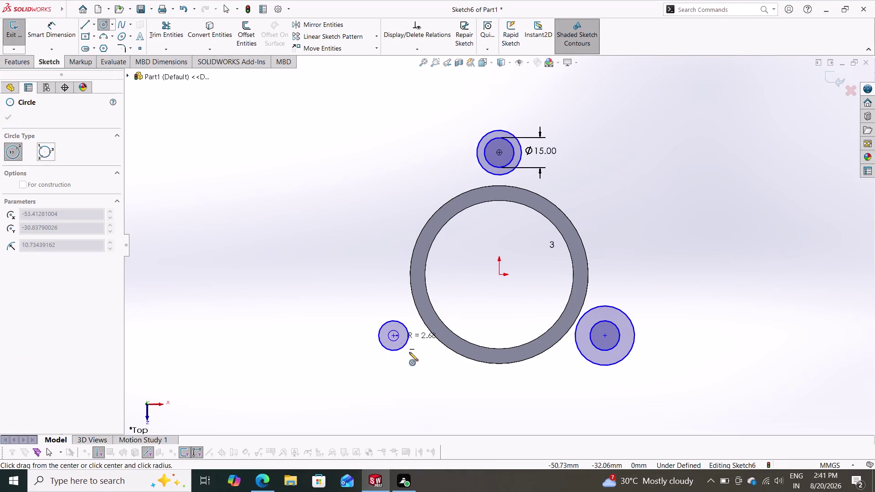
click(411, 356)
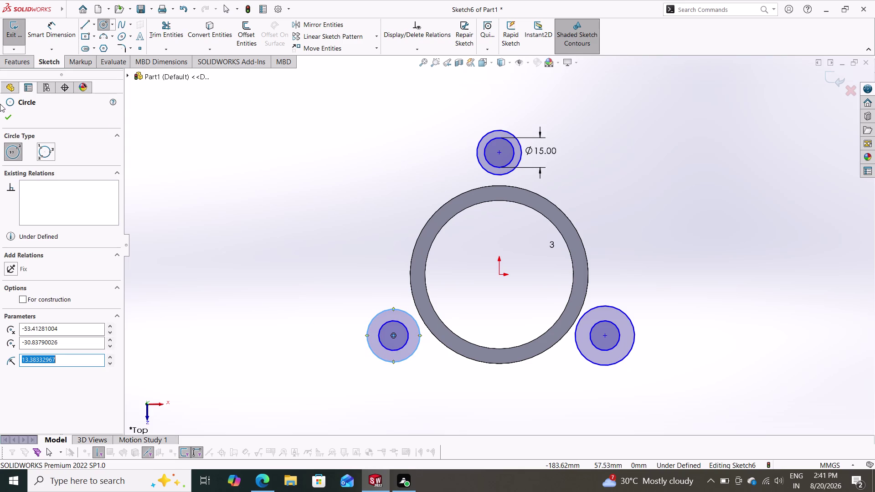
click(6, 120)
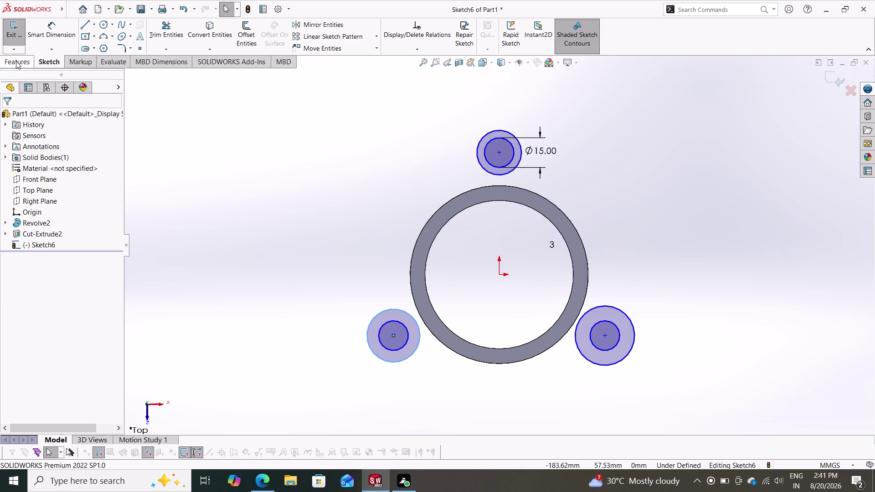
Return to the sketching tools and start Smart Dimension.
click(14, 62)
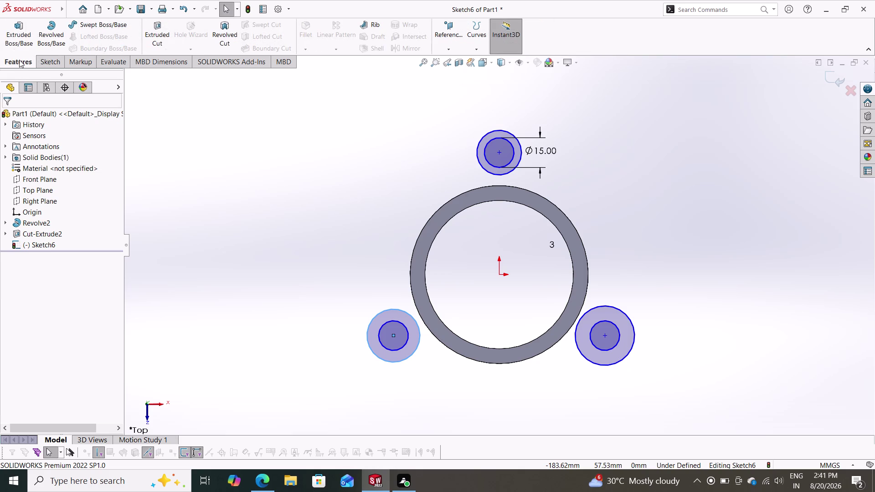
click(44, 61)
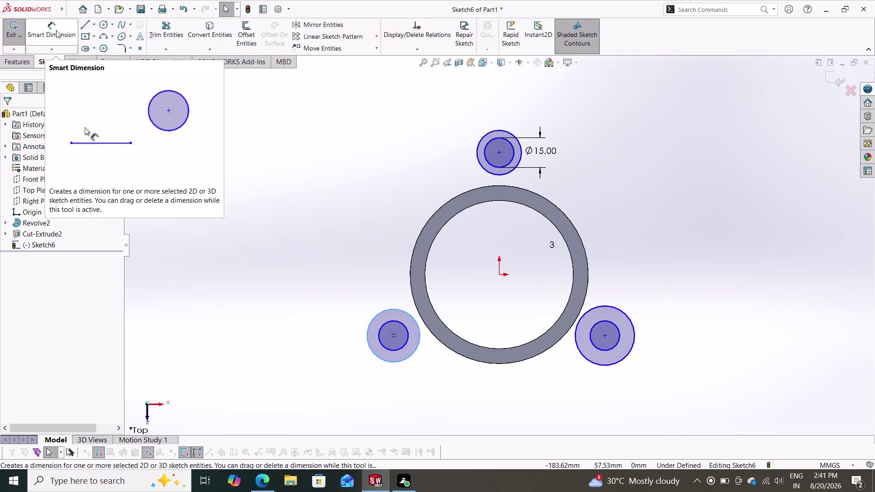
click(56, 30)
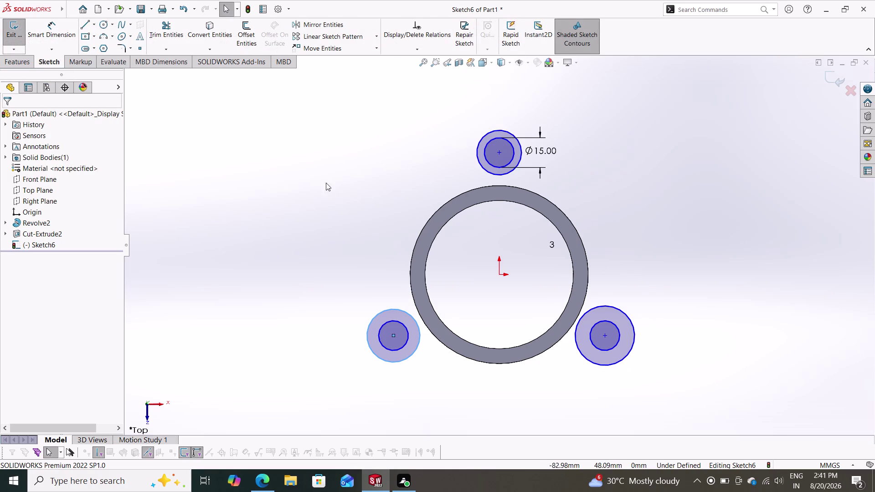
click(58, 44)
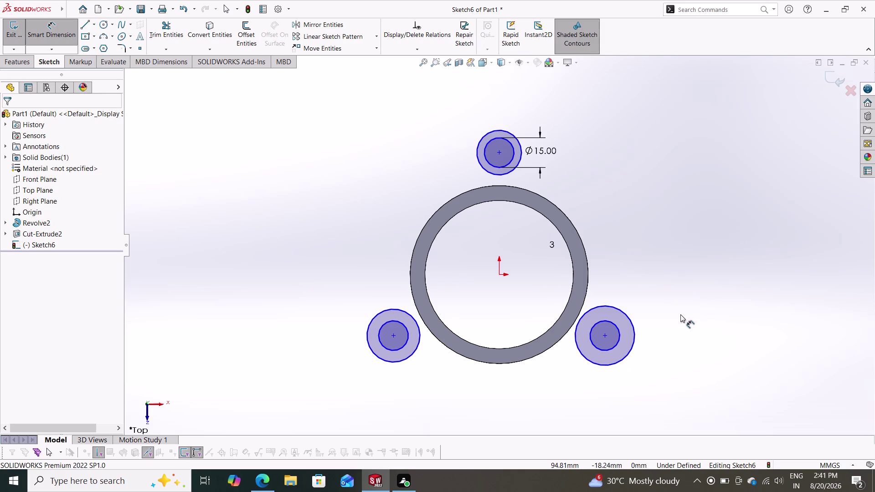
Dimension the right, lower-left and top lobe circles each at Ø32 mm.
click(632, 324)
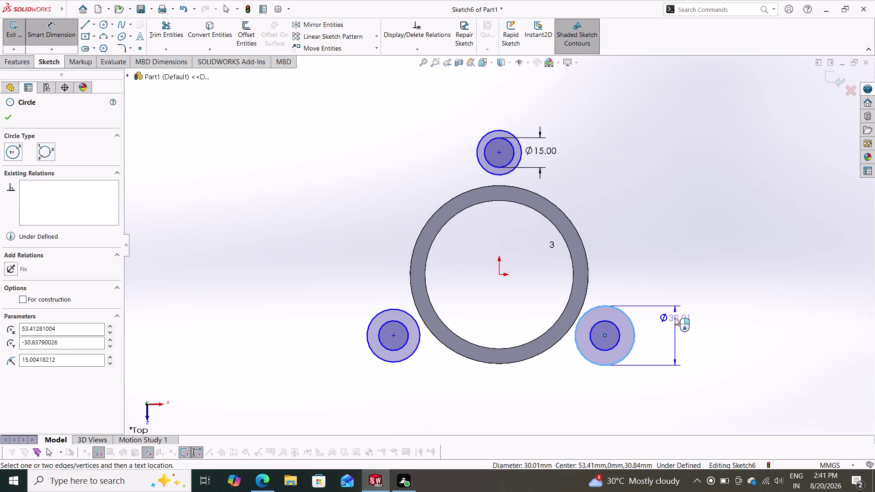
click(679, 330)
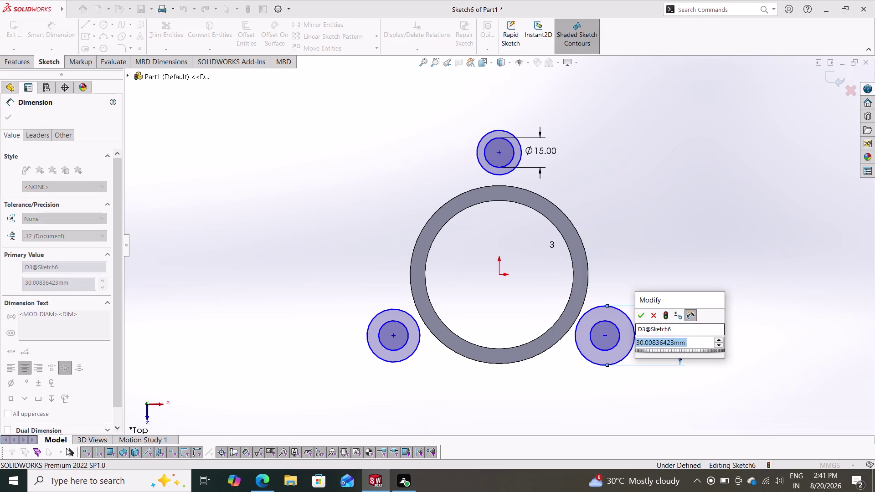
text(32)
key(Return)
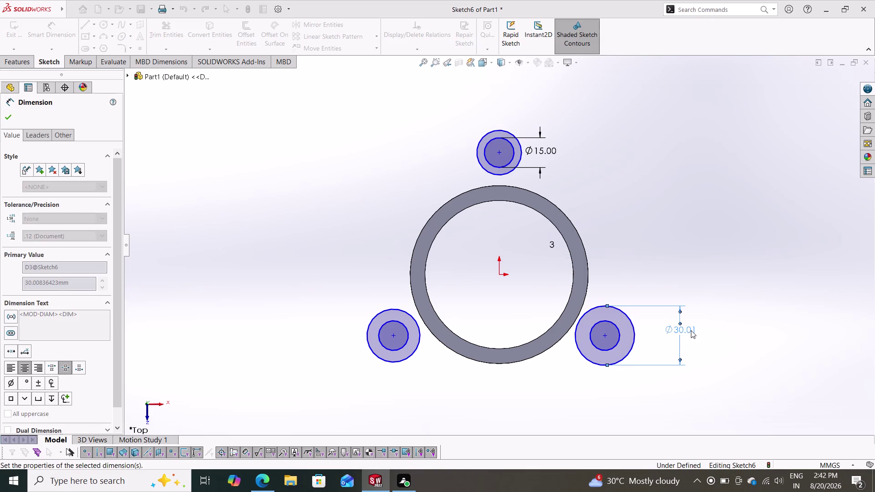
click(366, 332)
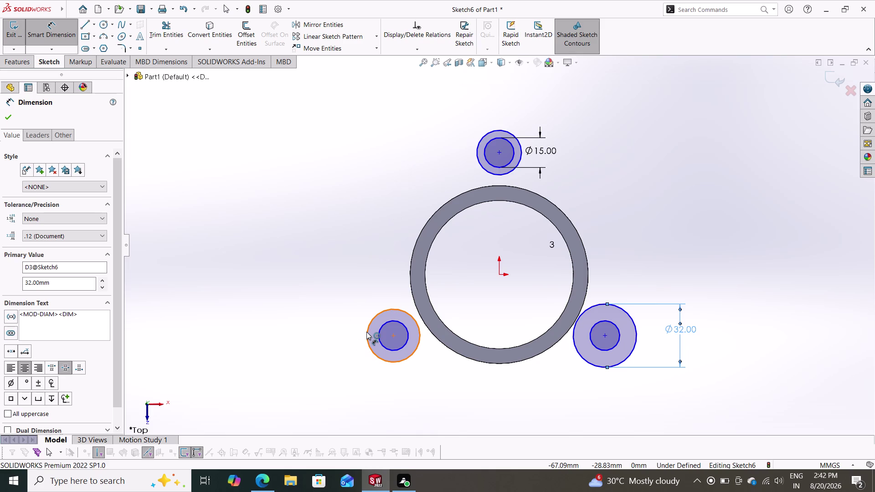
click(323, 328)
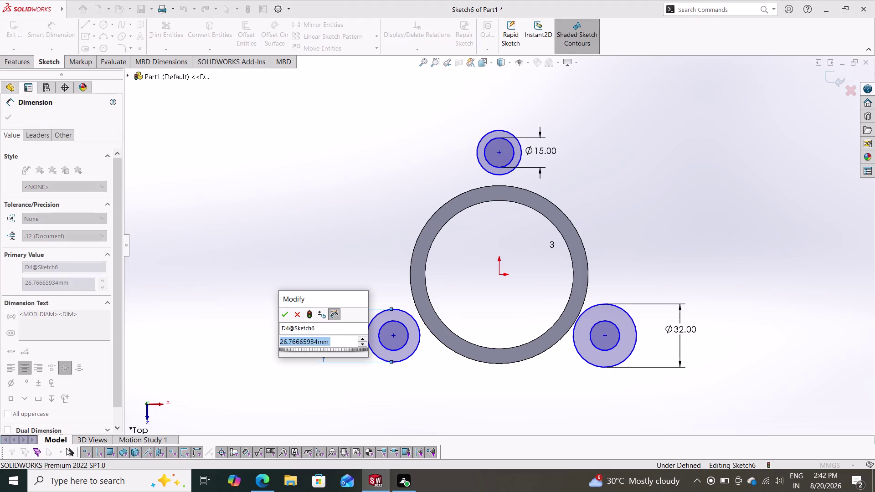
text(32)
key(Return)
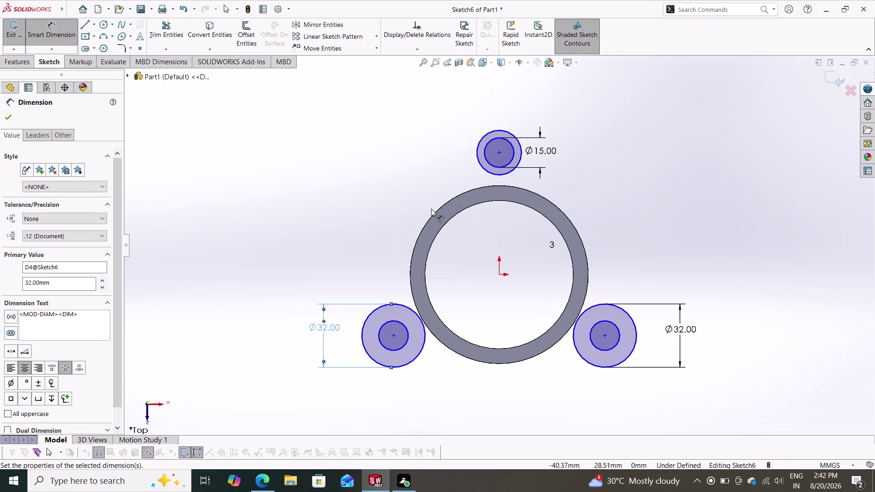
click(477, 146)
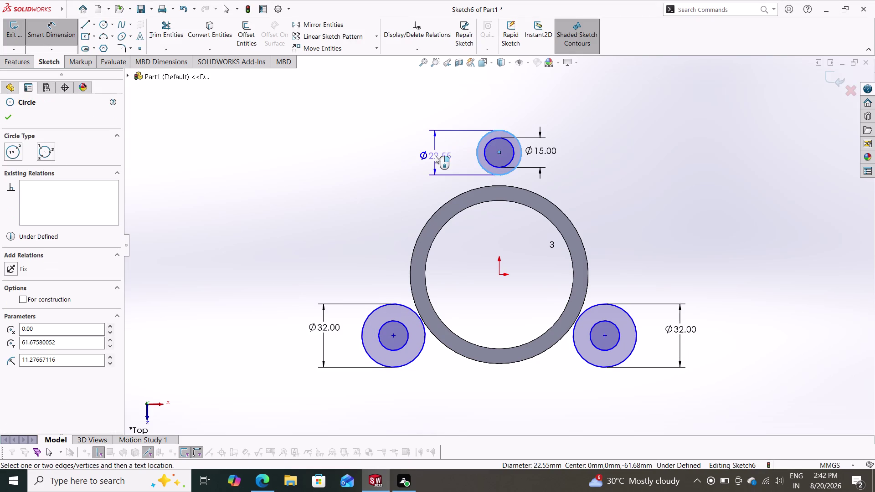
click(435, 156)
text(32)
key(Return)
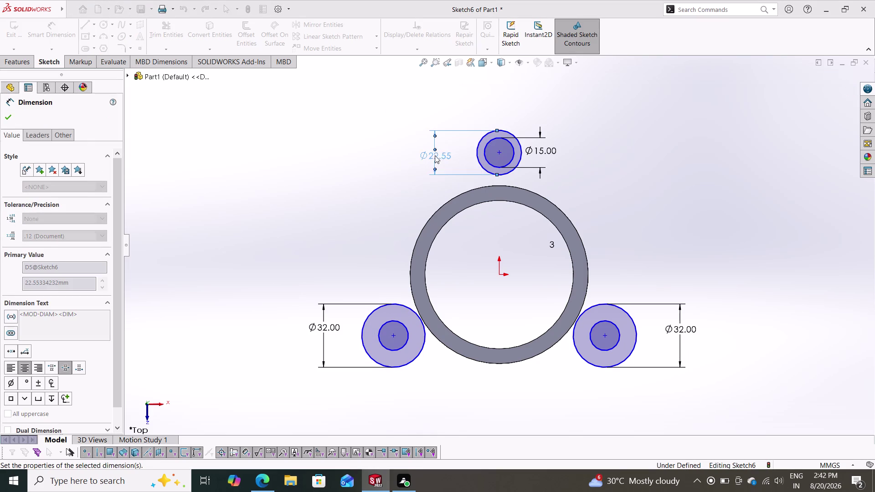
key(Escape)
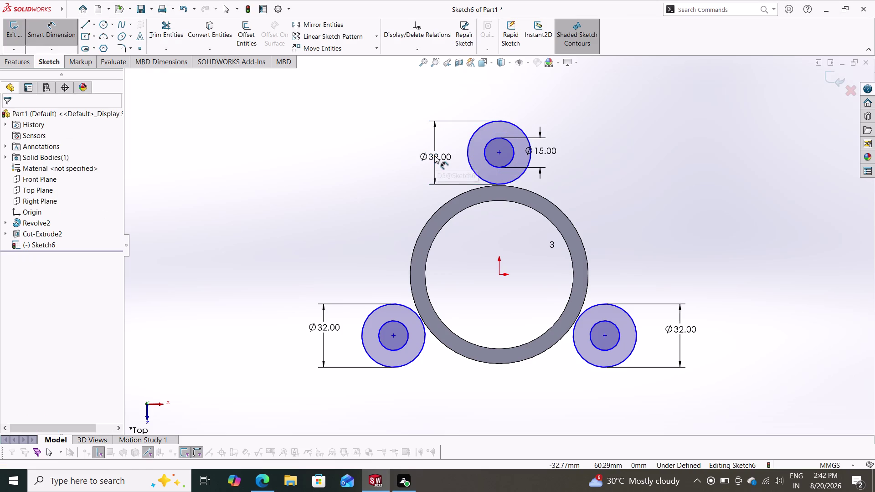
key(Escape)
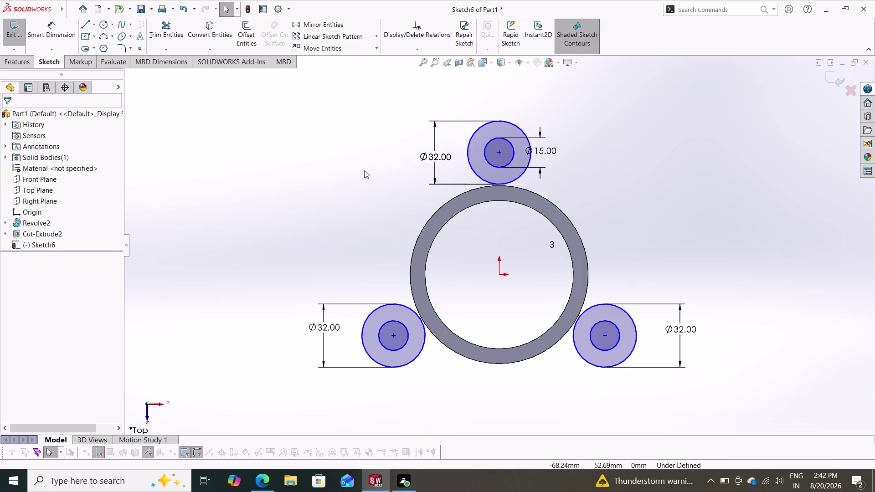
click(104, 20)
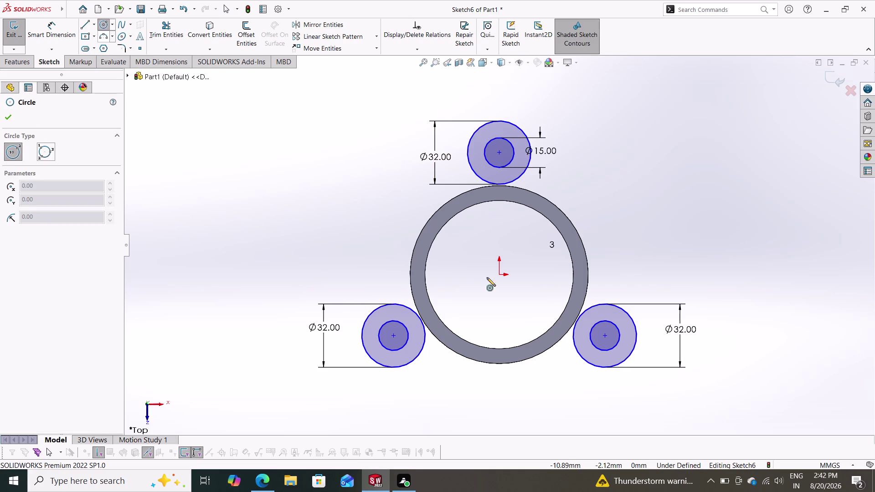
Draw an origin-centred outer circle enclosing the lobes and dimension it Ø140.1 mm.
click(499, 276)
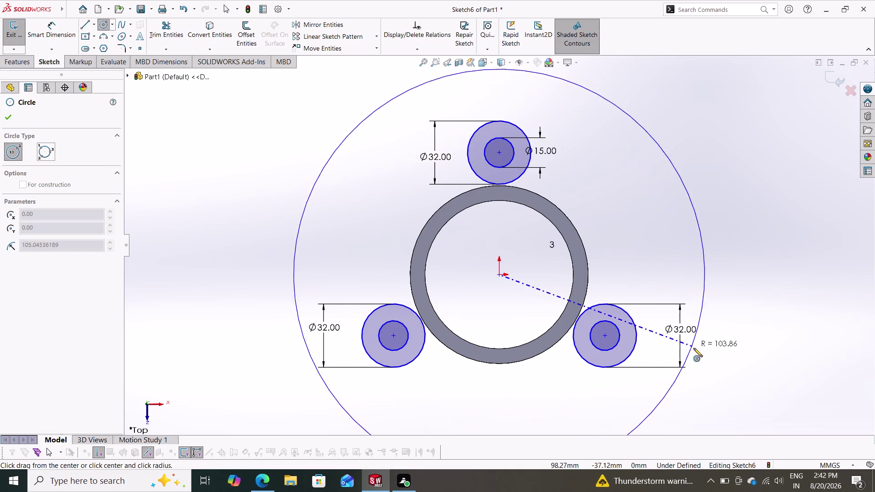
click(648, 265)
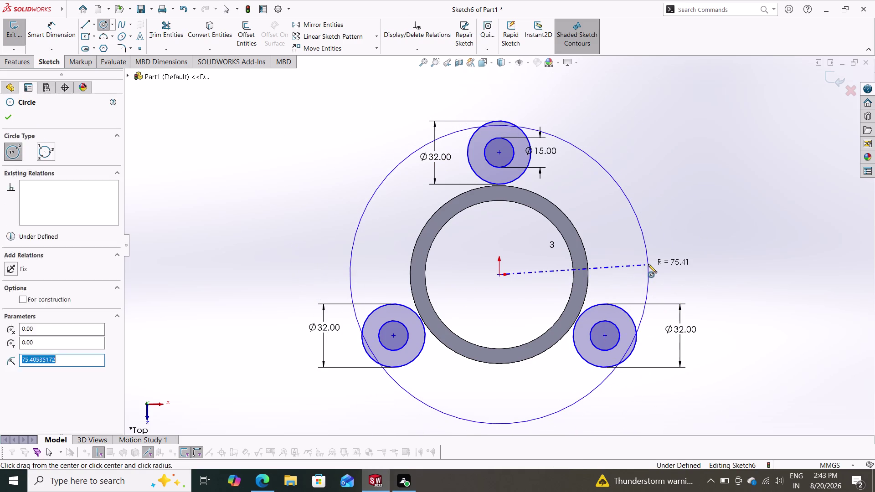
click(54, 25)
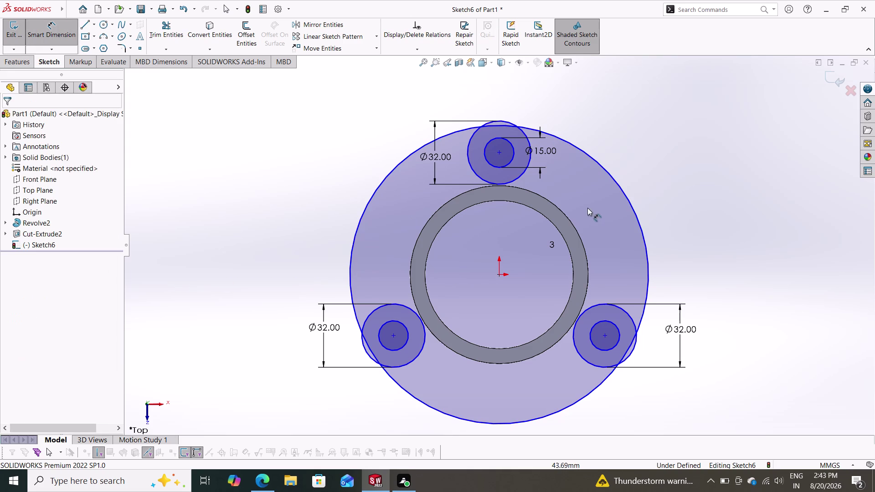
click(624, 193)
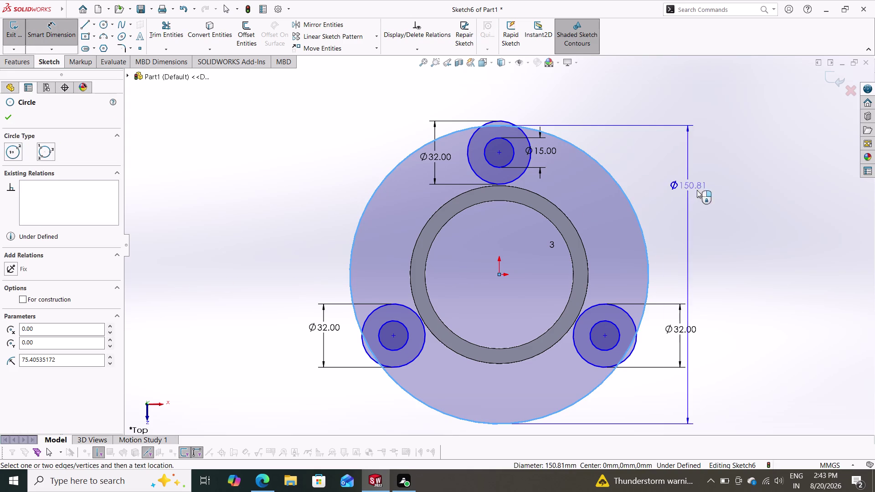
click(755, 240)
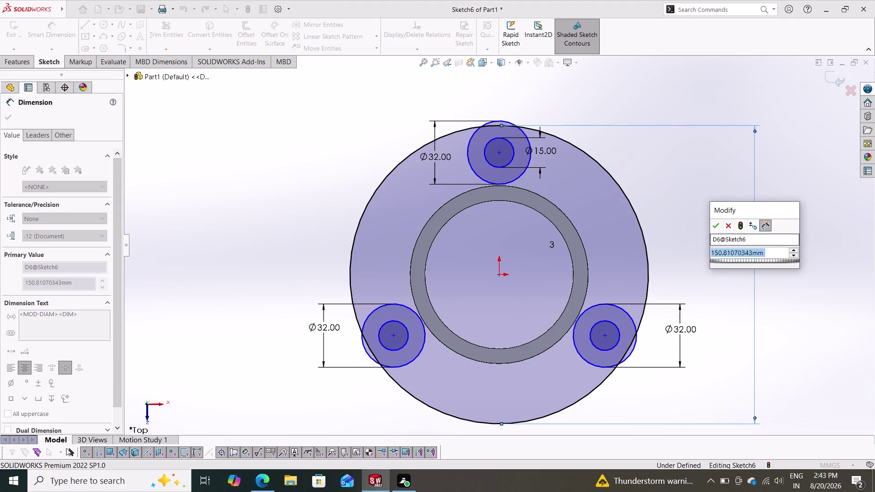
key(4)
key(BackSpace)
text(140)
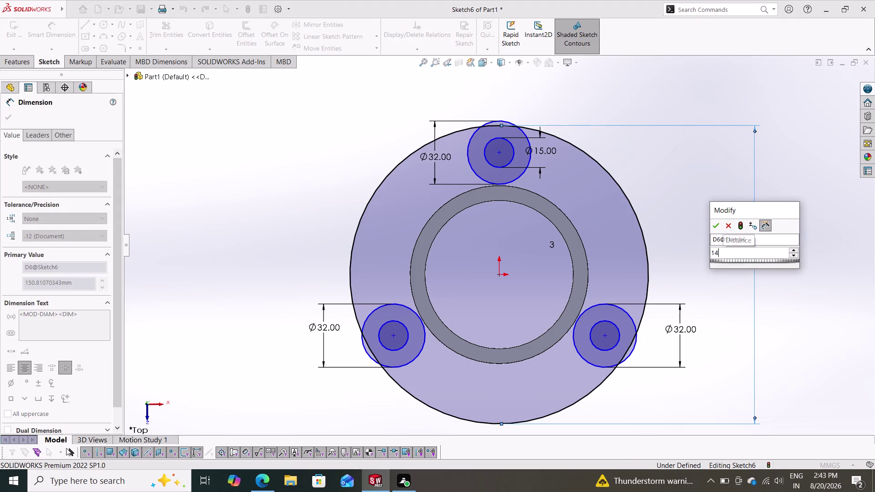
text(.1)
key(Return)
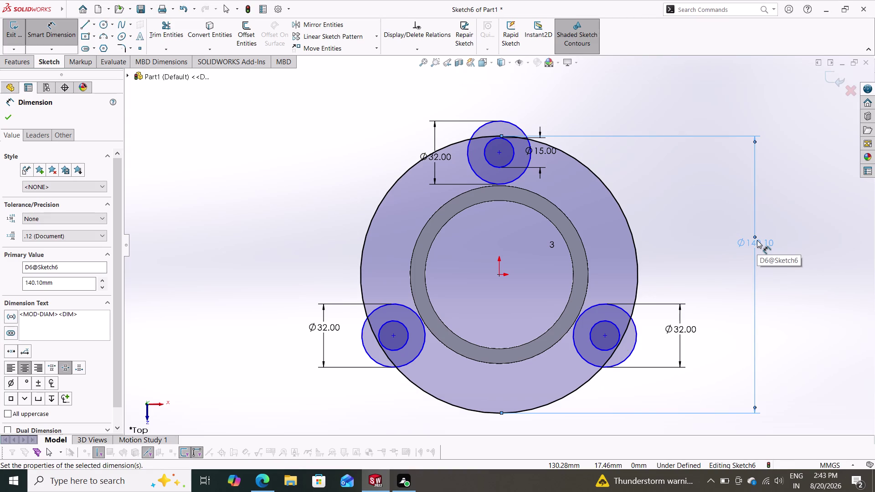
key(Escape)
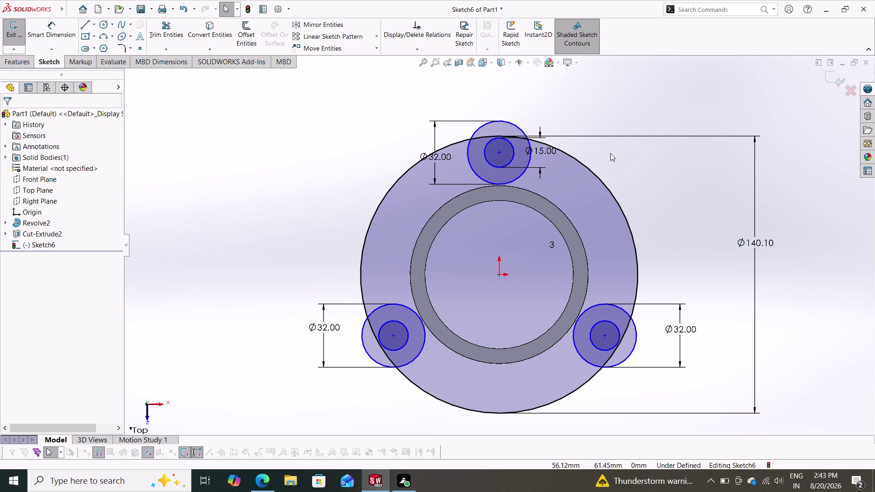
scroll(down, 3)
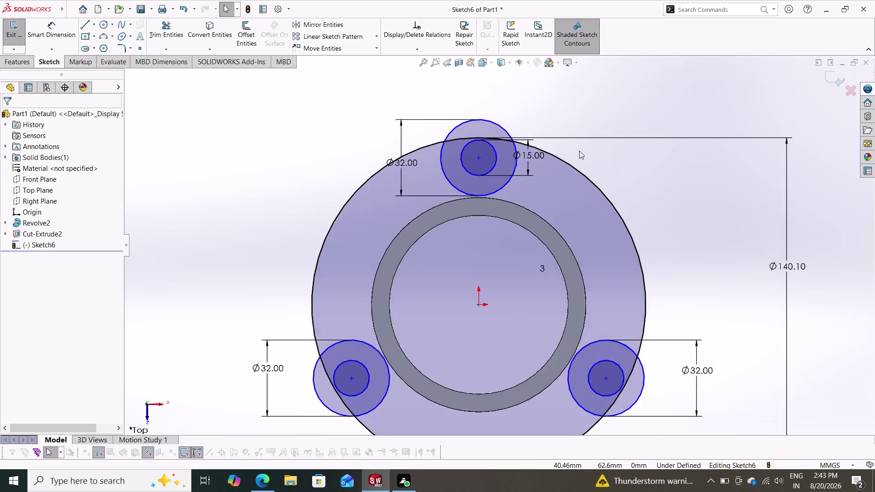
Sketch a short vertical line up from the outer circle's top point.
scroll(down, 3)
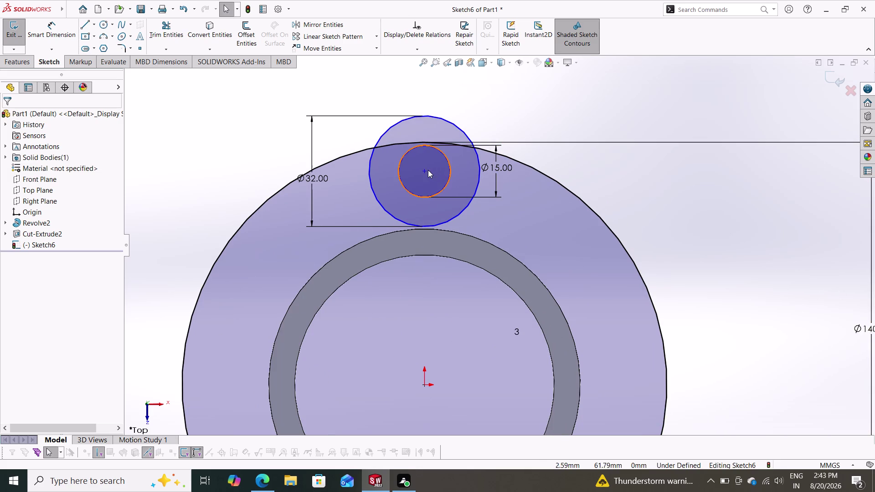
click(423, 171)
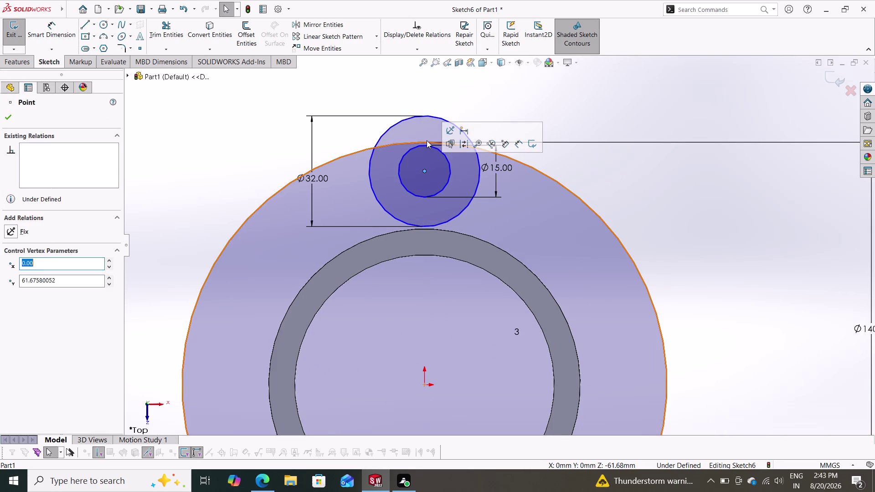
scroll(down, 3)
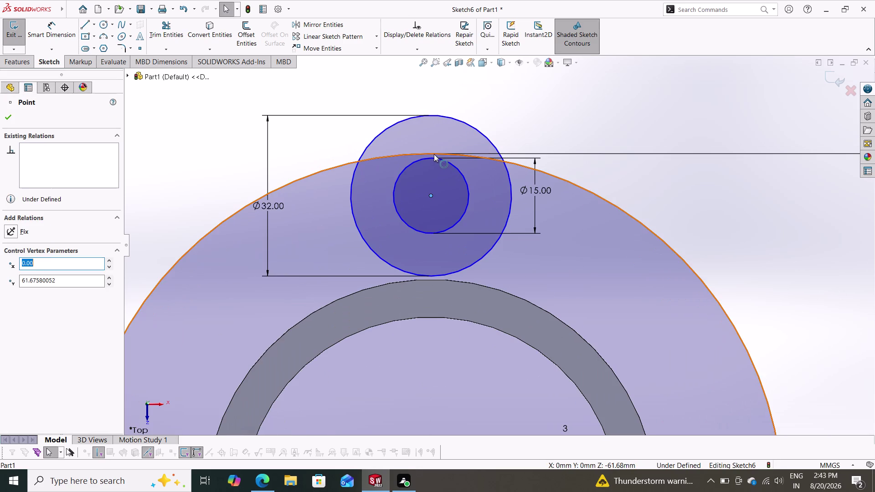
key(Escape)
key(Escape)
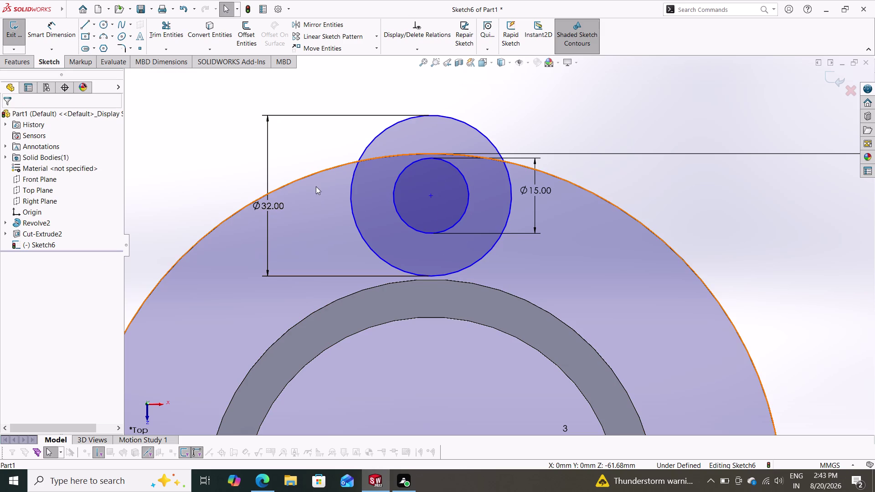
click(85, 26)
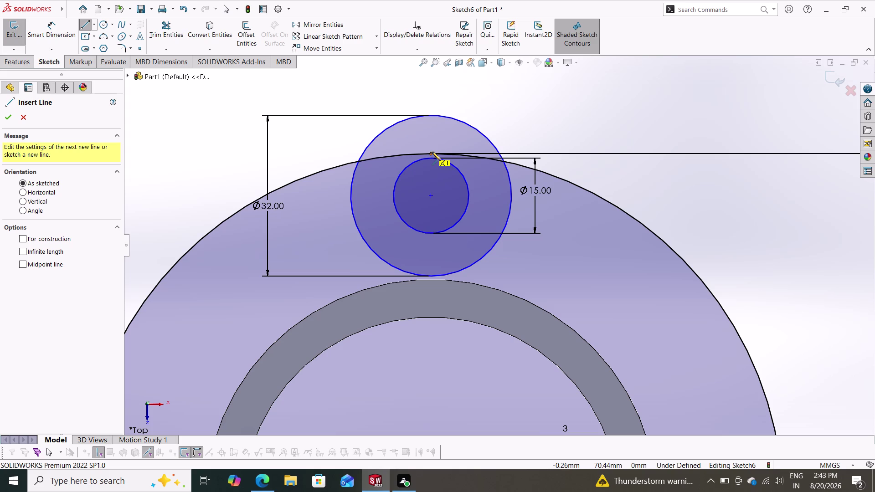
click(430, 152)
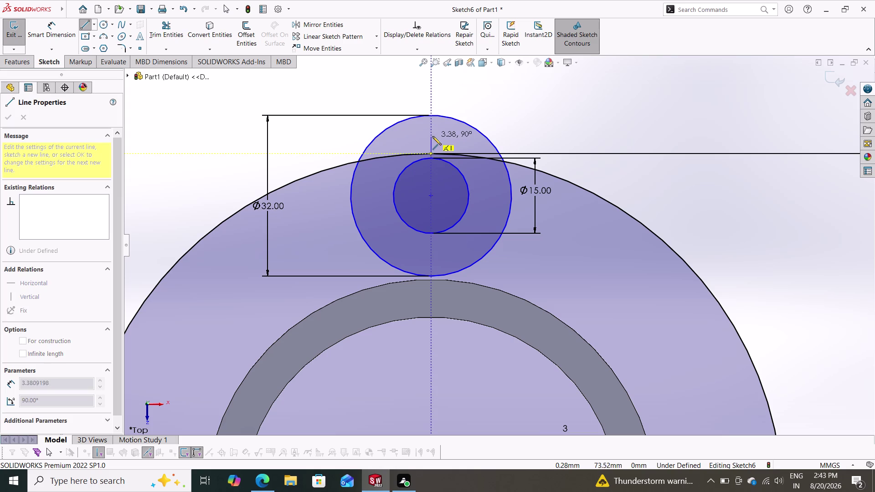
click(432, 135)
key(Escape)
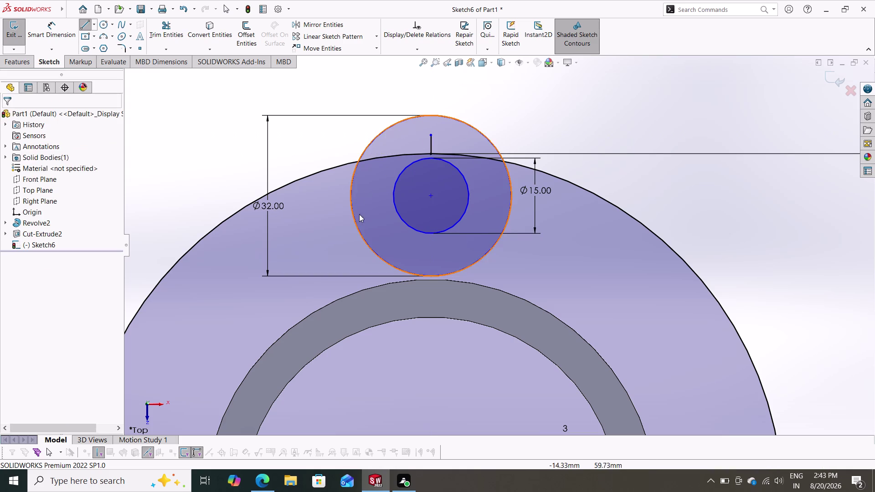
Make the top lobe's centre coincident with the short line's endpoint.
click(432, 196)
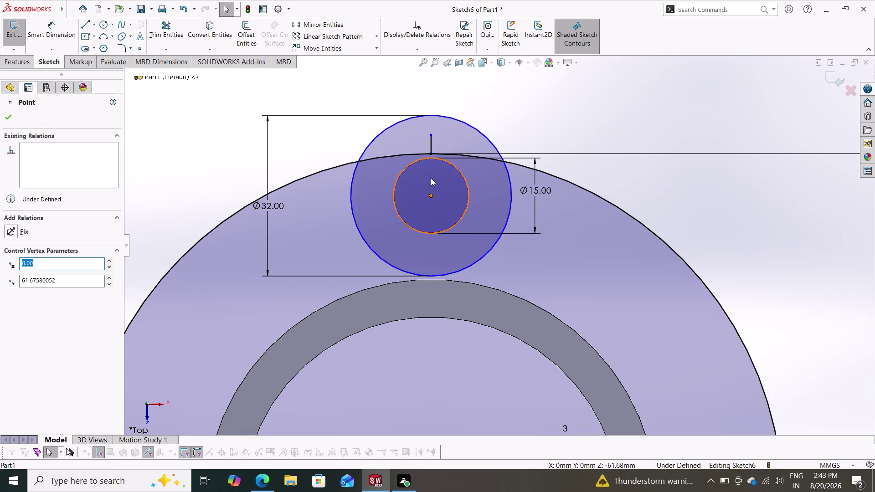
click(431, 155)
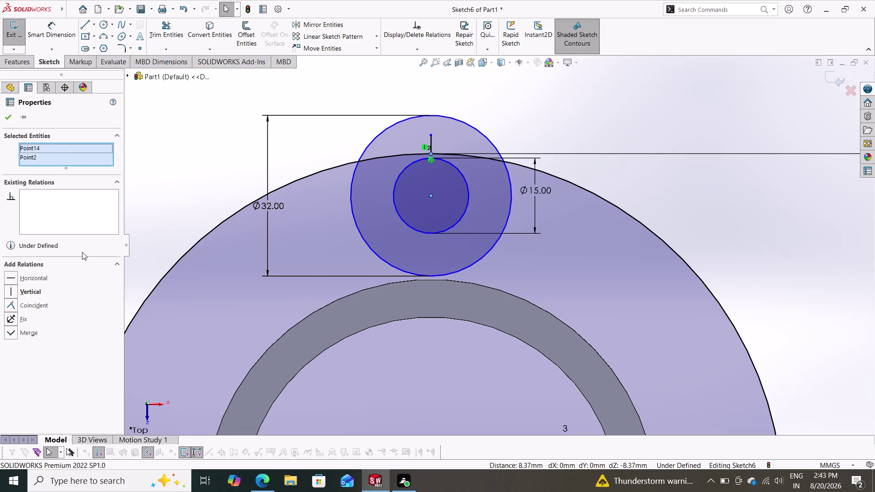
click(26, 306)
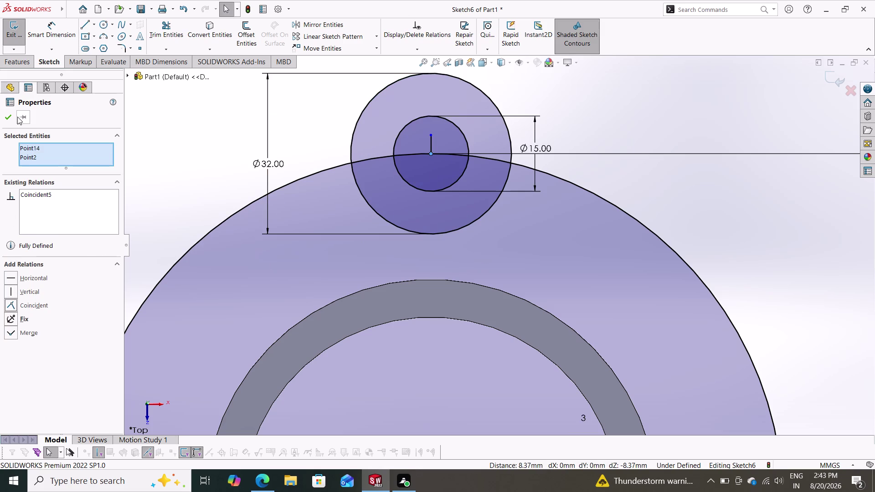
click(6, 119)
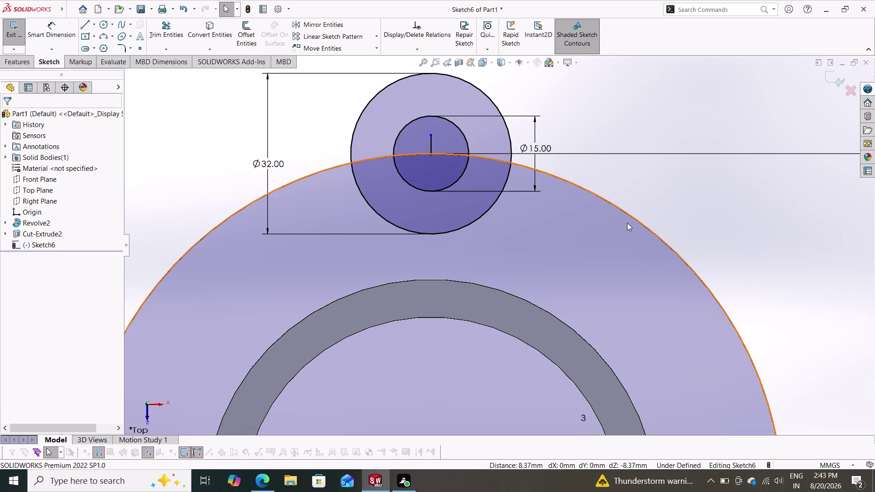
key(Escape)
scroll(down, 3)
scroll(up, 3)
scroll(up, 3)
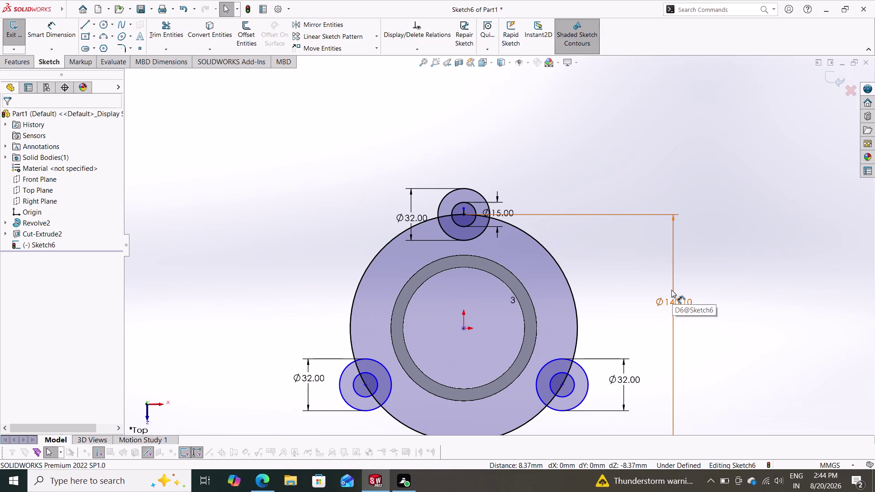
Delete the short vertical line above the outer circle.
key(Escape)
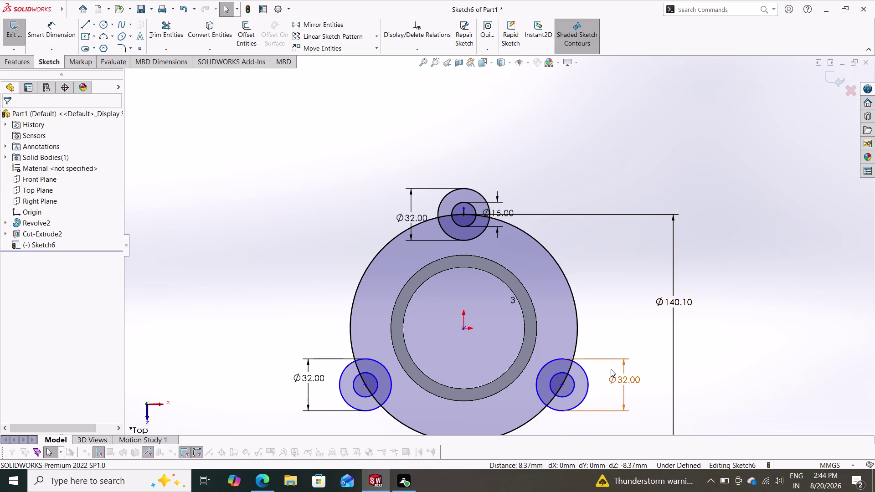
scroll(down, 3)
scroll(down, 3)
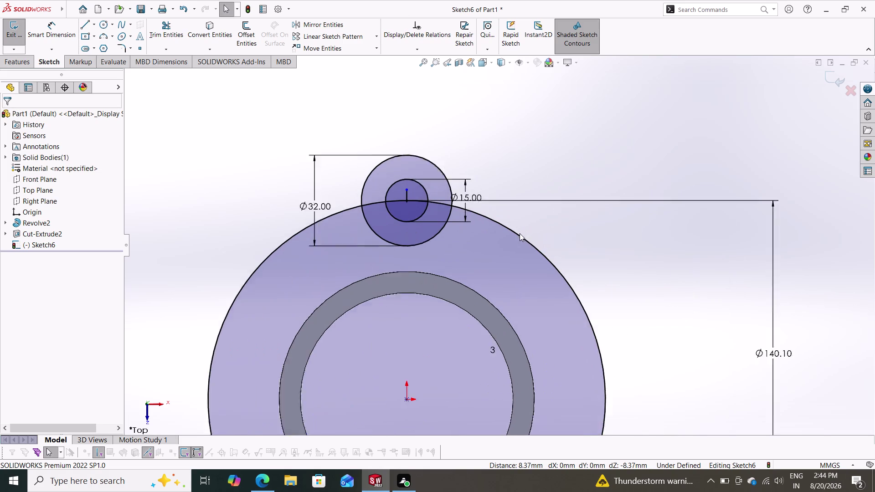
scroll(down, 3)
click(383, 186)
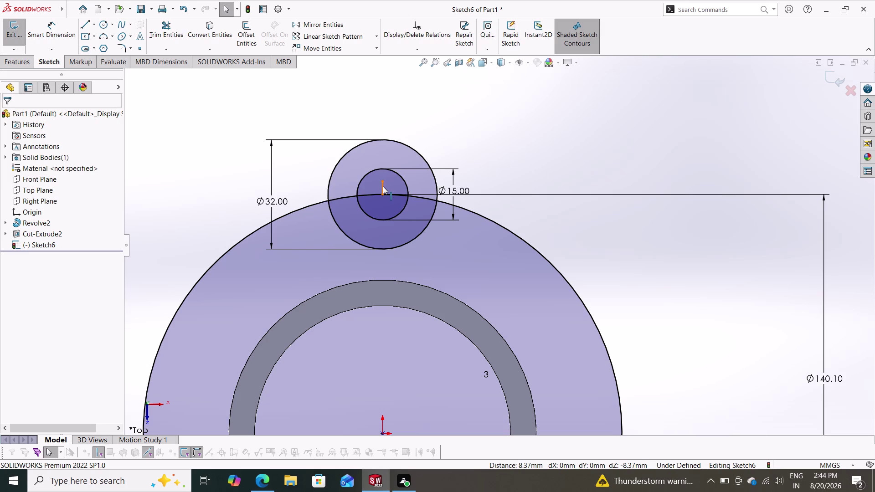
key(Delete)
scroll(down, 3)
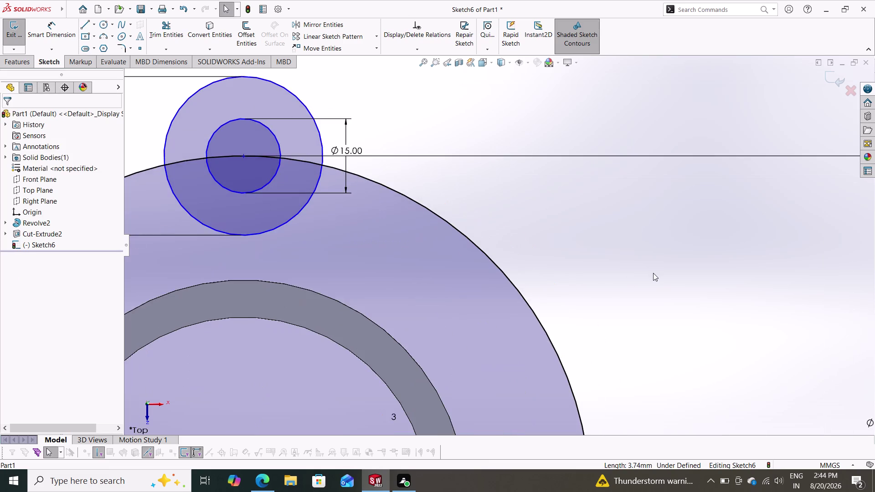
scroll(up, 3)
scroll(up, 3)
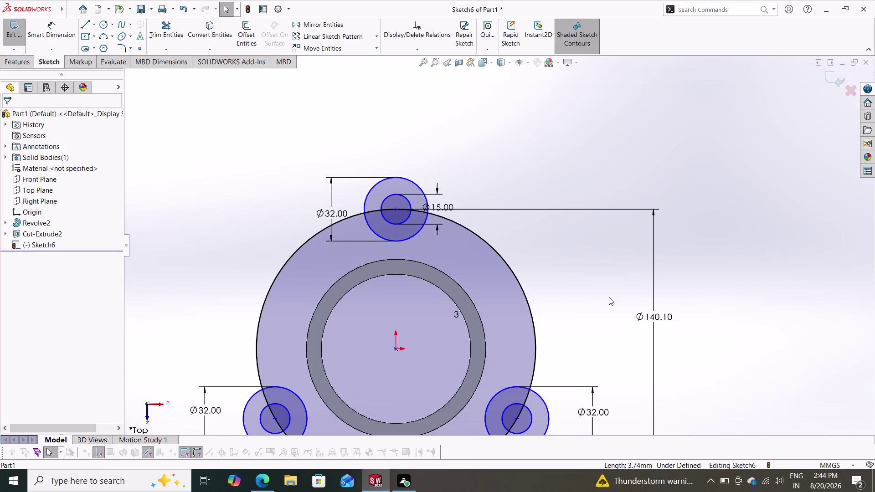
key(ctrl+z)
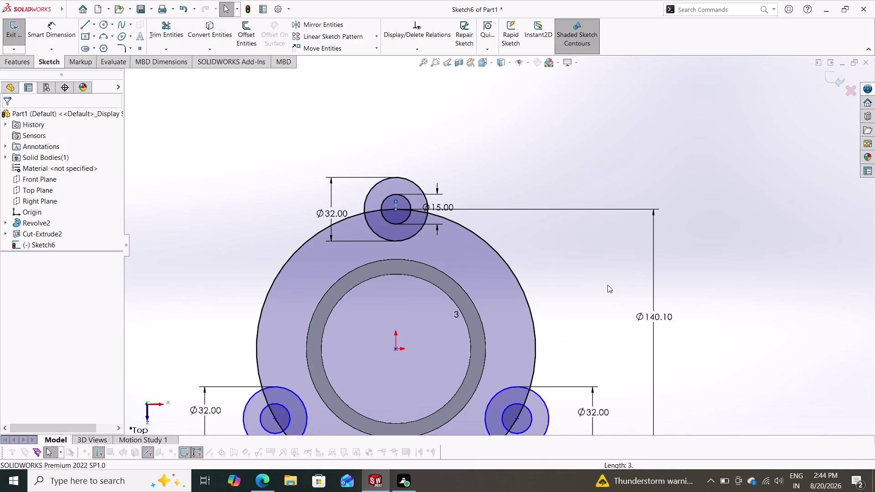
key(Escape)
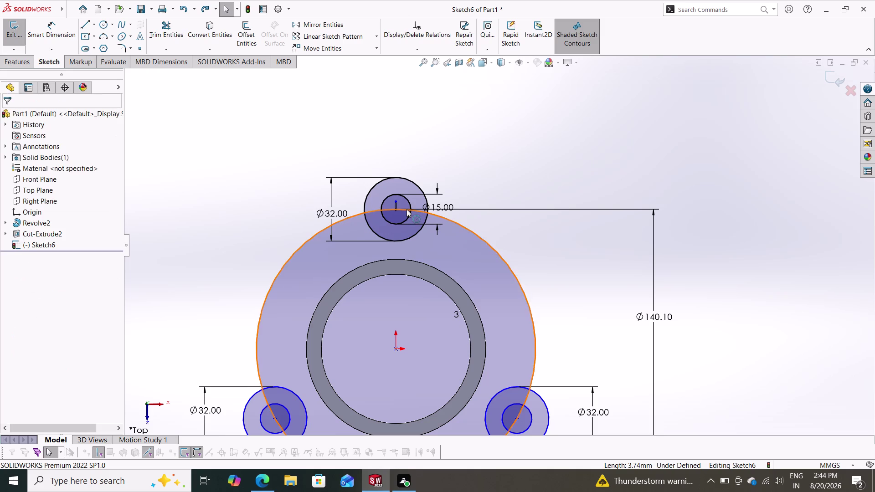
scroll(down, 3)
scroll(down, 3)
click(414, 214)
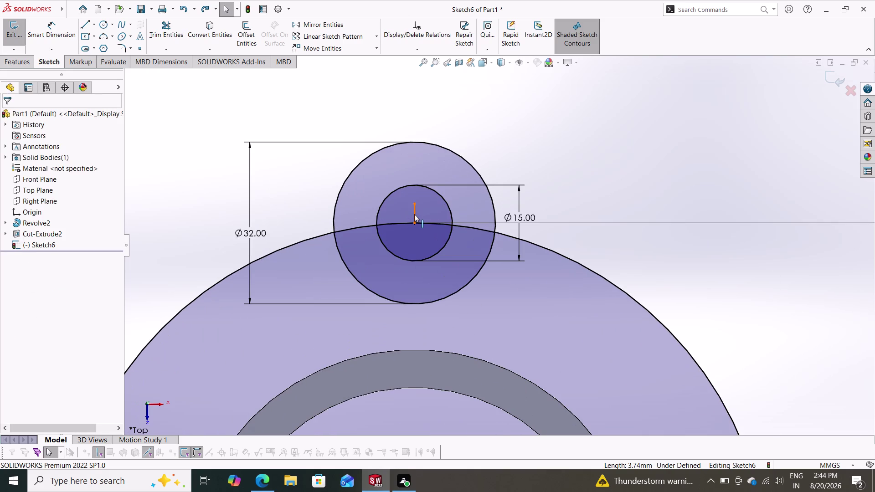
key(Delete)
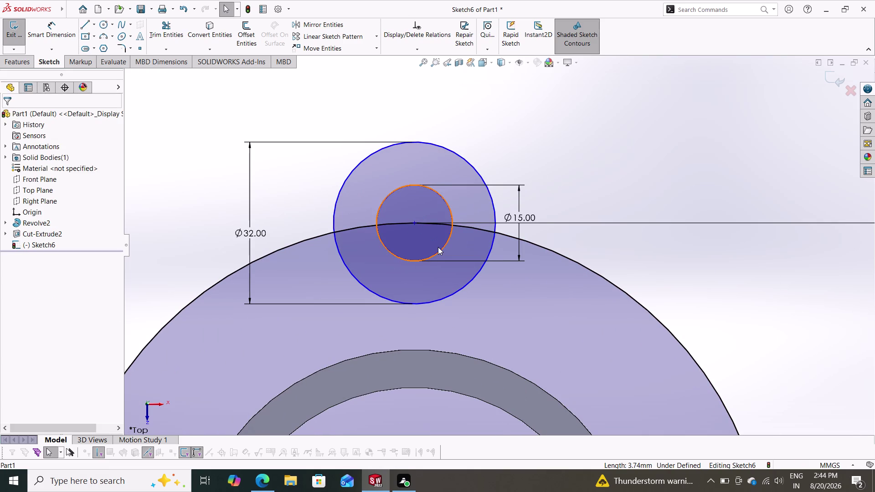
scroll(down, 3)
scroll(down, 3)
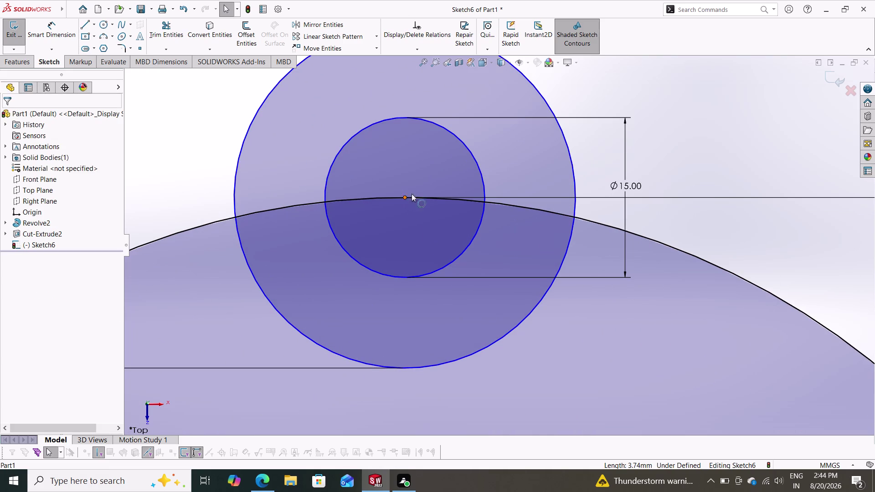
Add a Coincident relation placing the top lobe's centre on the Ø140.10 circle.
click(440, 199)
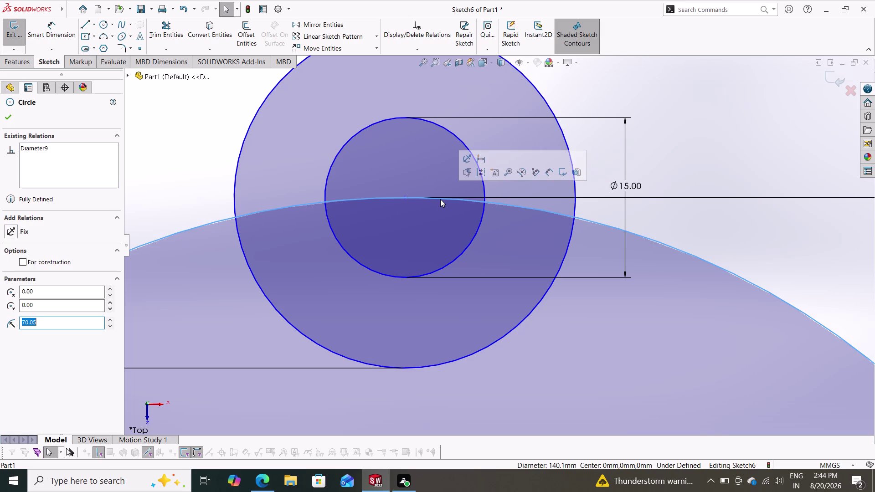
scroll(down, 3)
scroll(down, 3)
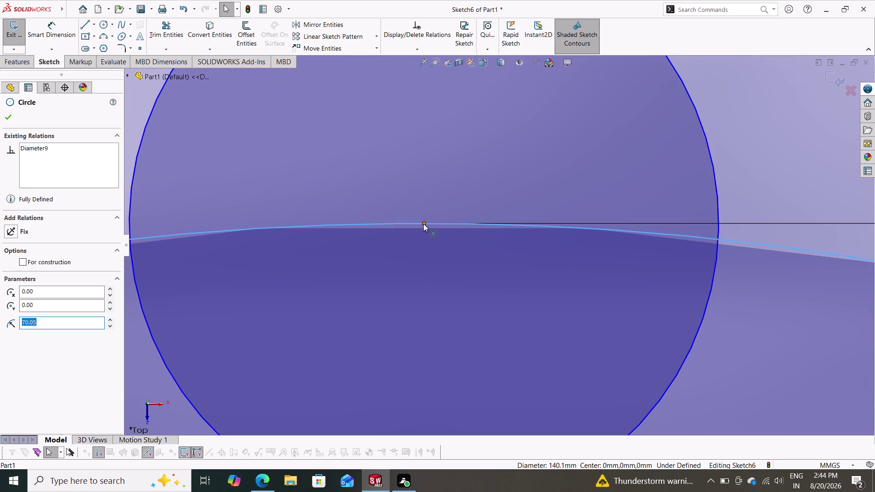
click(423, 224)
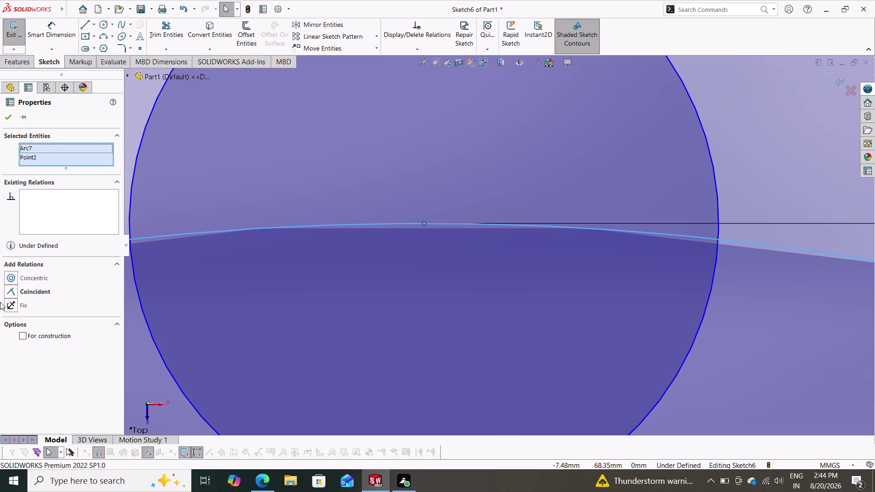
click(36, 295)
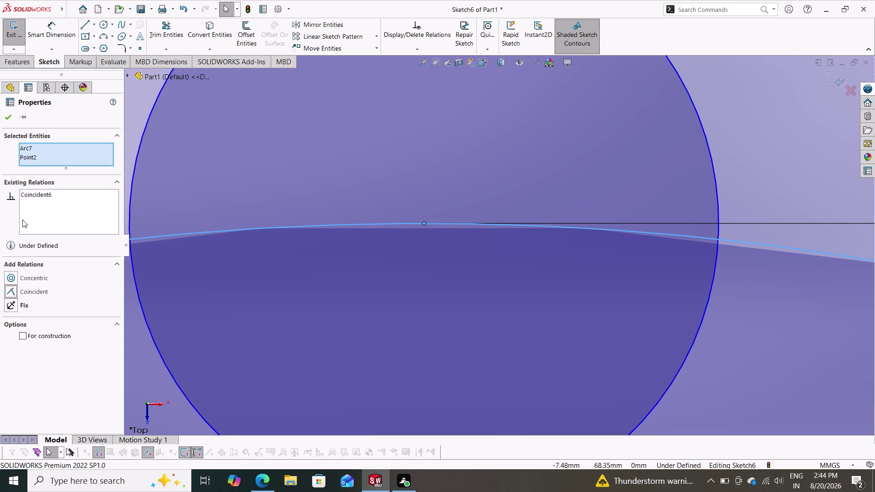
click(11, 117)
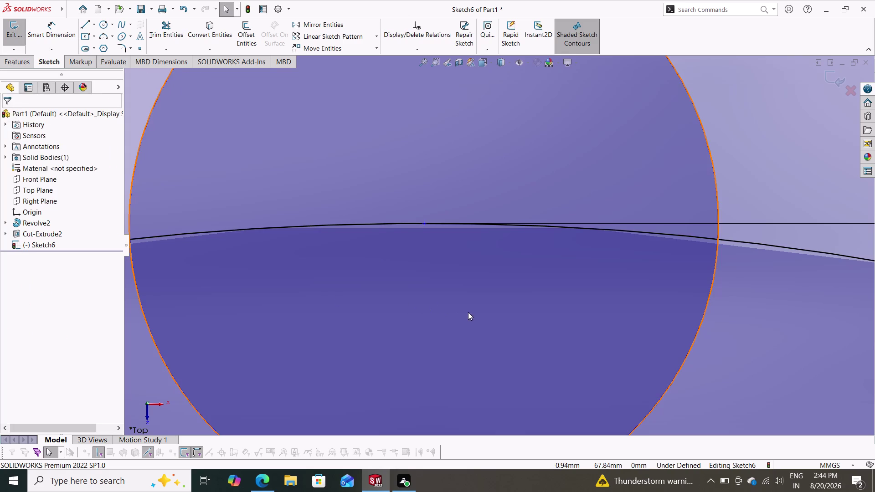
key(Escape)
scroll(down, 3)
scroll(up, 3)
scroll(up, 3)
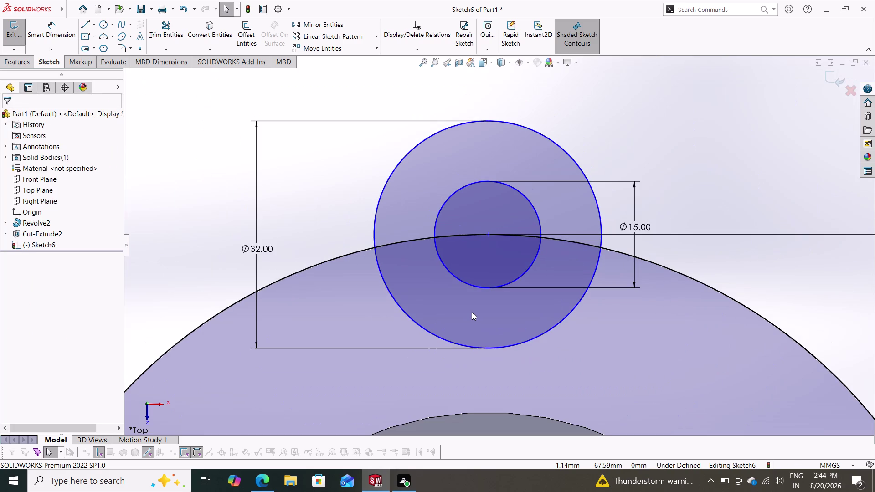
scroll(up, 3)
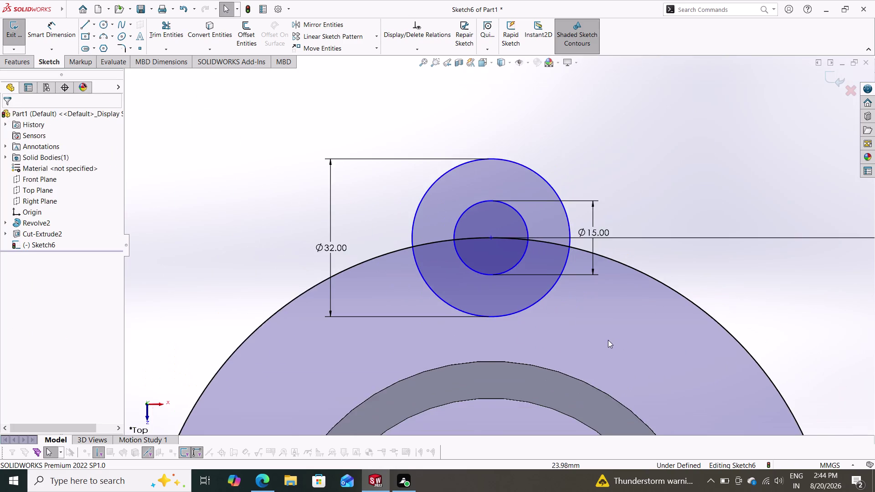
scroll(up, 3)
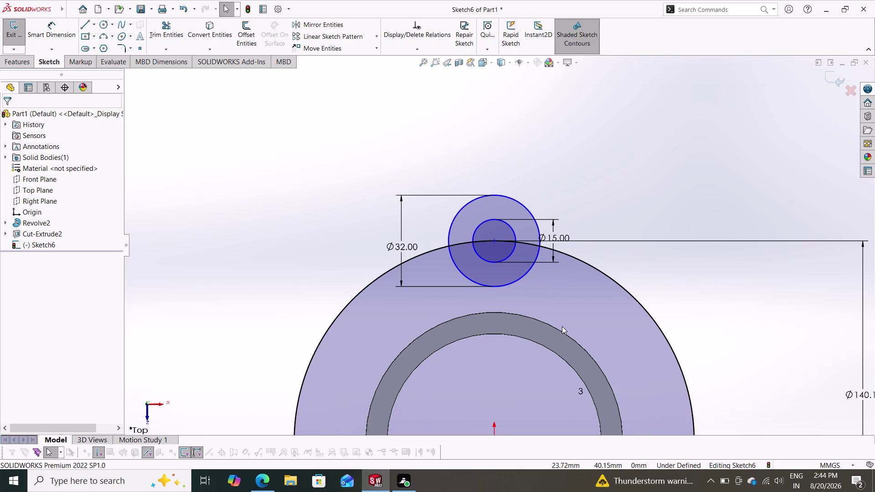
click(92, 26)
click(96, 45)
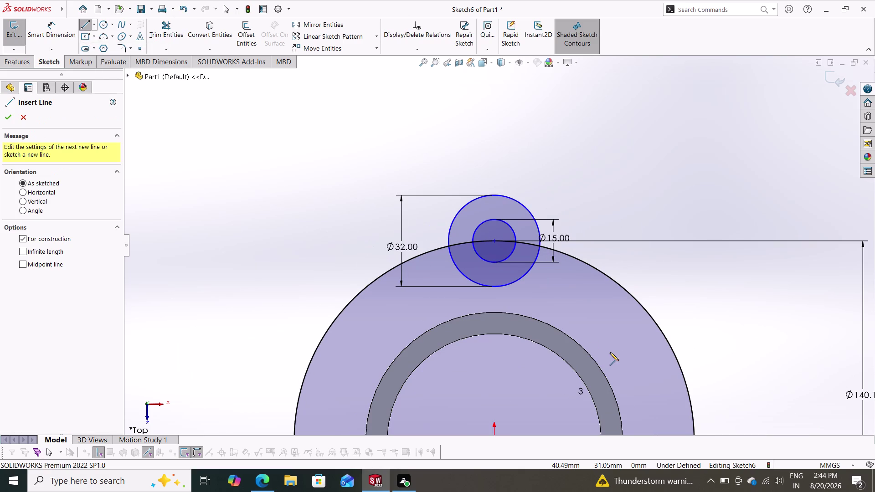
Draw a vertical centerline from the origin up past the top lobe.
scroll(down, 3)
scroll(up, 3)
drag(473, 390, 477, 378)
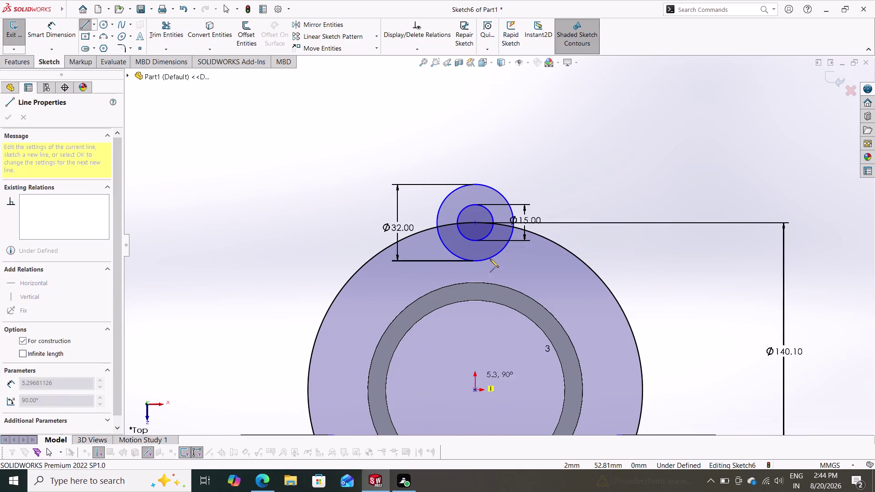
click(476, 159)
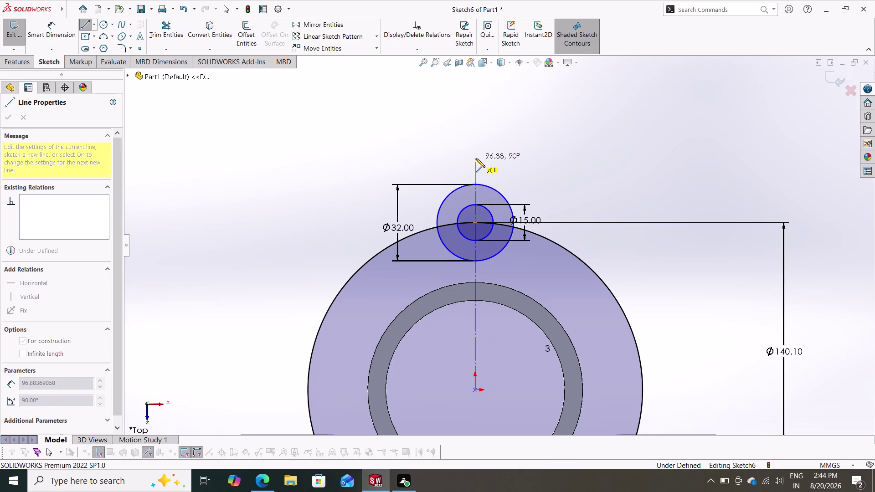
key(Escape)
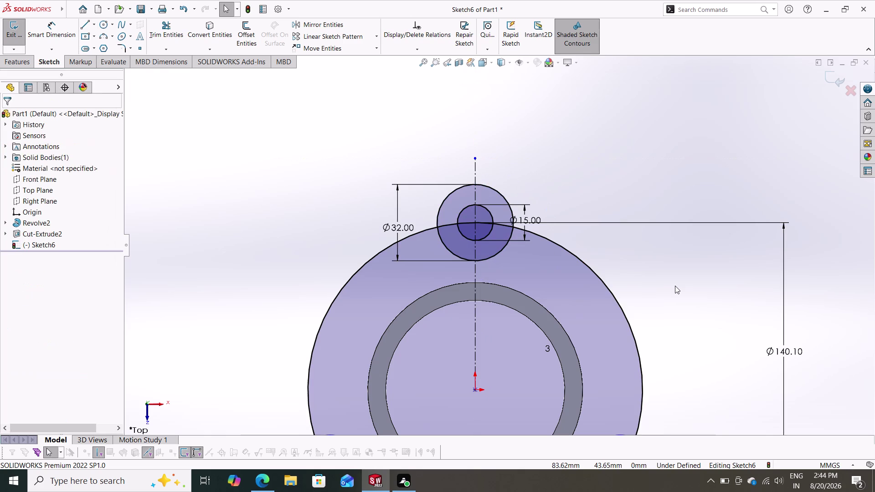
Undo the accidental drag of the bottom-left lobe's centre point.
scroll(down, 3)
scroll(up, 3)
scroll(up, 3)
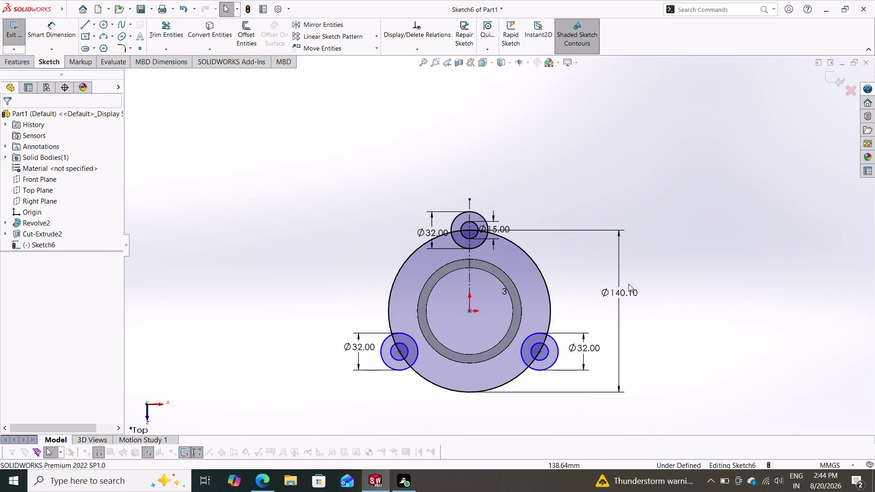
scroll(down, 3)
scroll(down, 3)
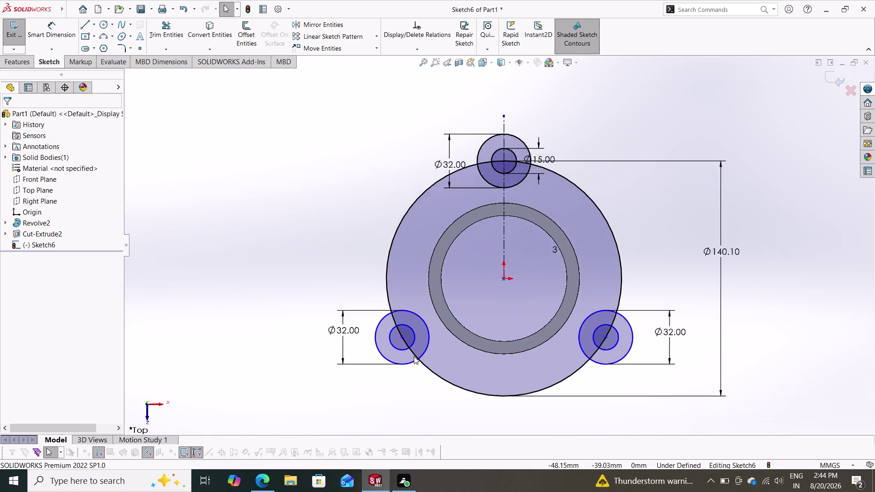
scroll(down, 3)
drag(407, 316, 376, 332)
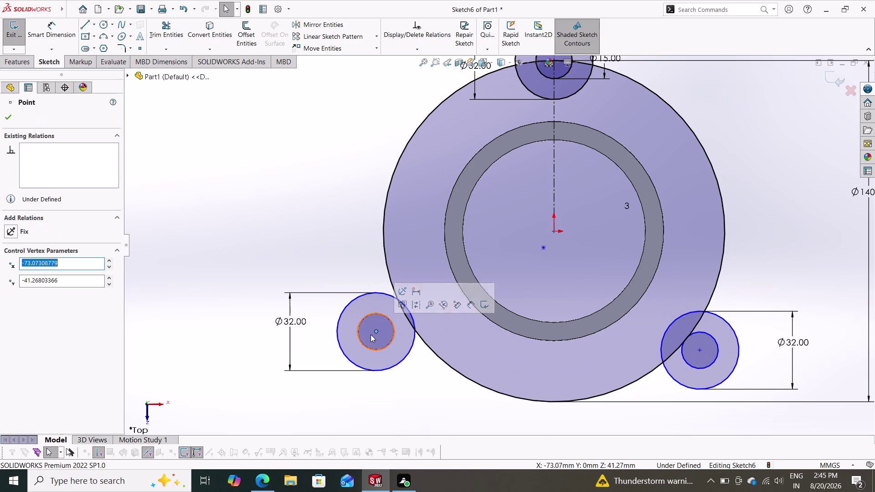
key(Escape)
key(Escape)
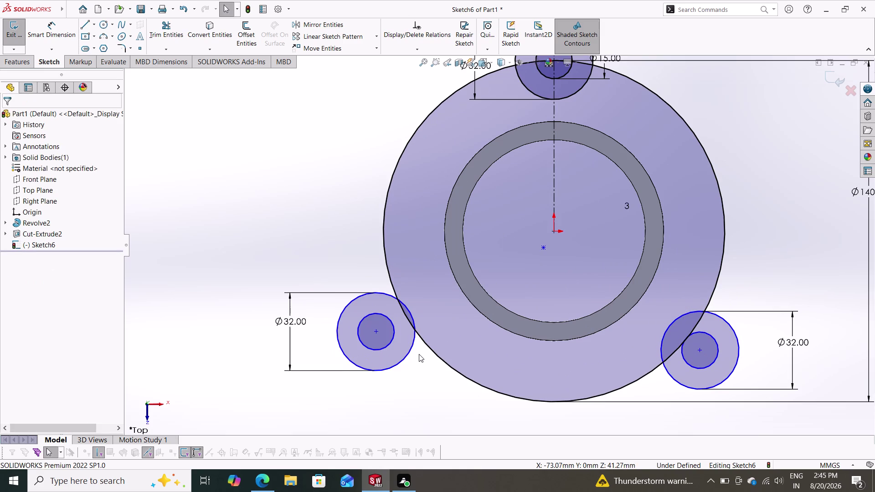
key(ctrl+z)
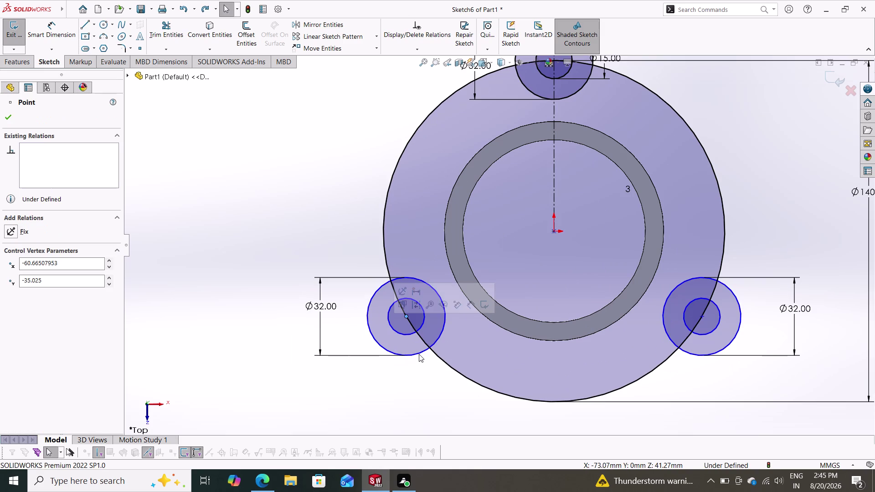
key(Escape)
Clear the selection and check the now fully defined Ø140.10 outer circle.
scroll(up, 3)
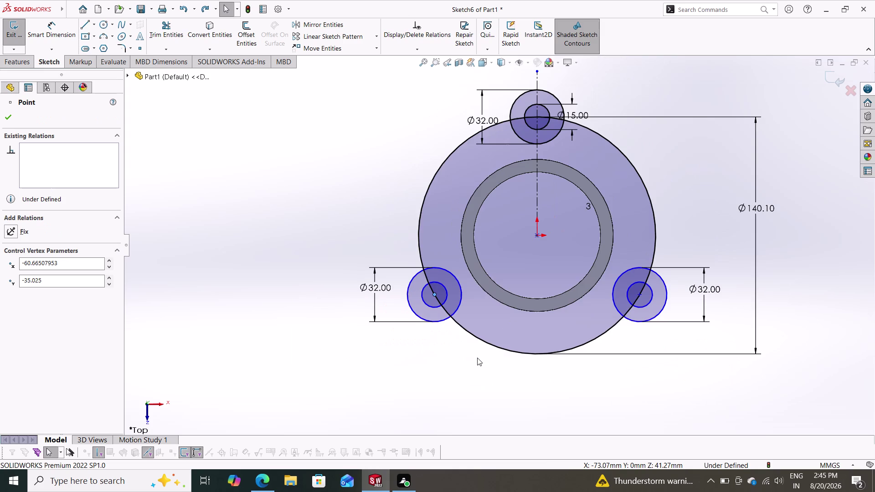
scroll(up, 3)
key(Escape)
key(Escape)
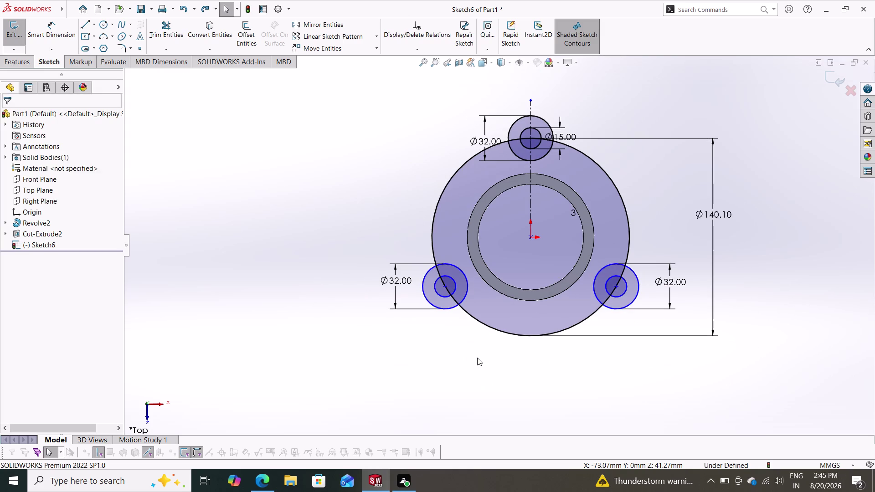
click(480, 322)
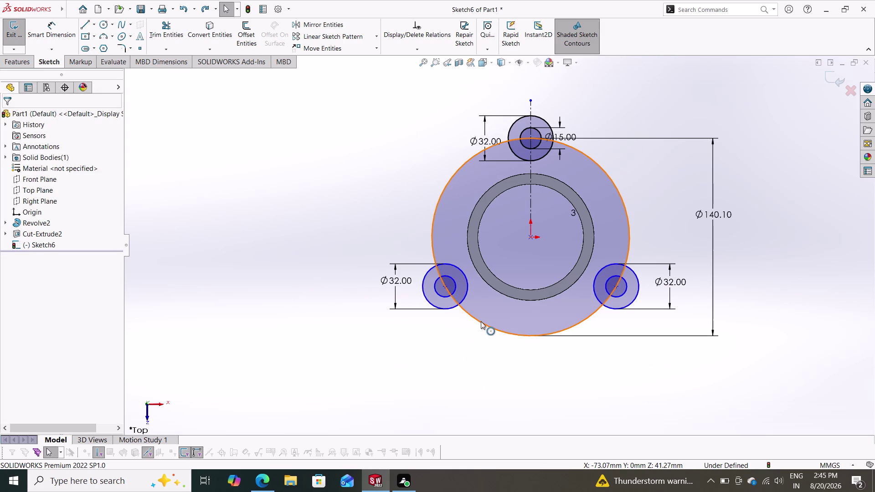
key(Escape)
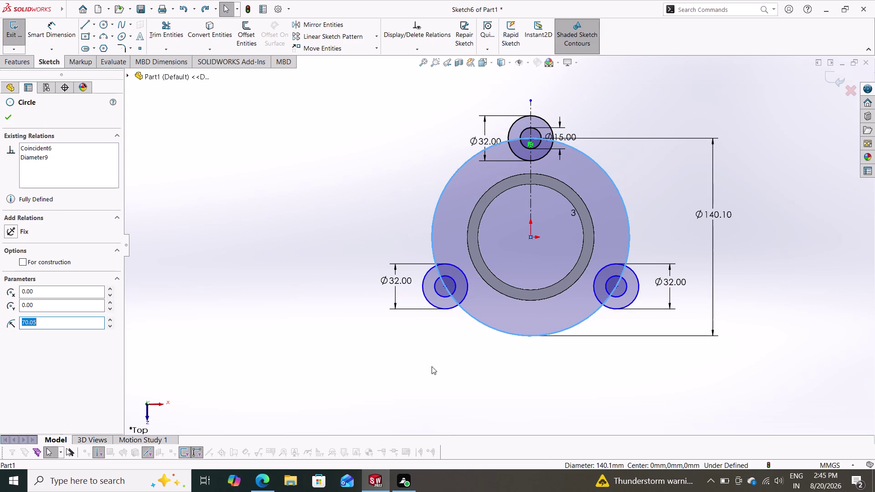
scroll(down, 3)
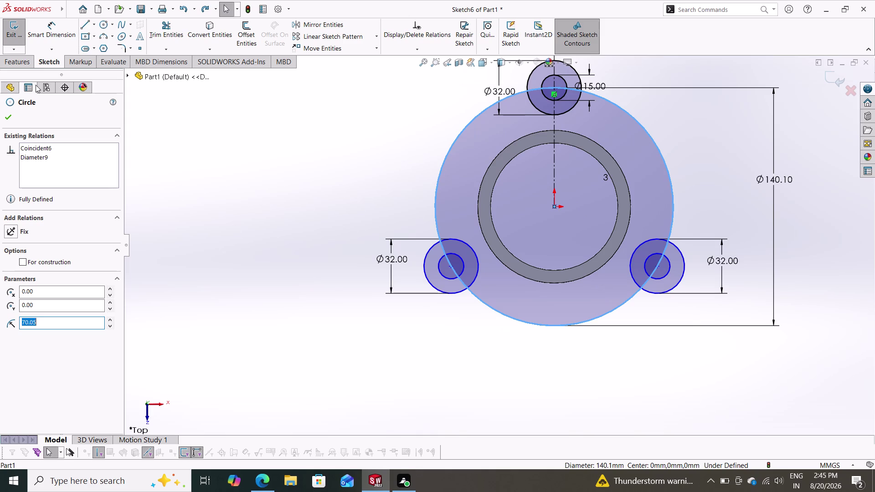
click(83, 26)
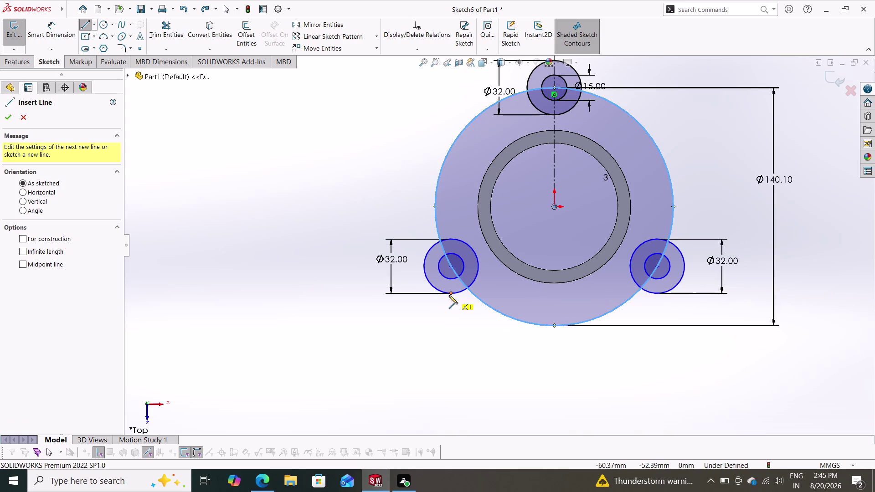
Draw a line across the bottom-left Ø32 lobe through its centre and make it construction.
scroll(down, 3)
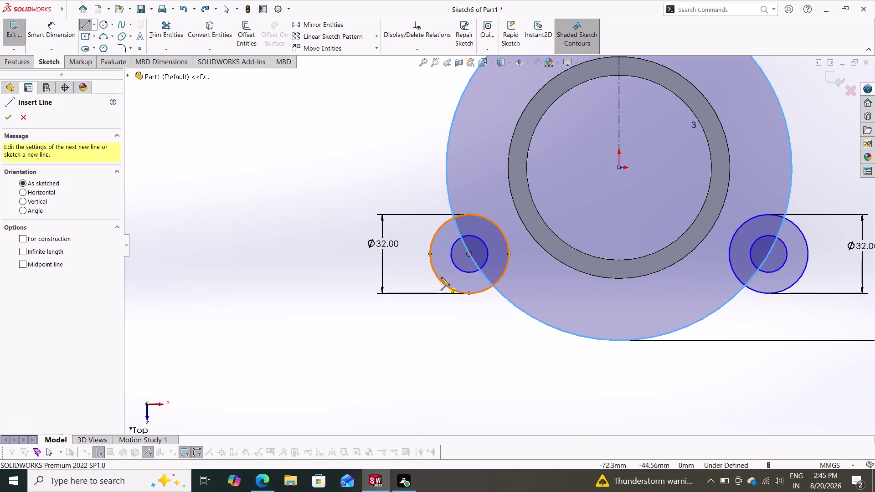
click(436, 277)
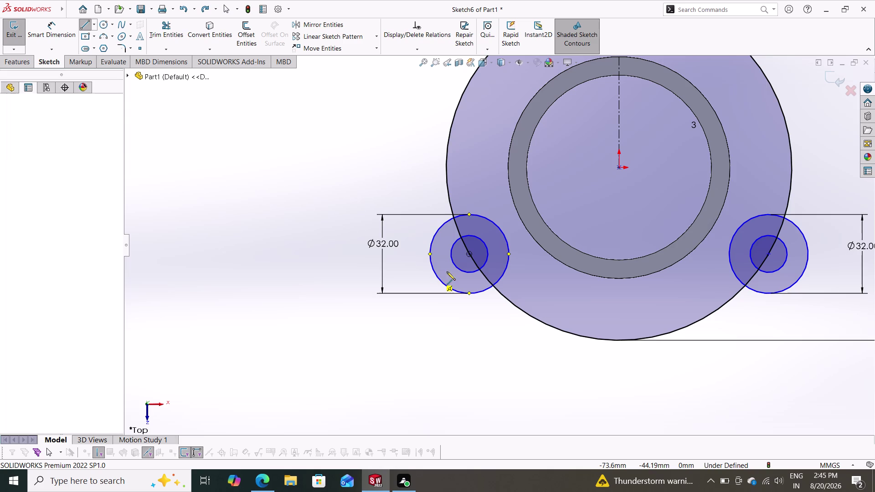
click(498, 227)
key(Escape)
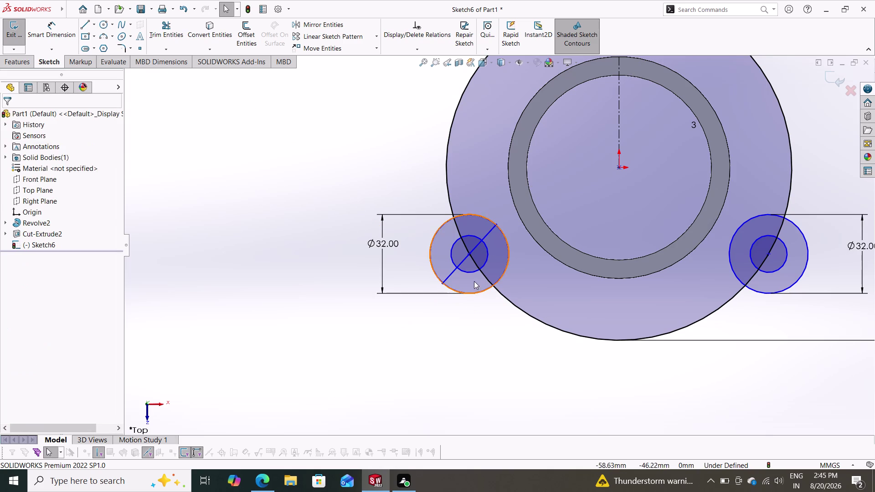
click(449, 275)
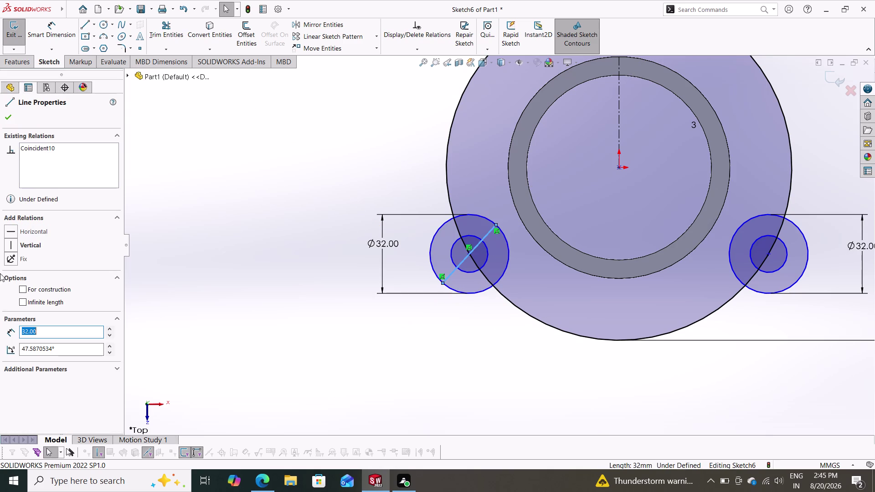
click(24, 290)
key(Escape)
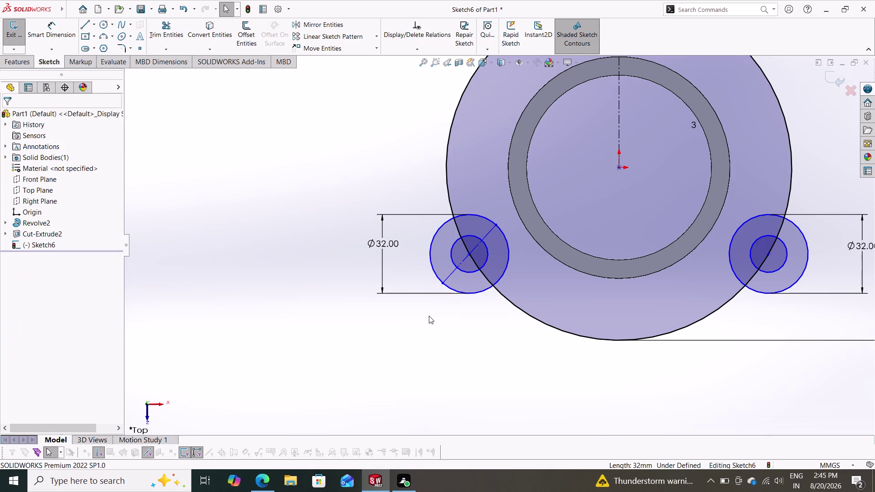
Select the bottom-left lobe's Ø15 inner circle.
scroll(down, 3)
scroll(down, 3)
scroll(up, 3)
key(Escape)
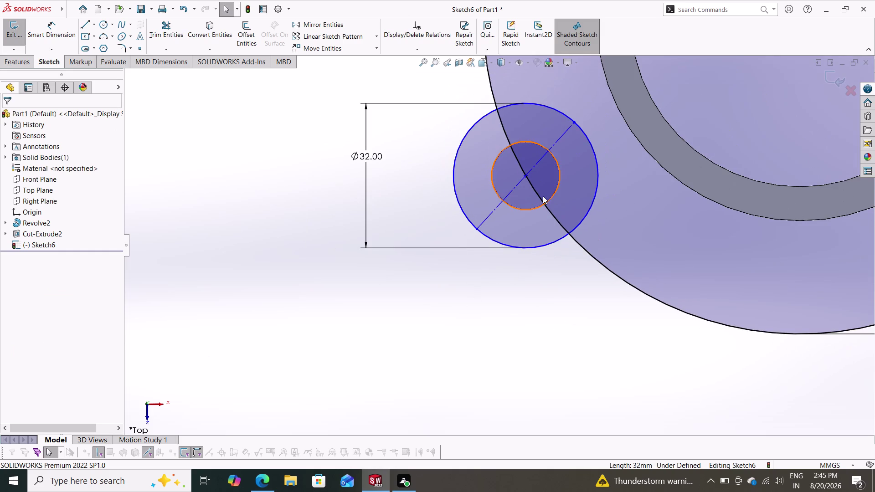
click(519, 211)
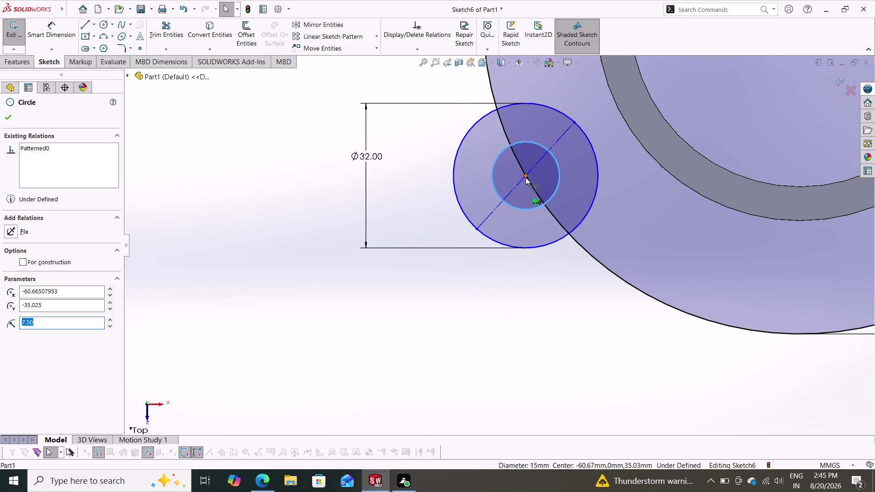
key(Escape)
key(Escape)
Select the lobe's centre point, then its Ø32 outer circle.
scroll(down, 3)
scroll(down, 3)
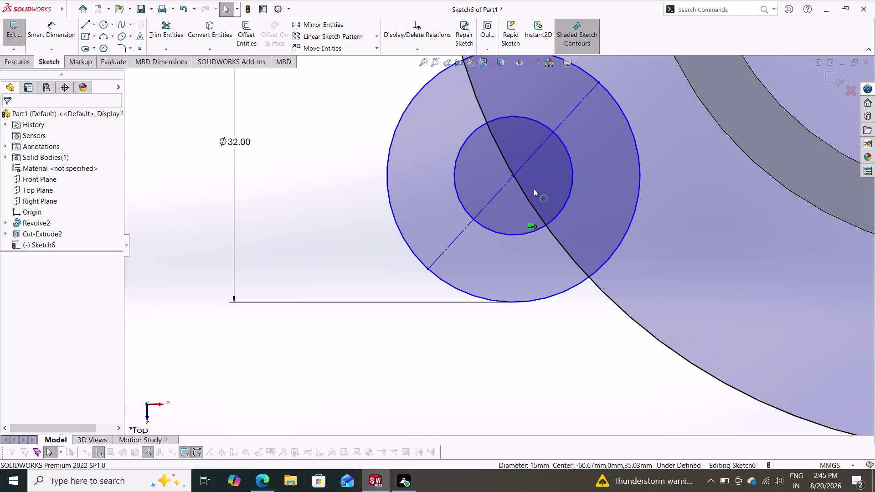
click(511, 176)
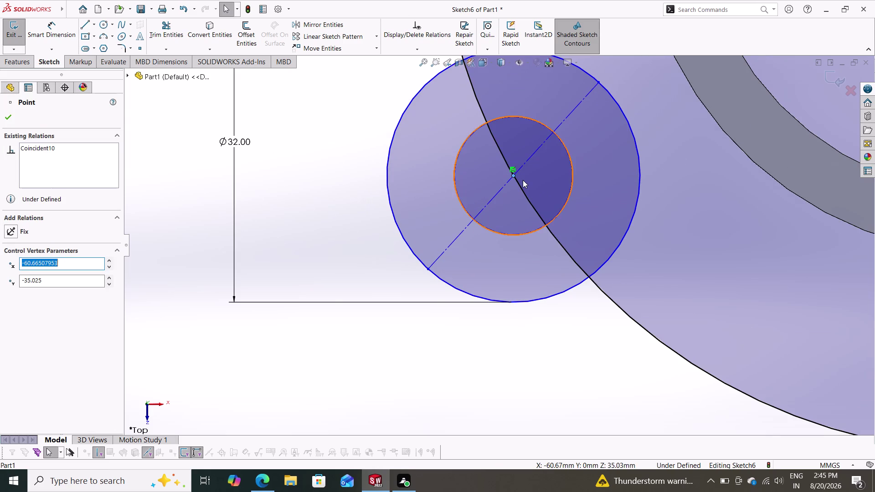
scroll(down, 3)
scroll(down, 3)
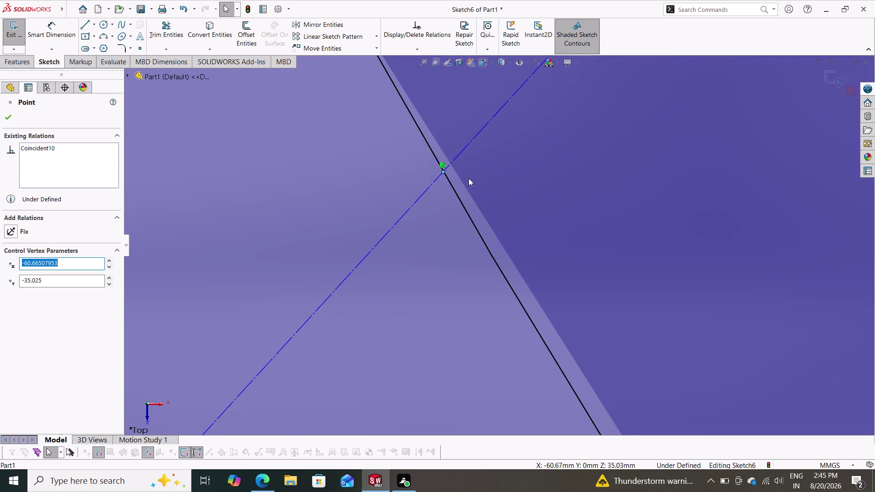
scroll(up, 3)
scroll(up, 3)
key(Escape)
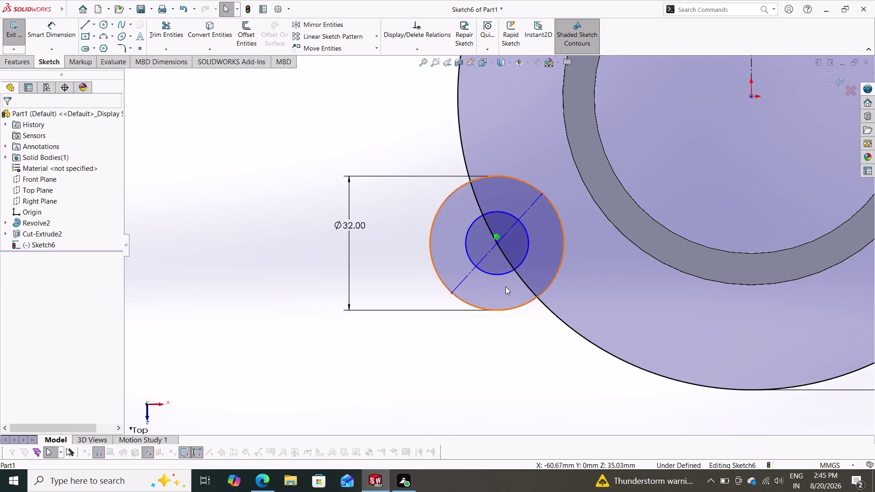
key(Escape)
scroll(up, 3)
scroll(up, 3)
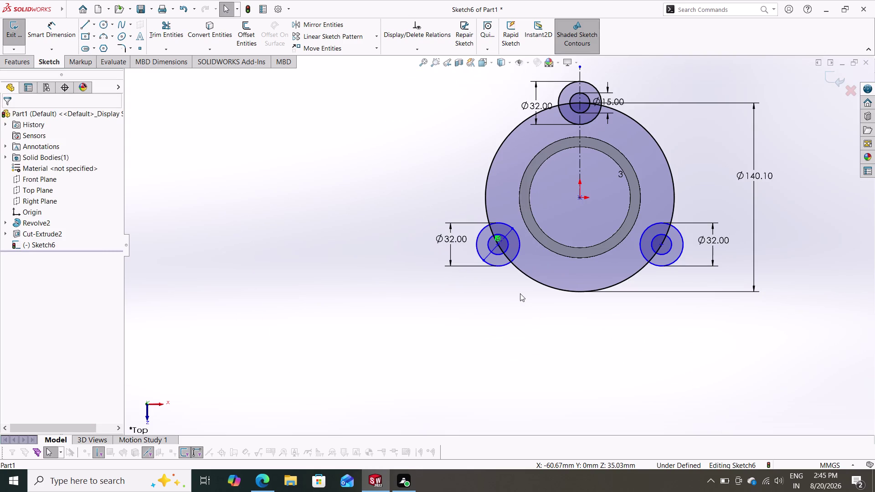
click(506, 261)
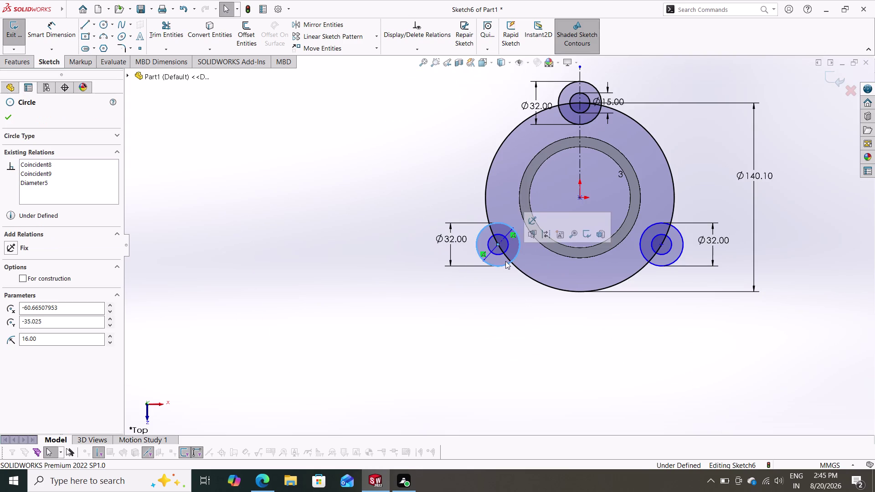
Delete the bottom-left lobe's circles and confirm the deletion prompt.
key(Delete)
click(388, 240)
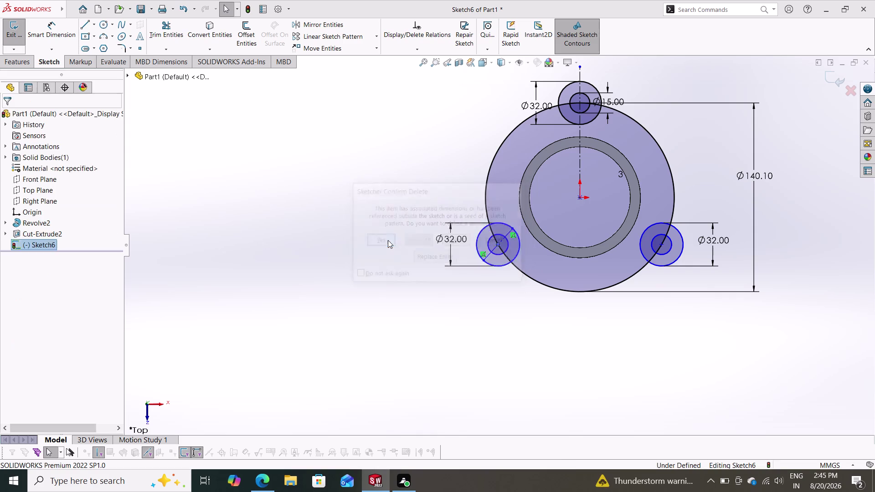
click(501, 255)
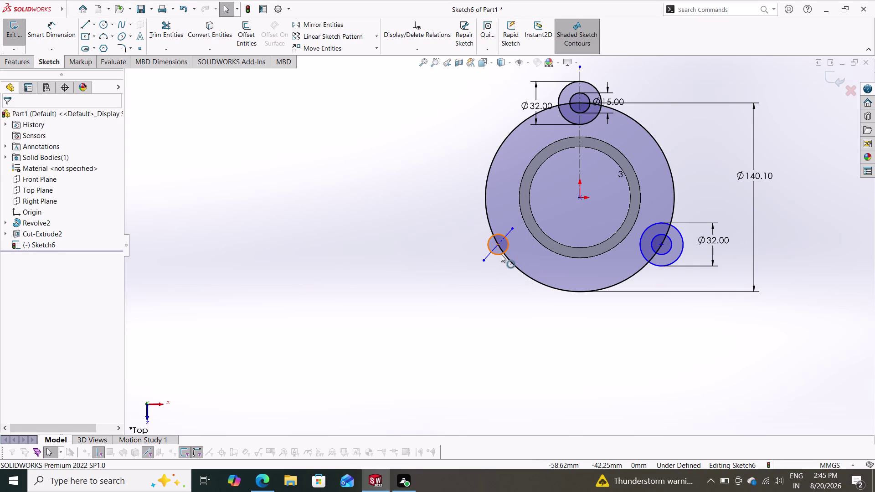
key(Delete)
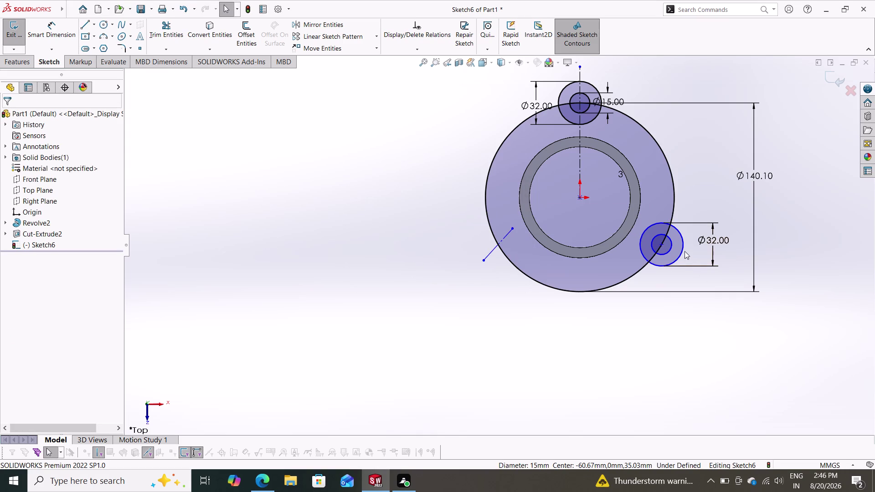
Delete the larger and the smaller right-side circles.
click(683, 249)
key(Delete)
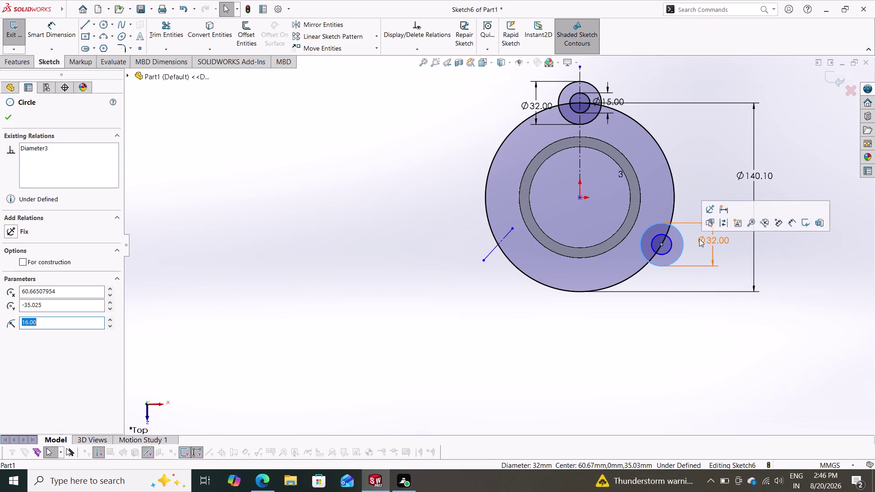
key(Delete)
click(384, 241)
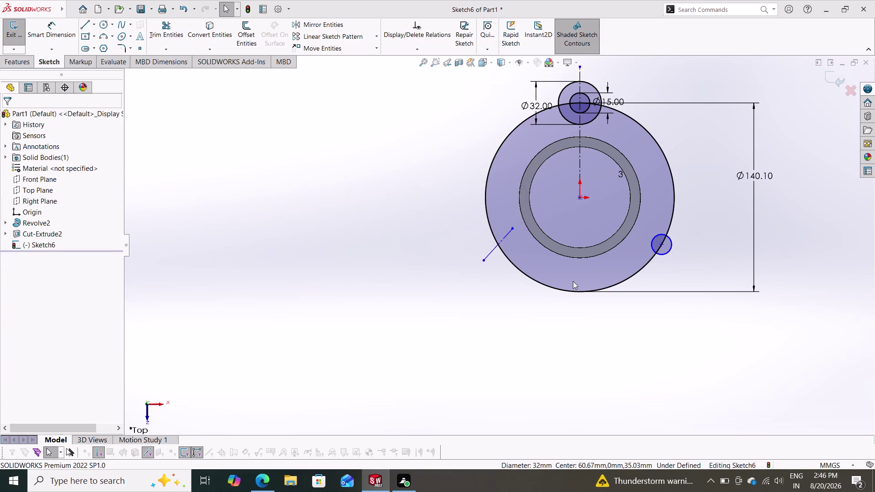
click(670, 246)
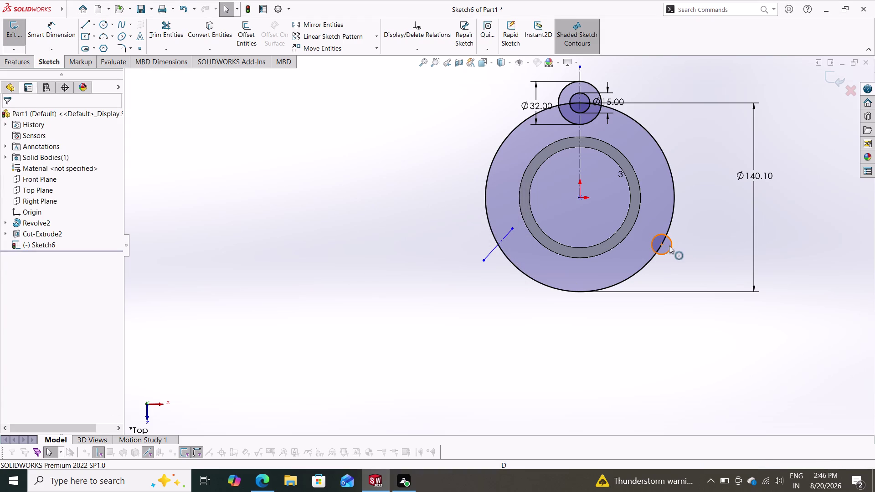
key(Delete)
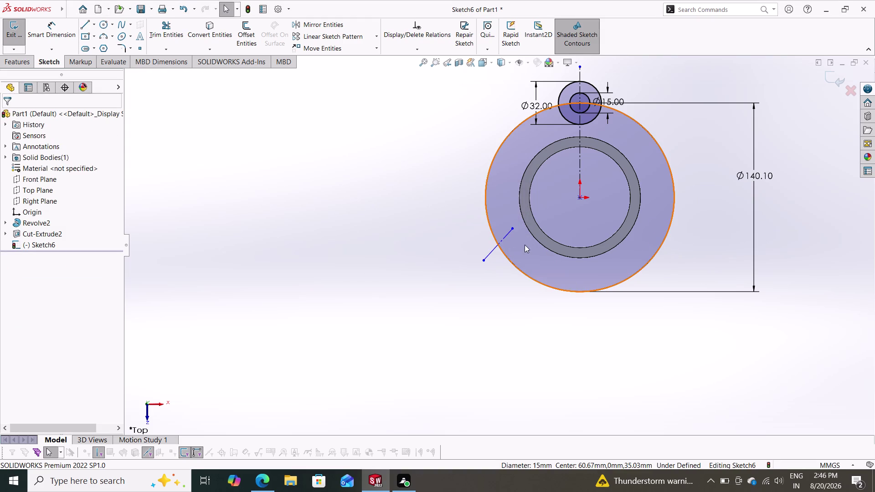
Delete the diagonal construction line.
click(486, 255)
click(488, 254)
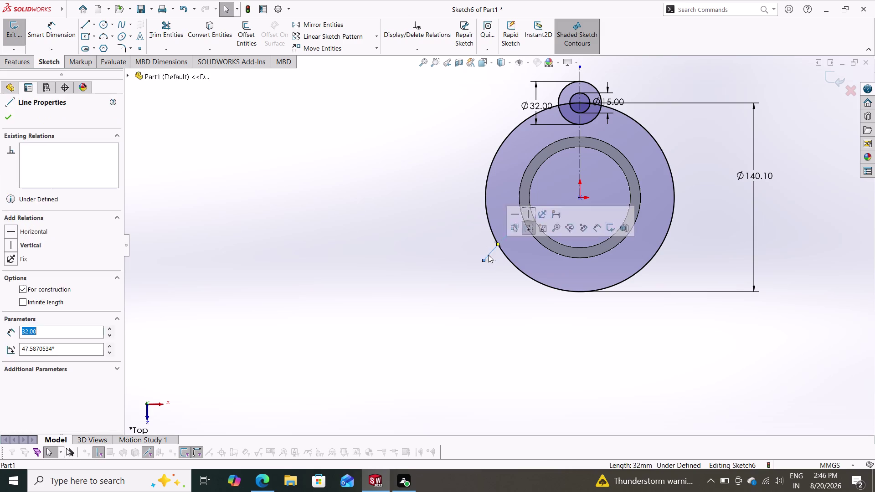
key(Delete)
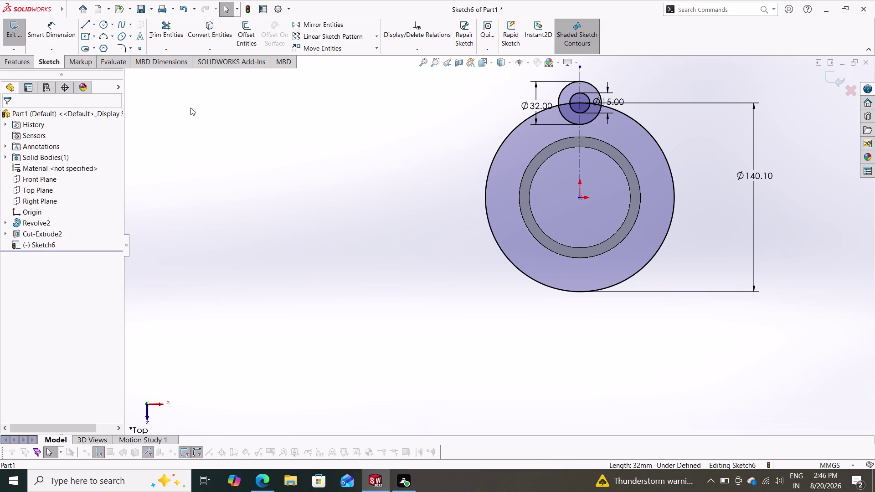
click(365, 36)
Circularly pattern the top Ø32 and Ø15 circles with 3 instances around the plate centre.
click(375, 39)
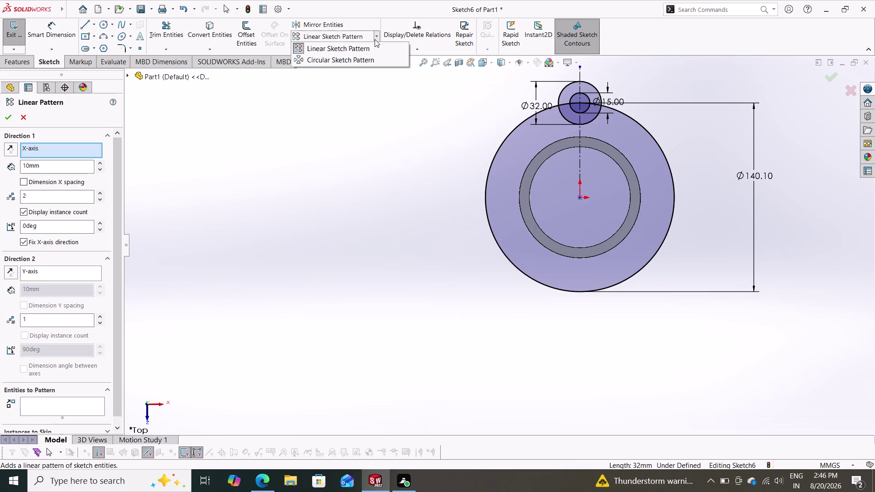
click(367, 58)
click(591, 86)
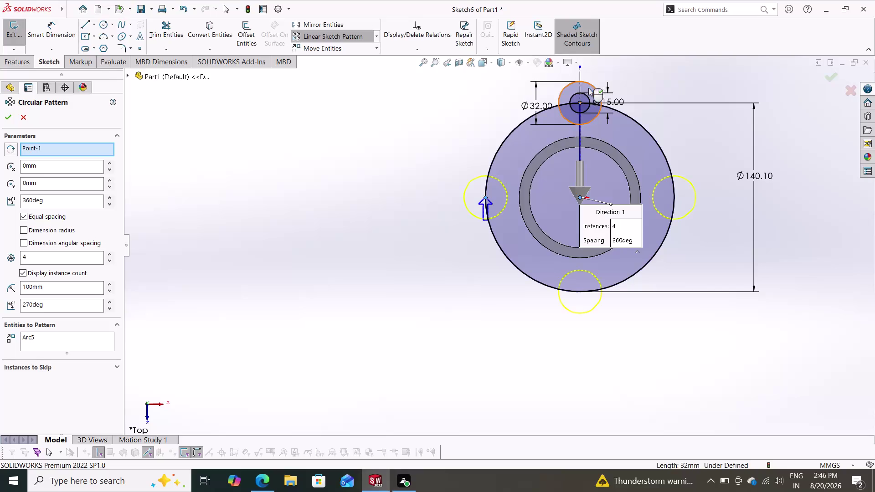
click(586, 93)
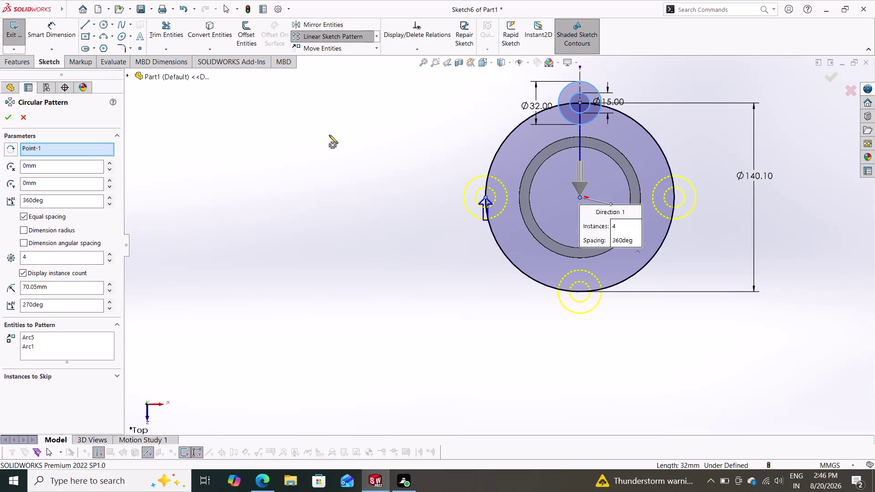
drag(41, 255, 0, 258)
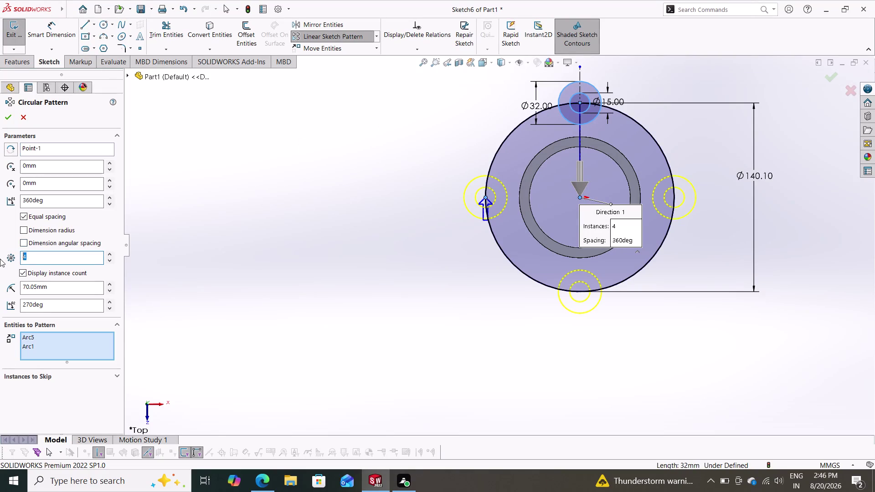
key(3)
key(Return)
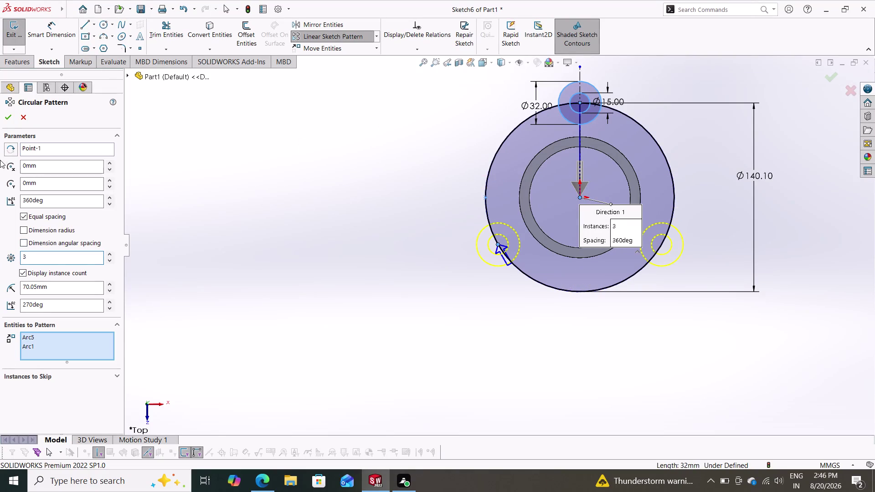
click(14, 118)
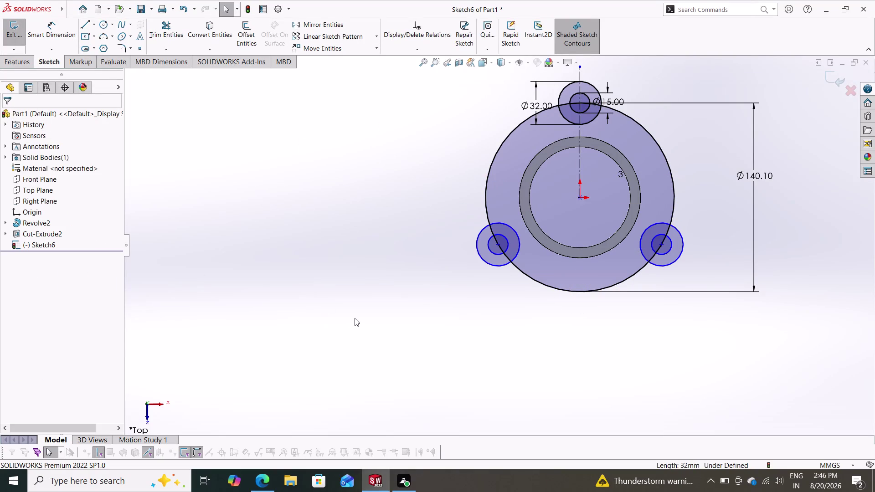
key(Escape)
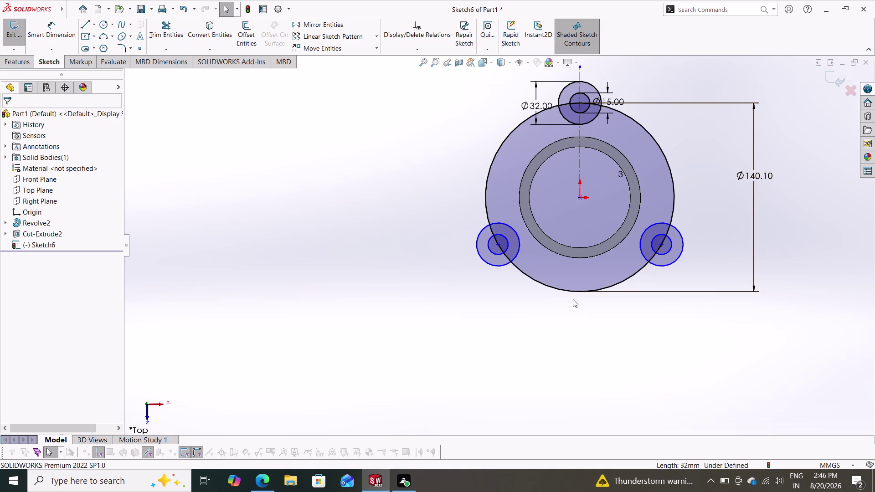
scroll(down, 3)
Draw a three-point arc from the top lobe down onto the plate.
scroll(down, 3)
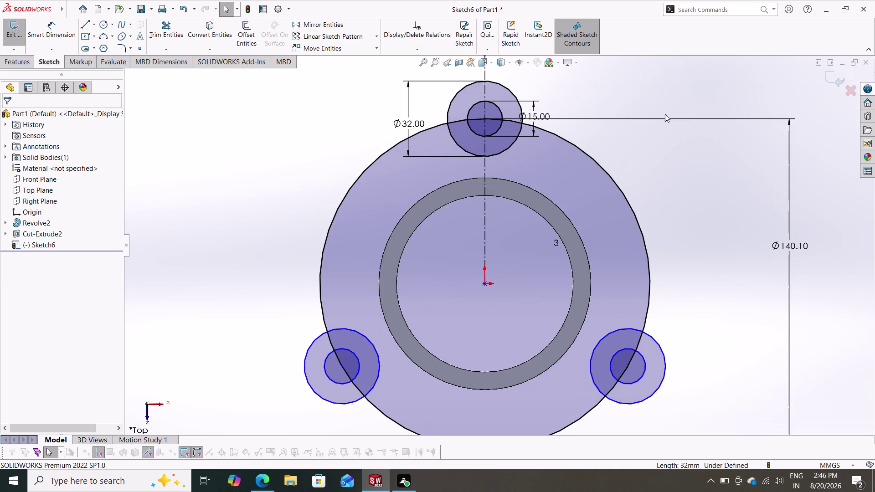
click(105, 33)
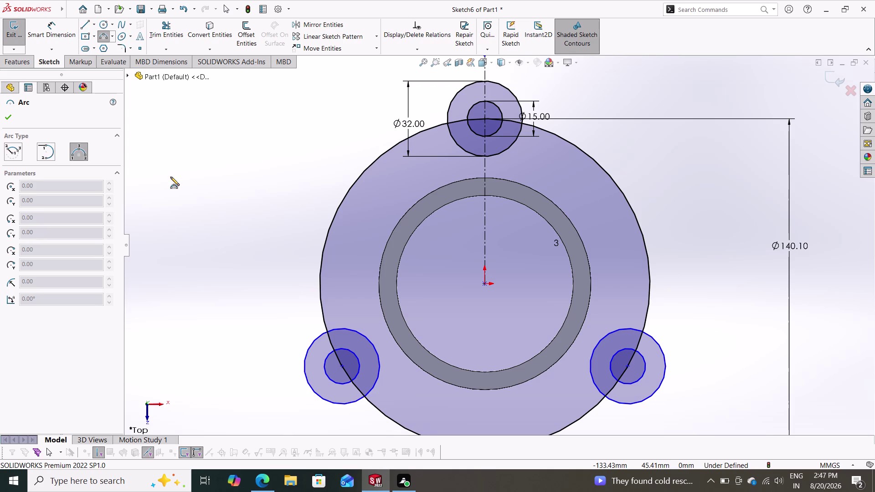
click(521, 104)
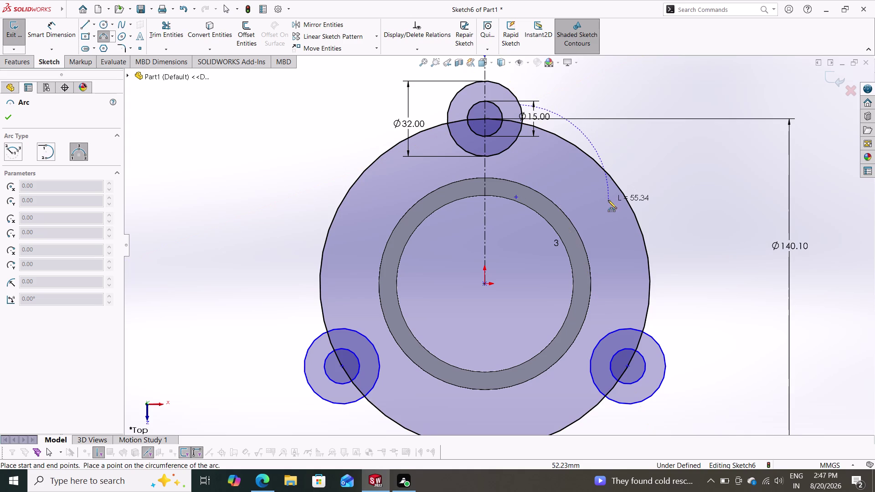
click(598, 174)
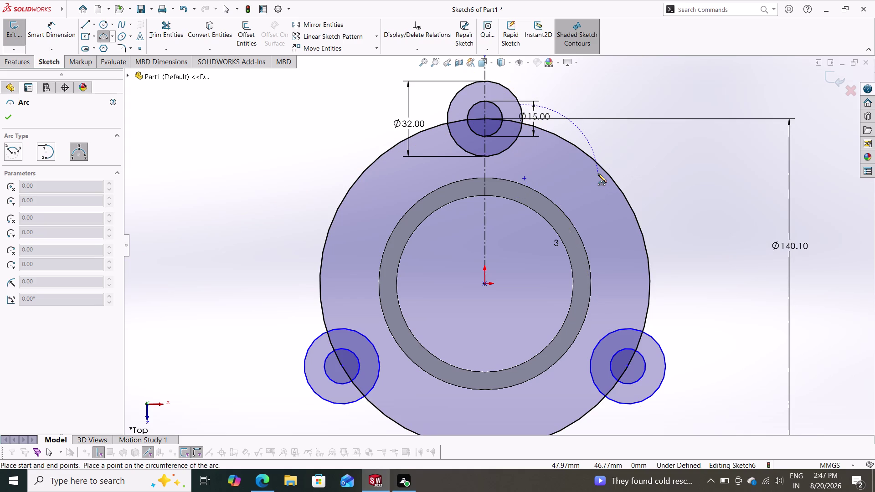
click(594, 147)
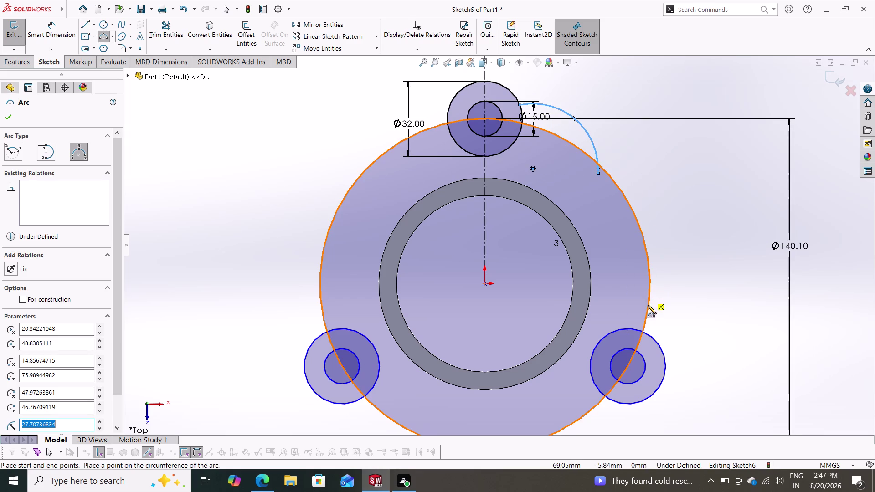
Draw an arc rising from the lower-right lobe and begin a linking arc.
click(654, 338)
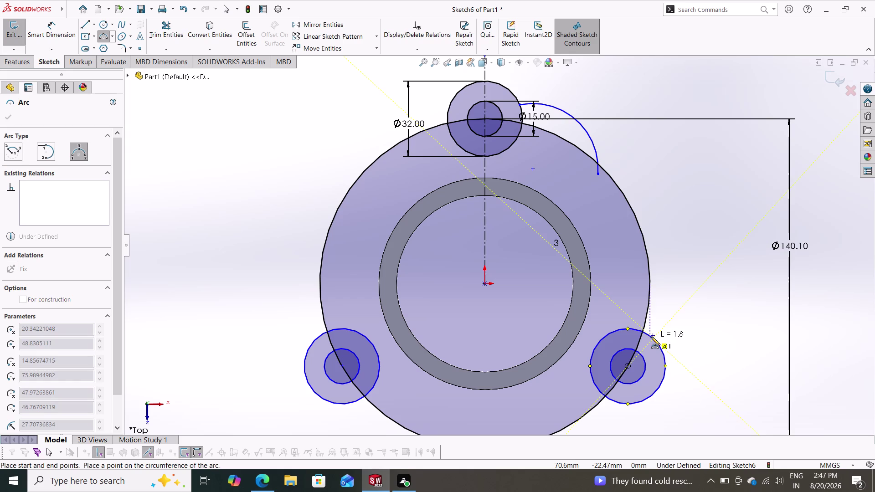
click(631, 258)
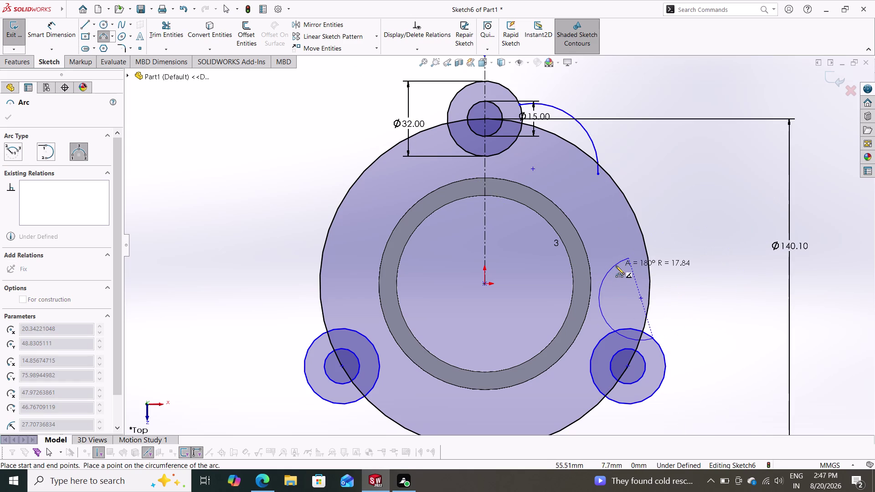
click(623, 295)
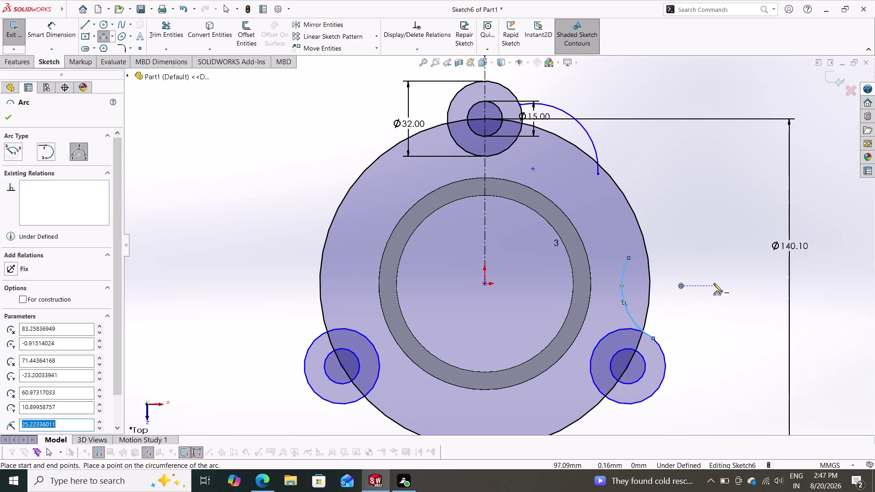
key(Escape)
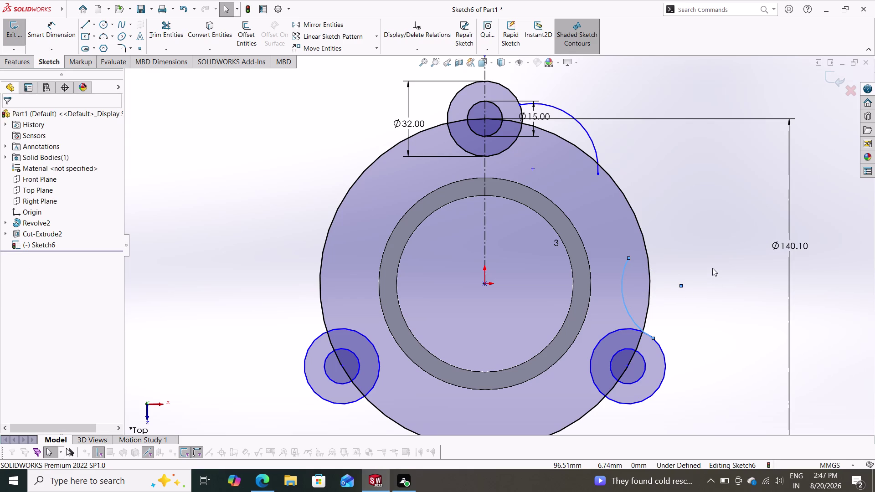
click(106, 36)
click(599, 176)
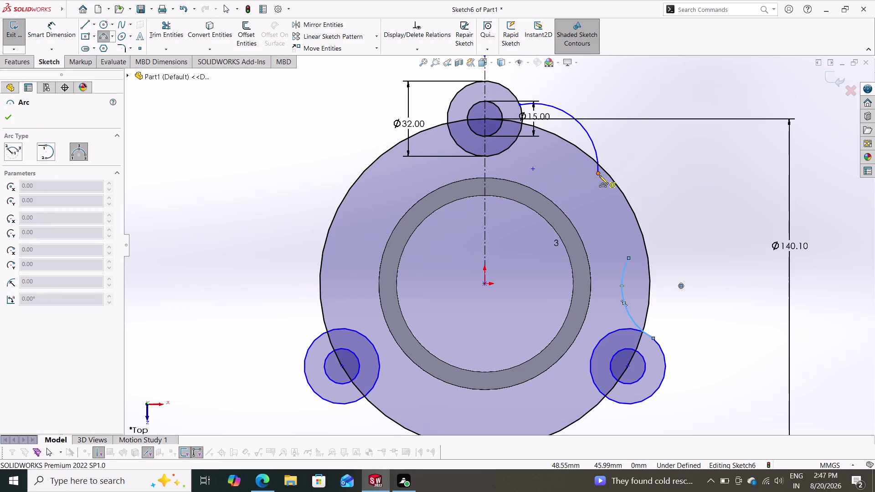
drag(631, 259, 628, 249)
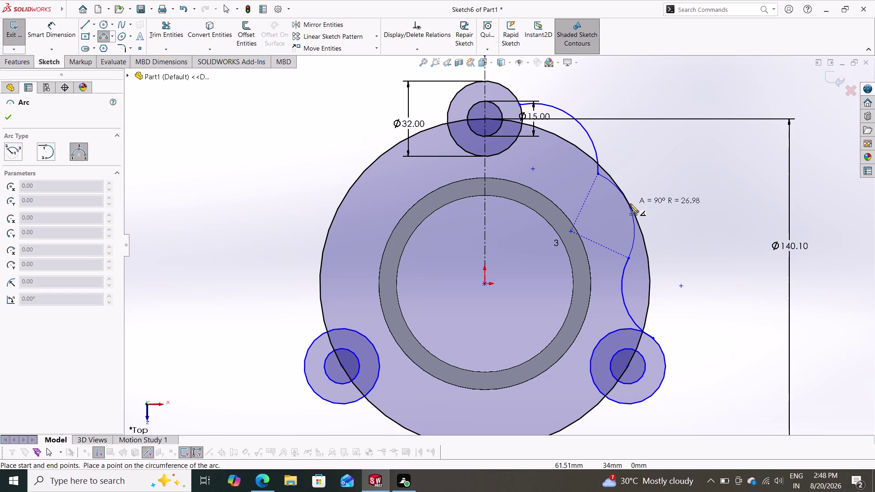
key(Escape)
key(Escape)
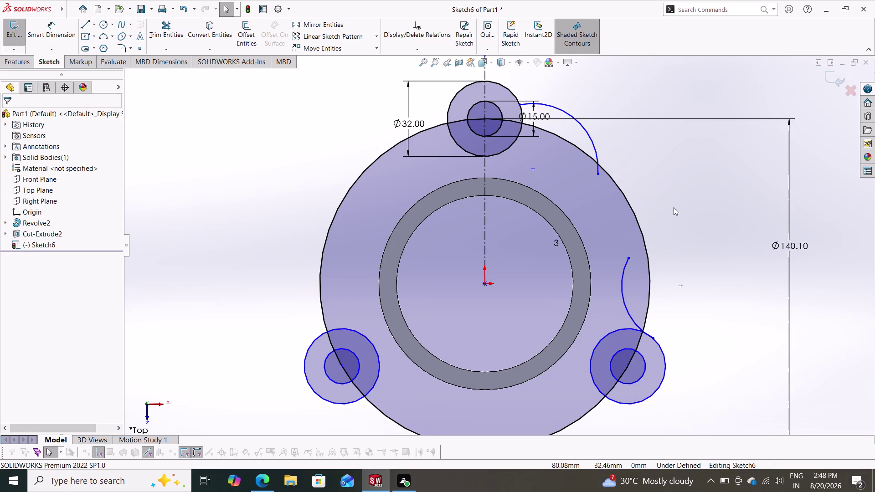
scroll(down, 3)
scroll(up, 3)
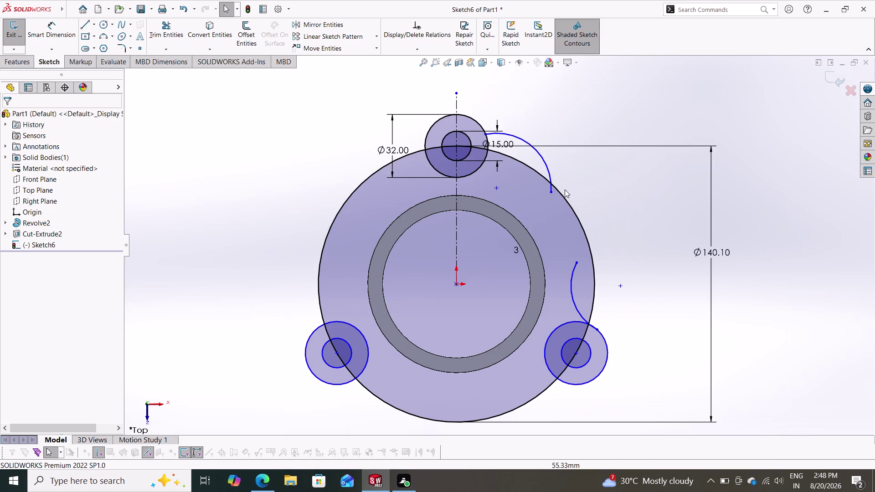
scroll(down, 3)
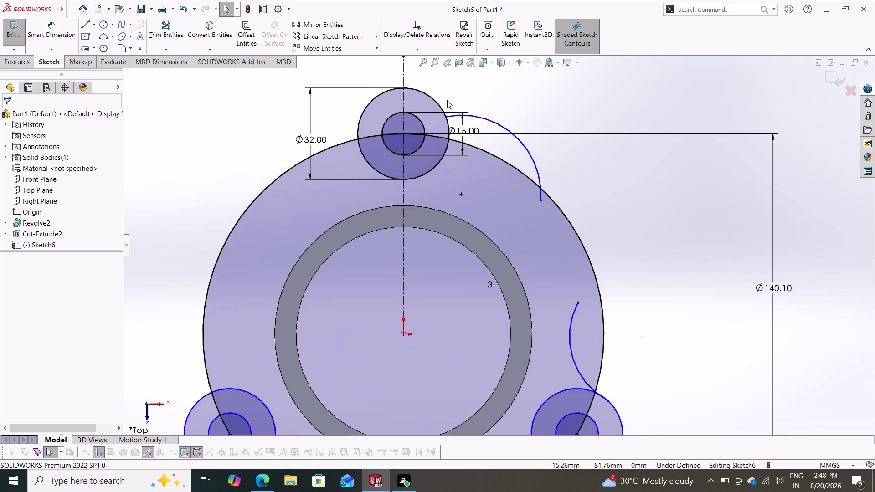
click(448, 123)
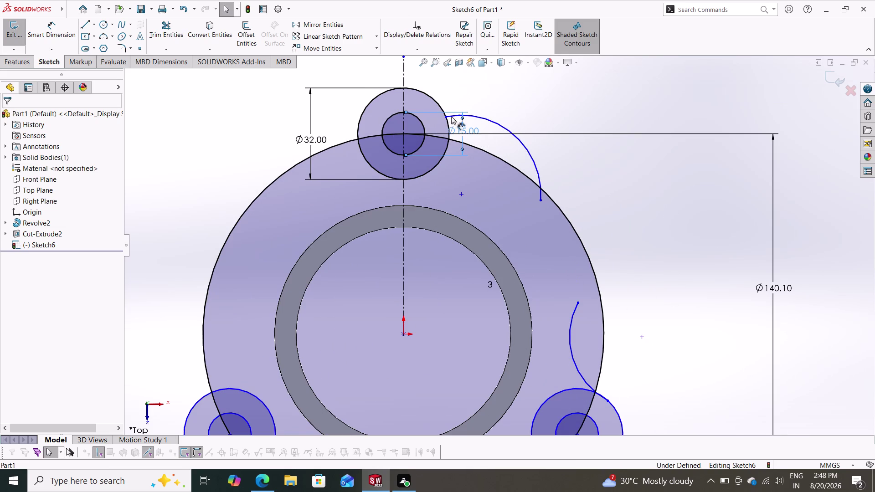
Add a Tangent relation between the upper-right arc and top lobe circle, then undo it.
click(446, 117)
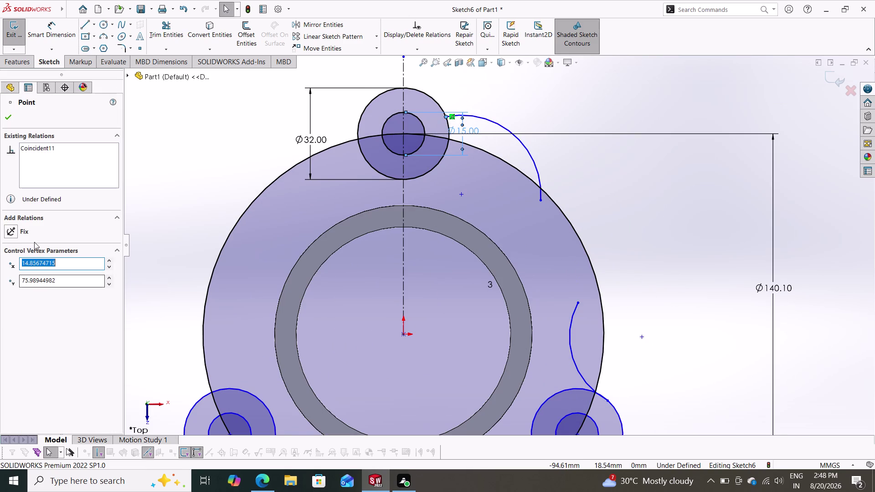
key(Escape)
key(Escape)
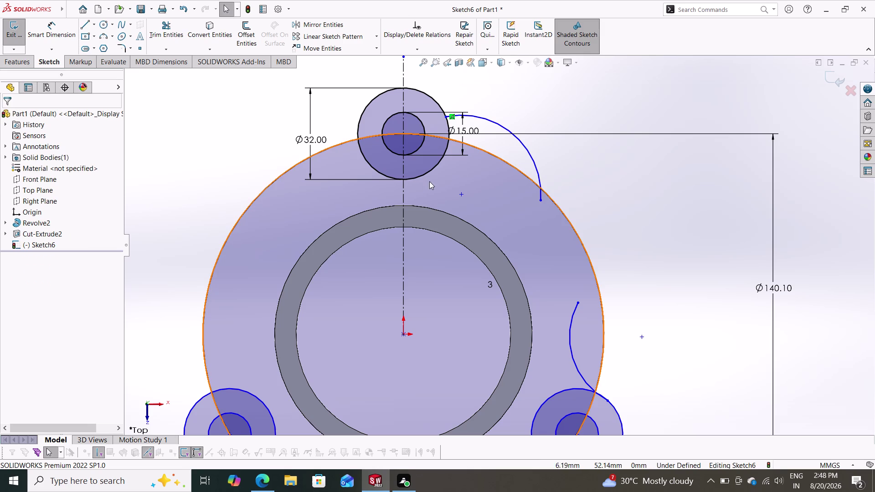
click(431, 98)
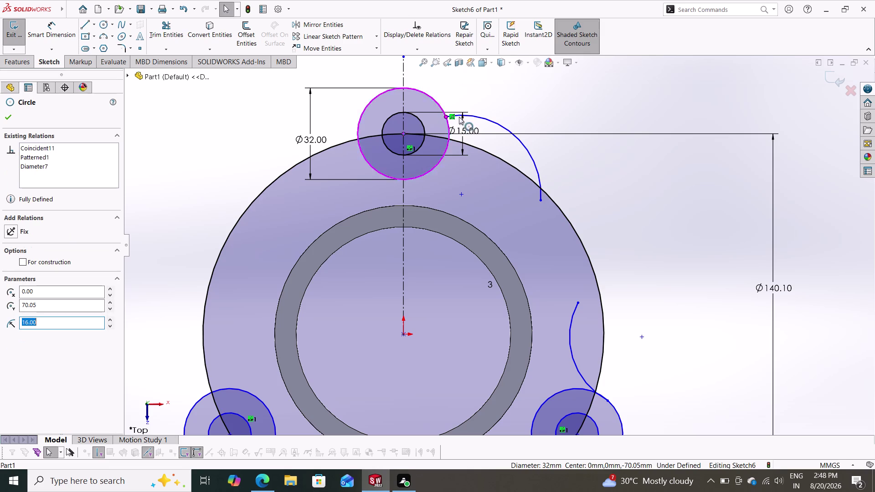
click(496, 122)
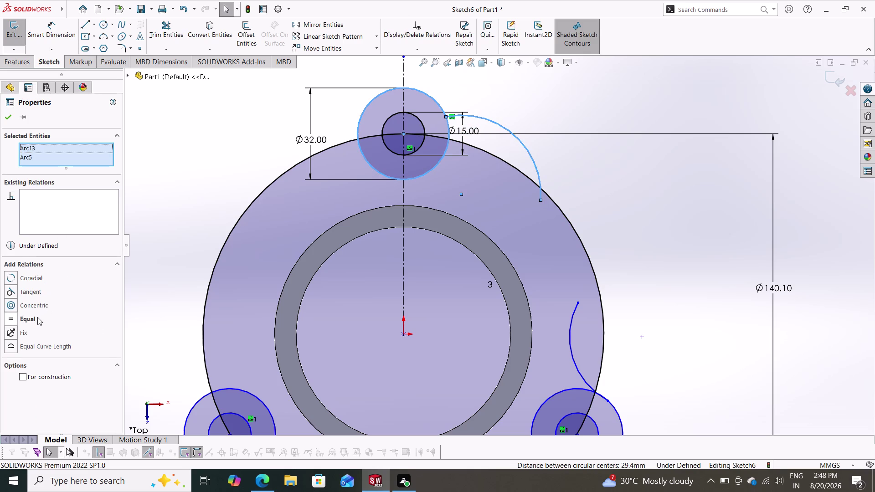
click(34, 289)
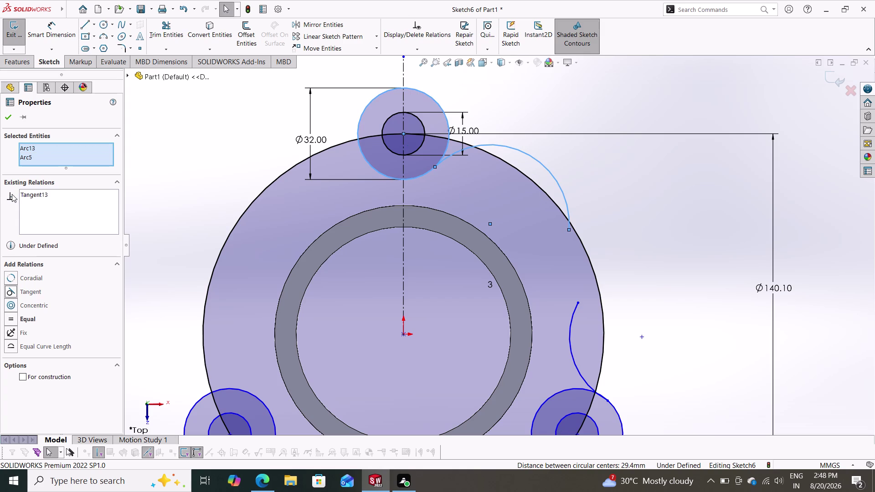
click(13, 113)
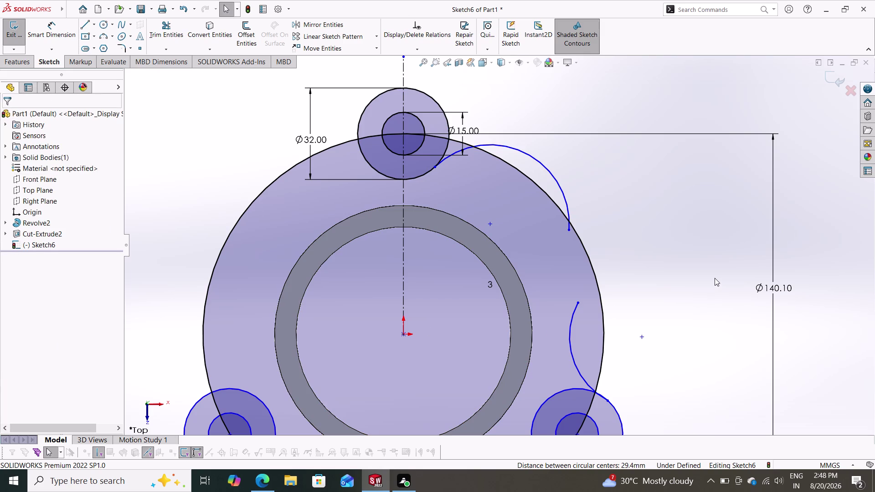
key(ctrl+z)
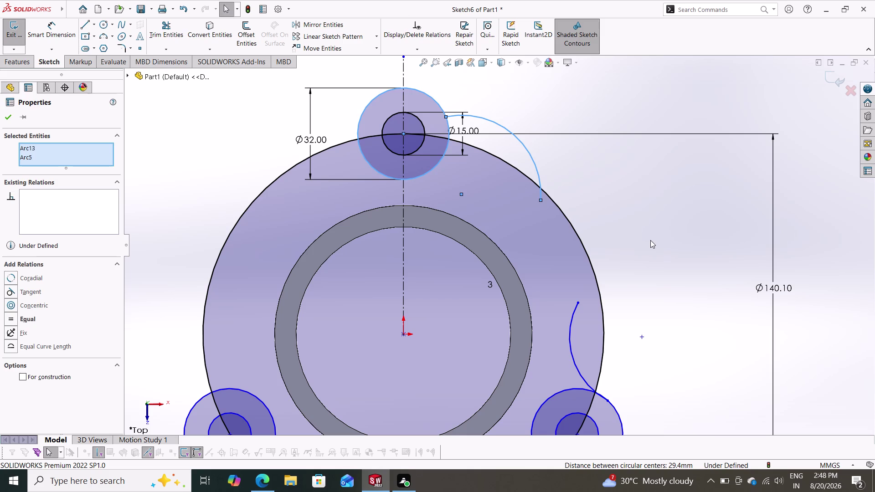
key(Escape)
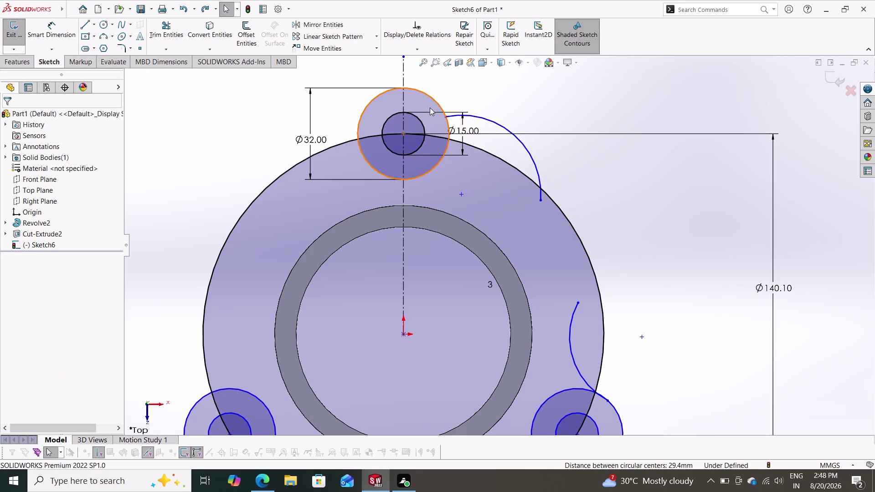
Try and undo a Tangent relation between the arc and the flange circle.
click(563, 210)
click(539, 171)
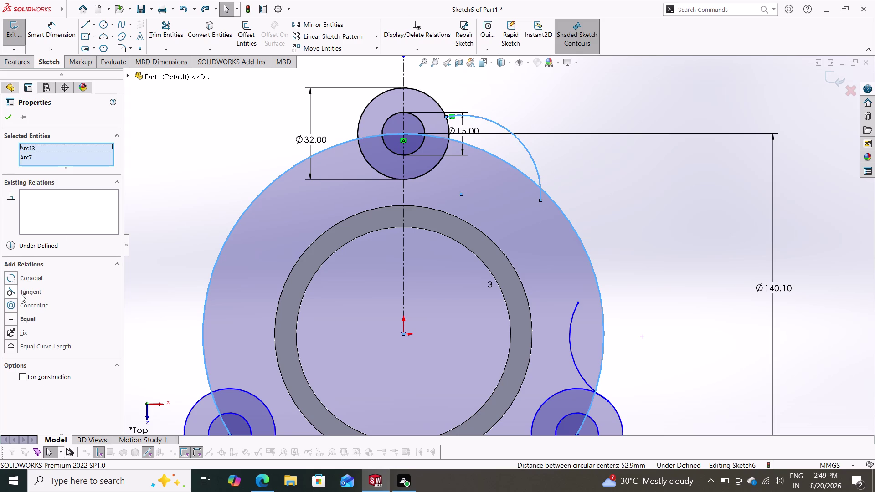
click(26, 292)
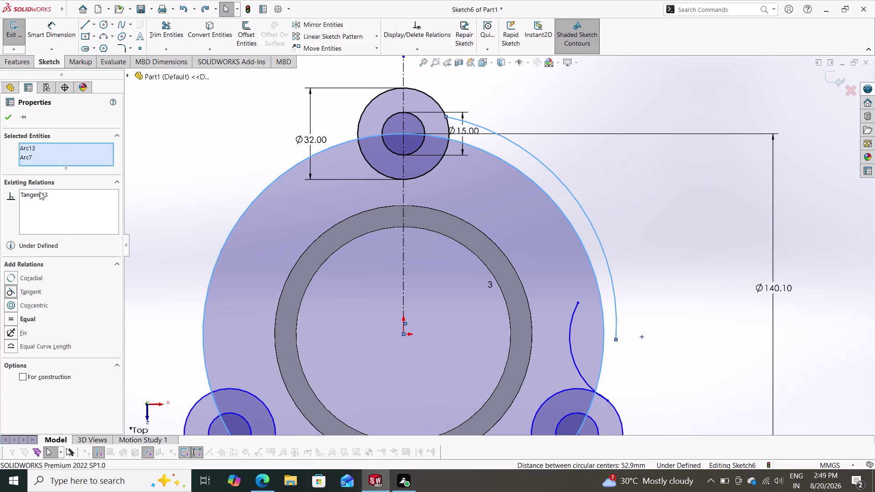
key(Escape)
key(Escape)
key(ctrl+z)
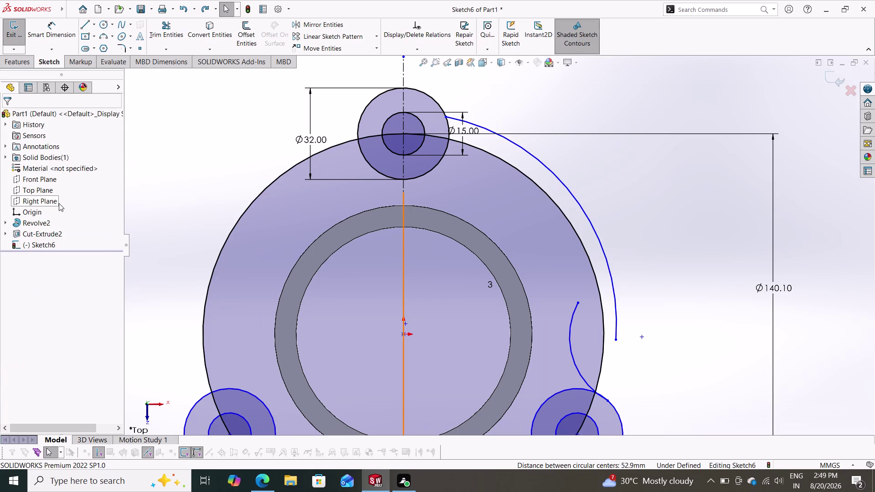
key(Escape)
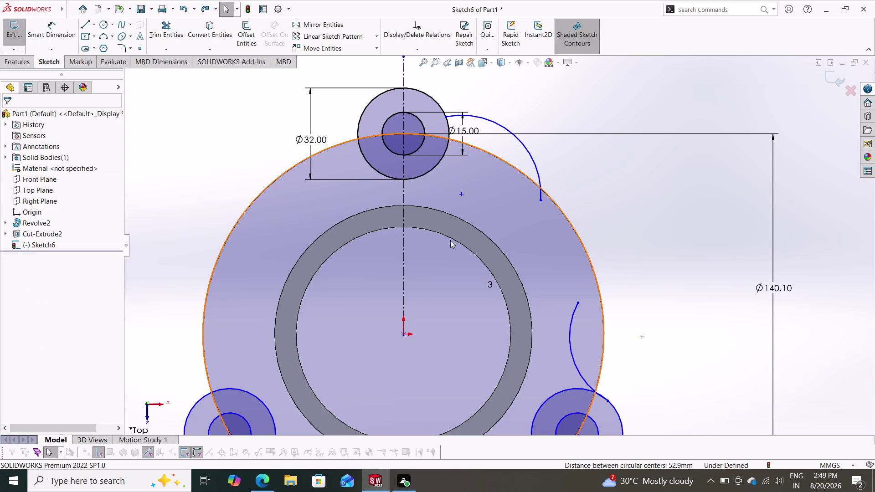
click(59, 32)
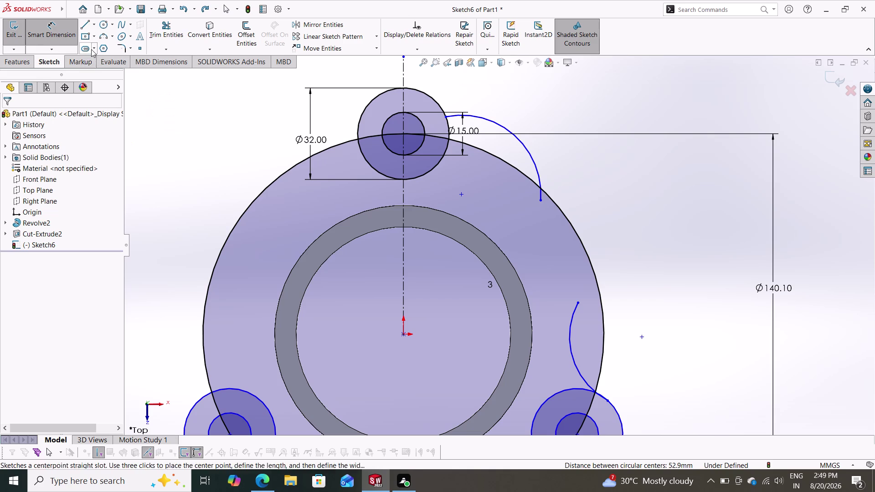
click(530, 152)
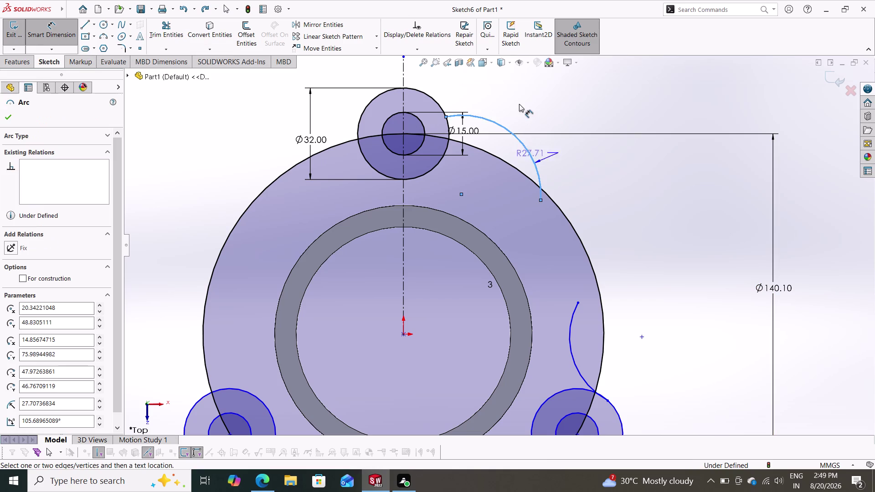
Dimension the top arc's radius to 20 mm.
click(526, 99)
text(20)
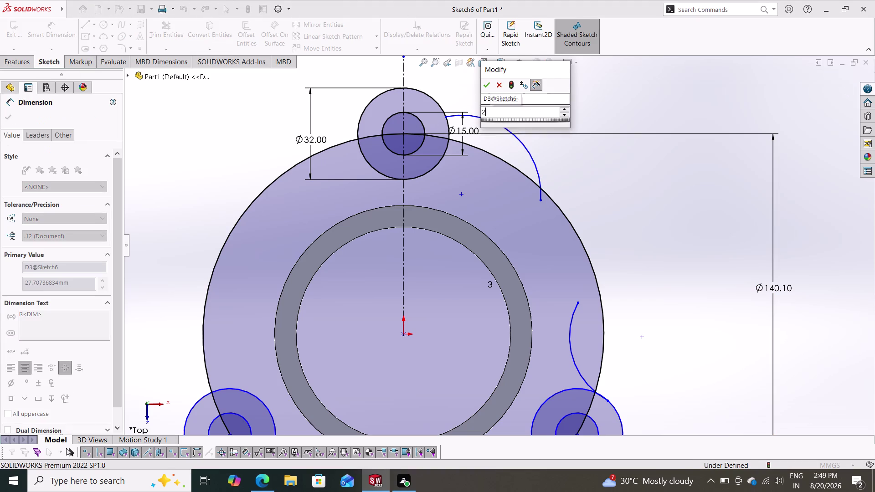
key(Return)
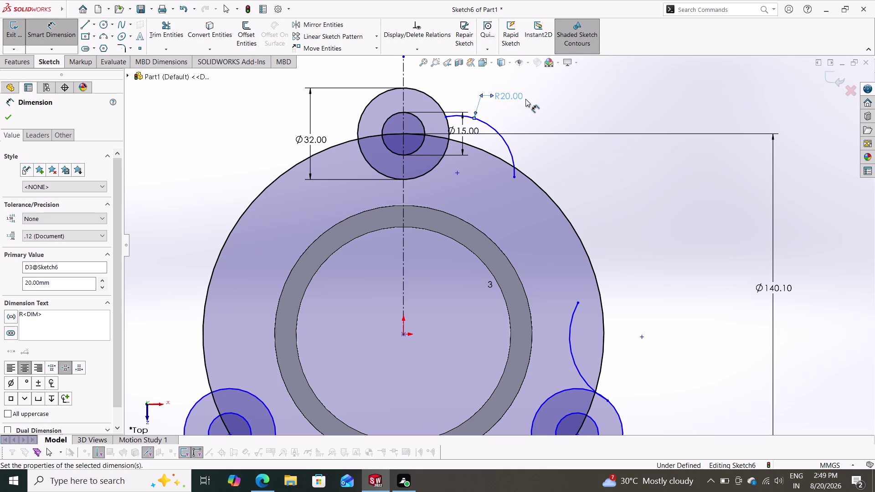
key(Escape)
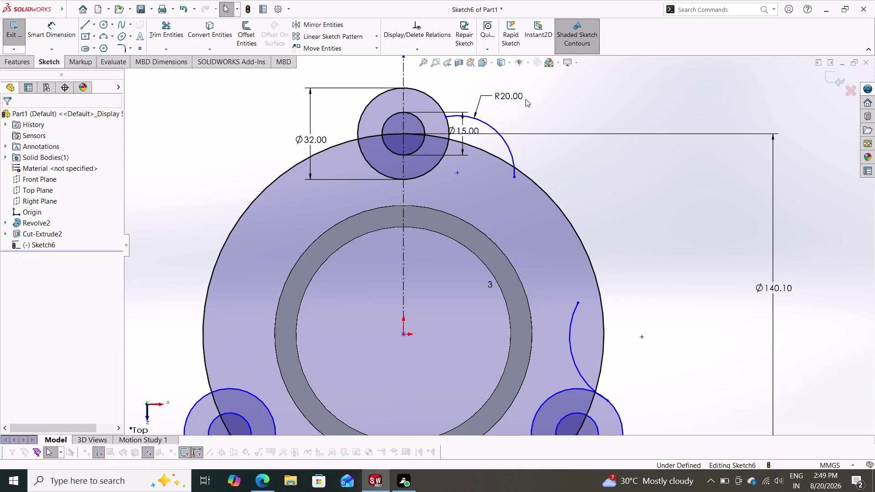
Try and undo a Tangent relation with the top lobe circle, then select the R20 arc.
click(456, 114)
click(435, 101)
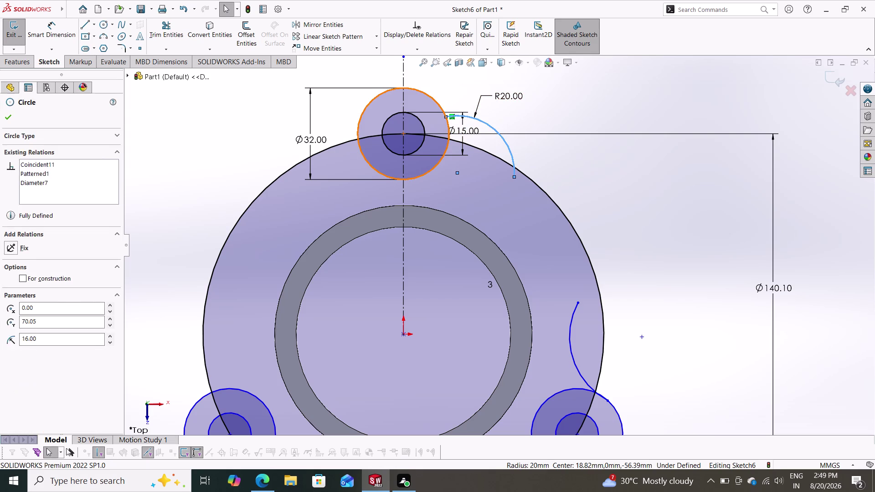
click(25, 292)
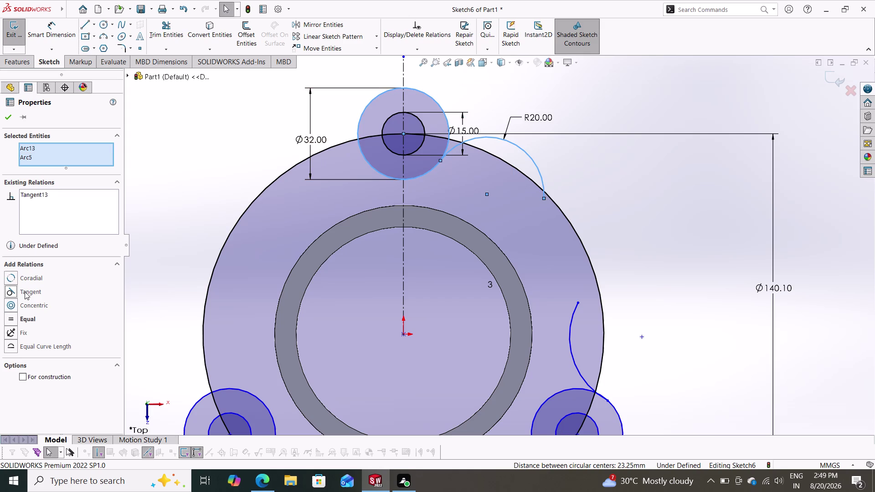
key(Escape)
key(Escape)
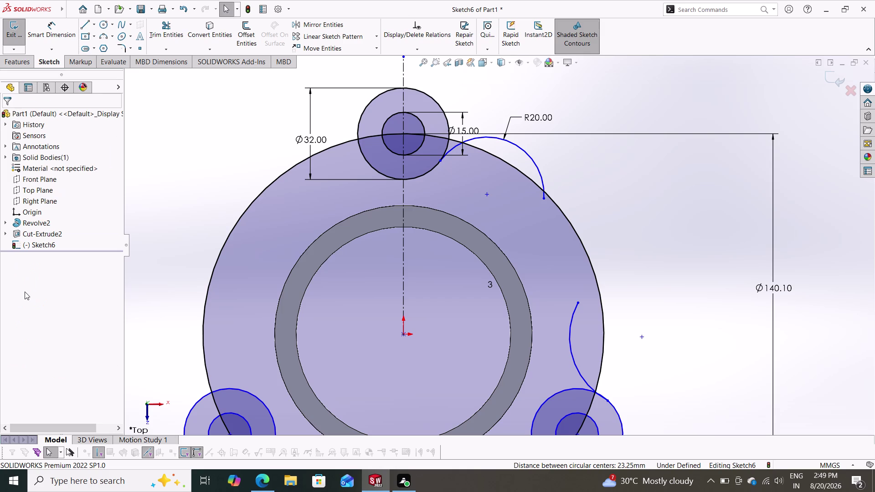
key(ctrl+z)
key(Escape)
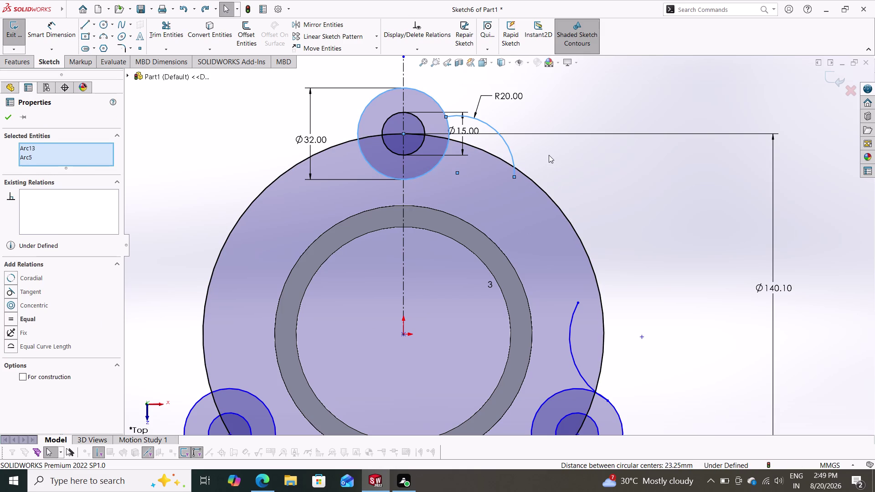
key(Escape)
click(508, 145)
Delete the R20 arc and sketch a new three-point arc down from the top lobe's edge.
key(Delete)
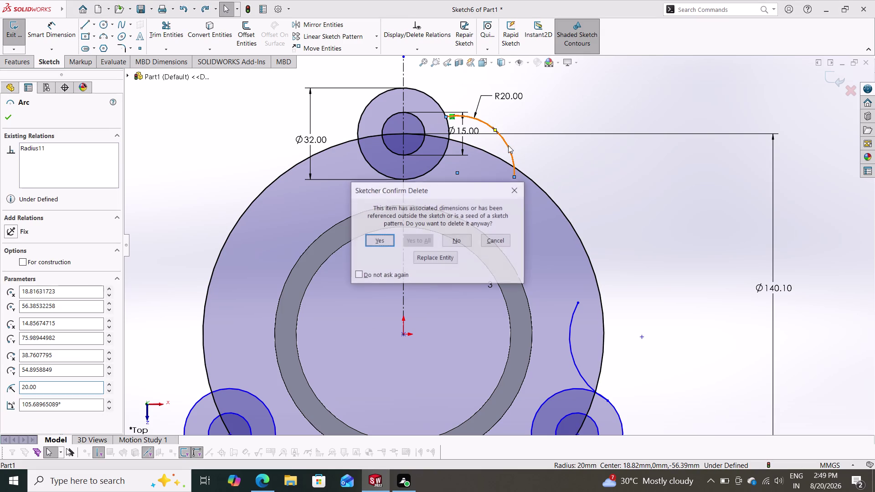
click(387, 236)
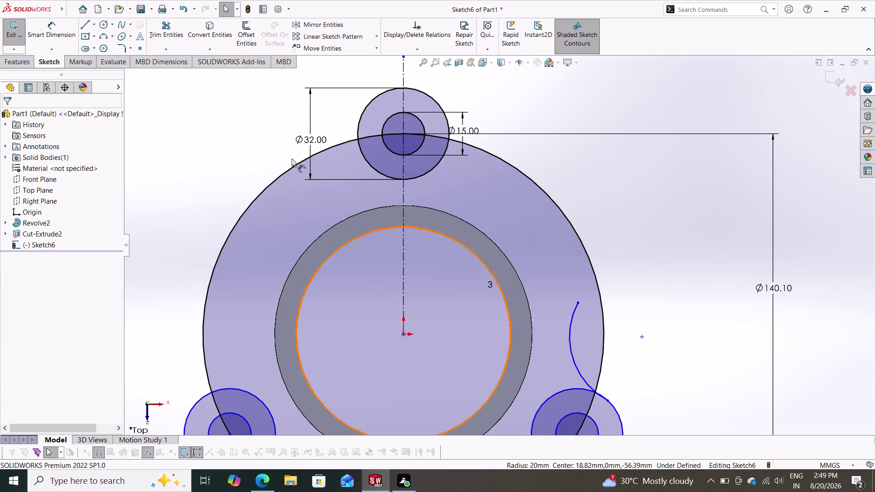
click(100, 34)
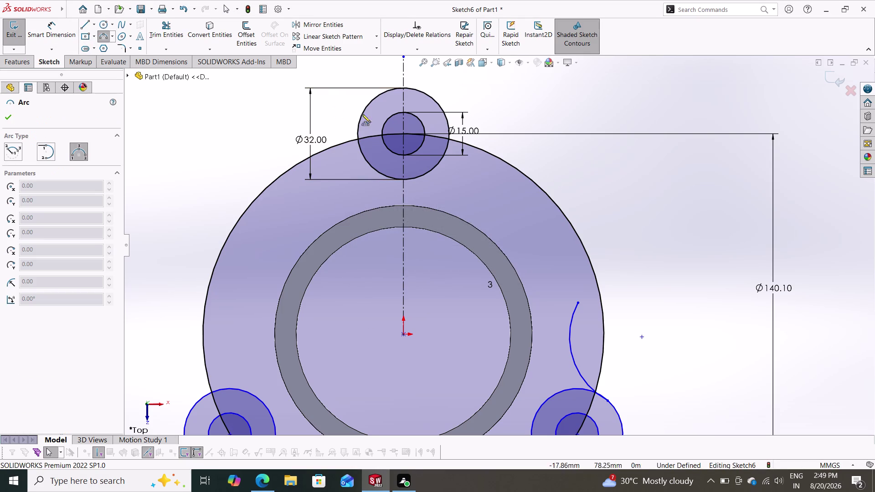
click(447, 121)
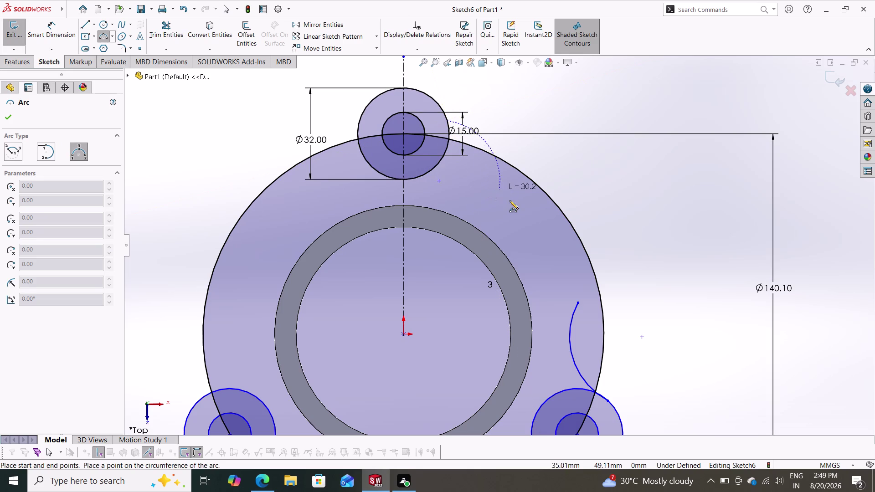
click(511, 202)
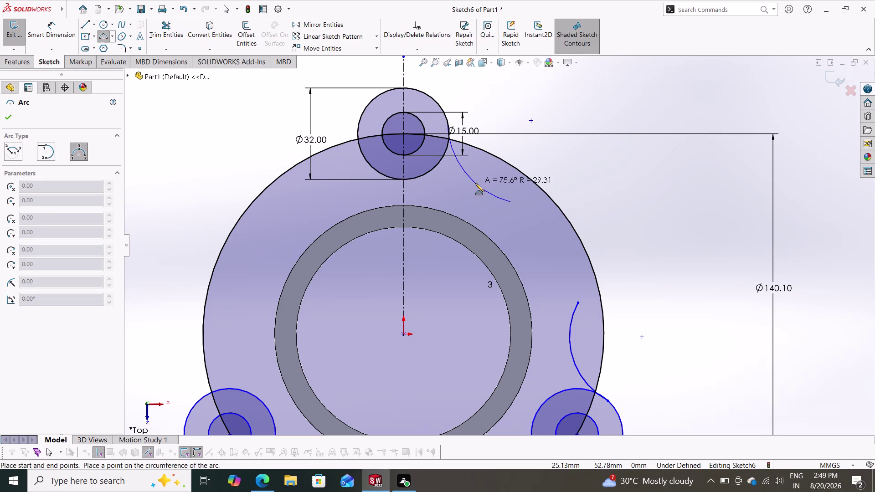
click(475, 183)
key(Escape)
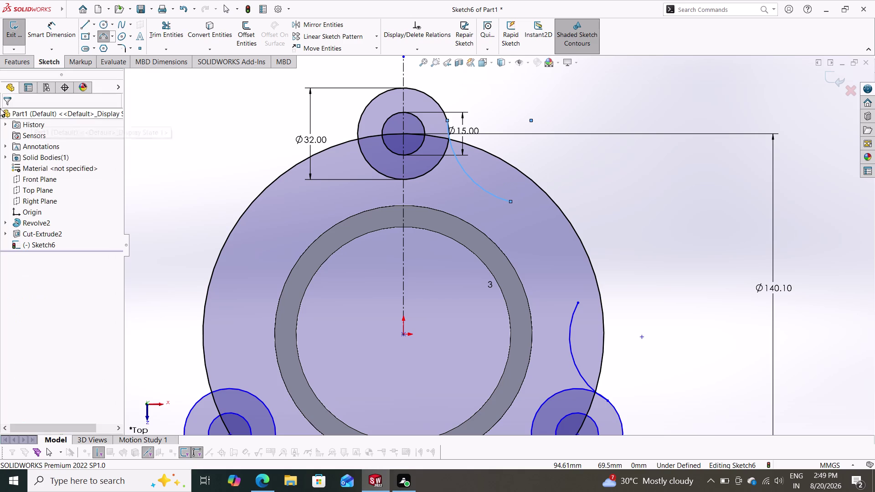
click(59, 29)
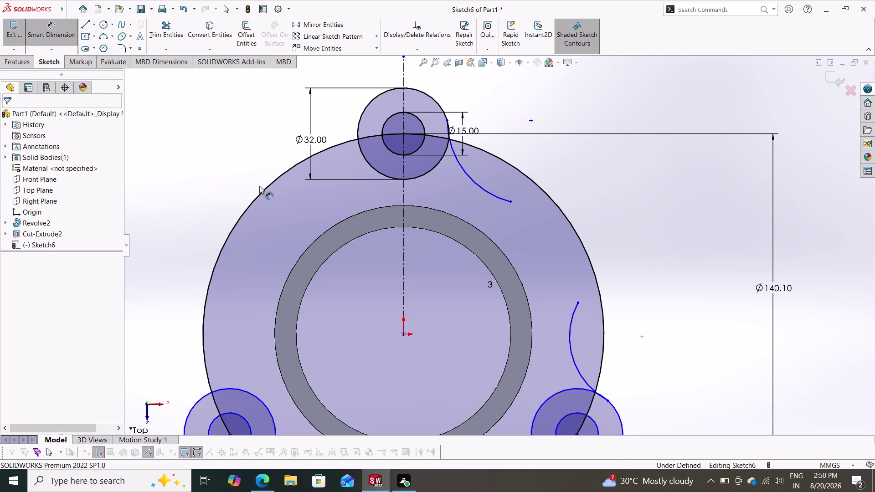
click(469, 174)
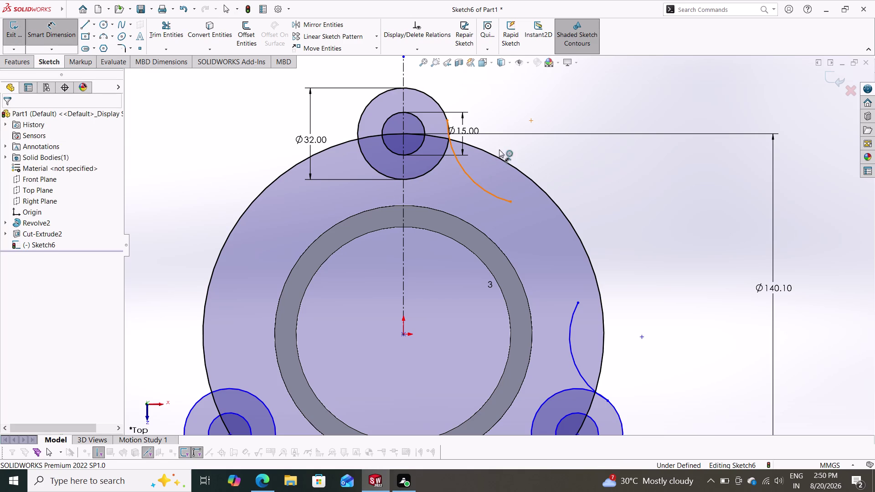
Dimension the new arc's radius to 20 mm.
click(492, 160)
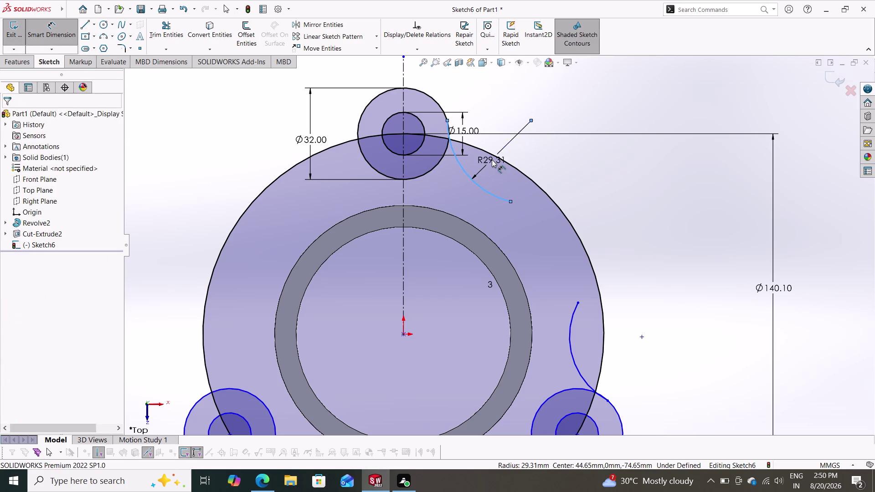
text(20)
key(Return)
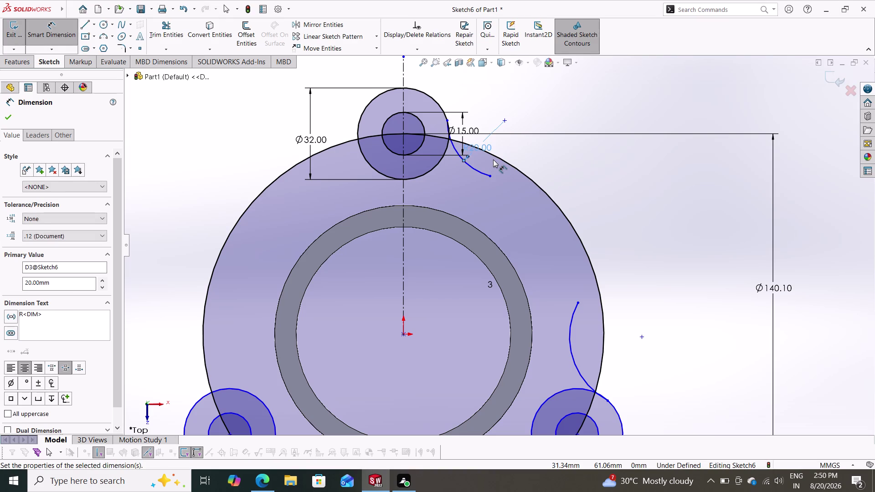
key(Escape)
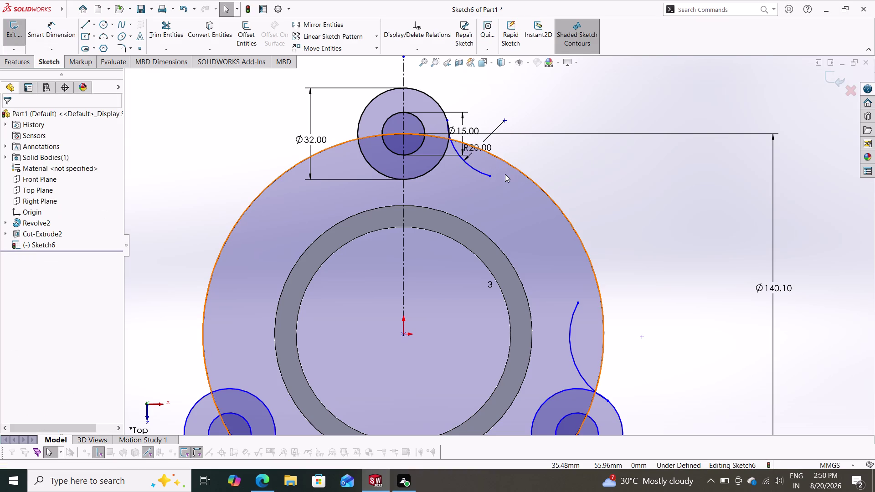
Make the R20 arc tangent to the top lobe's Ø32 circle.
scroll(down, 3)
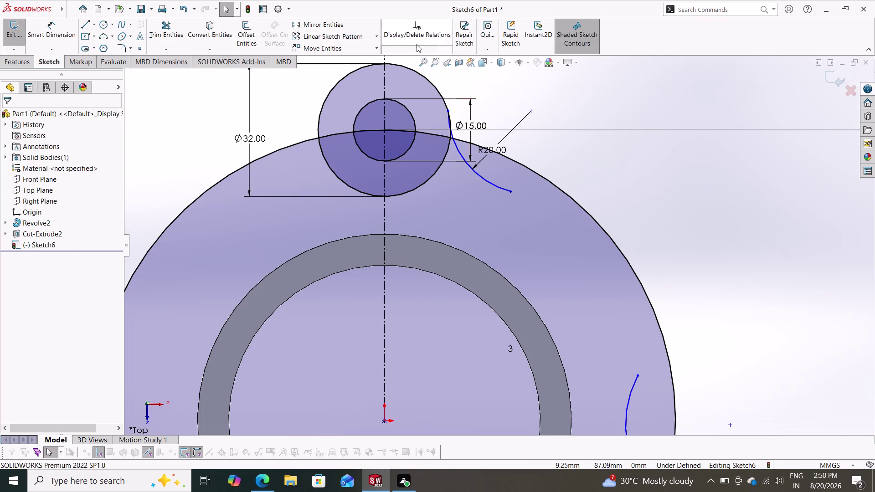
click(429, 79)
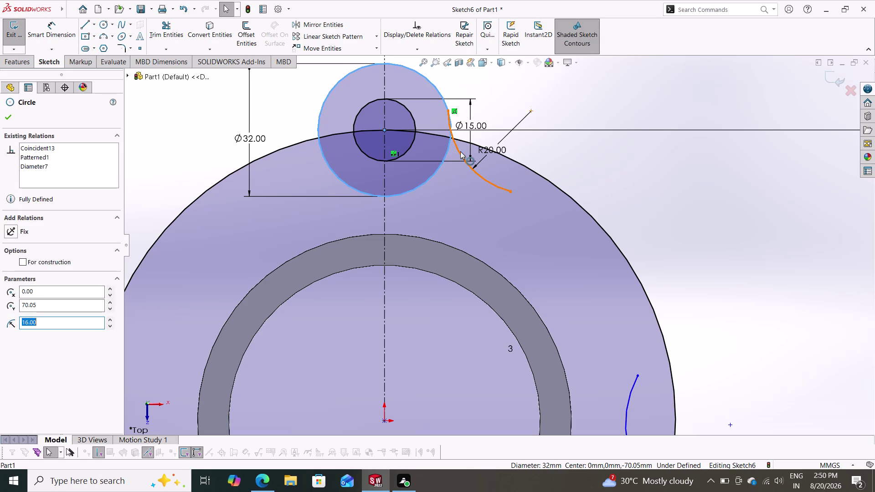
click(460, 151)
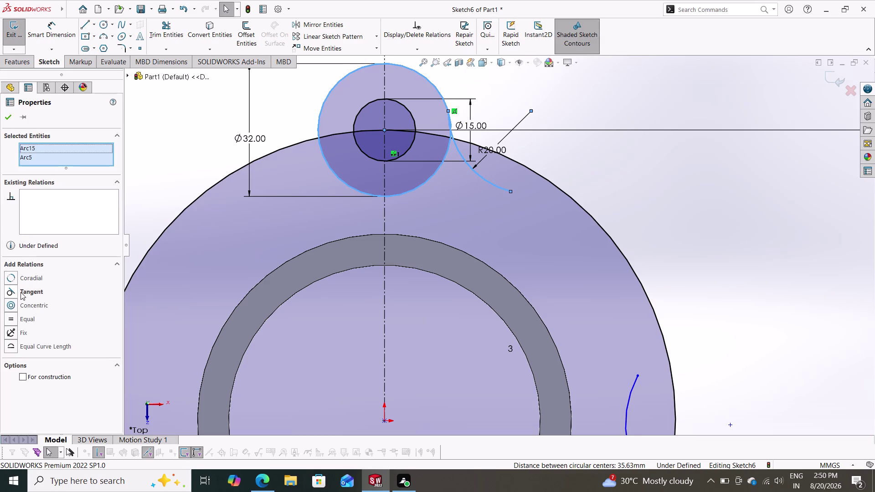
click(21, 292)
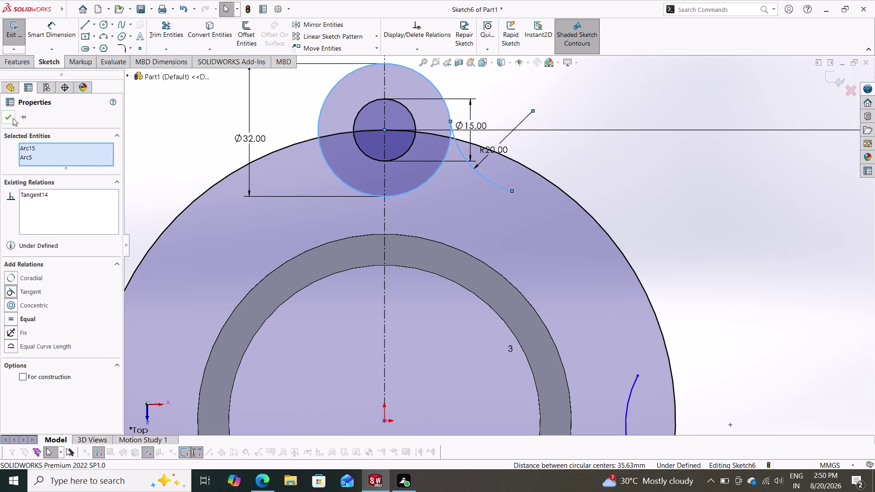
click(13, 118)
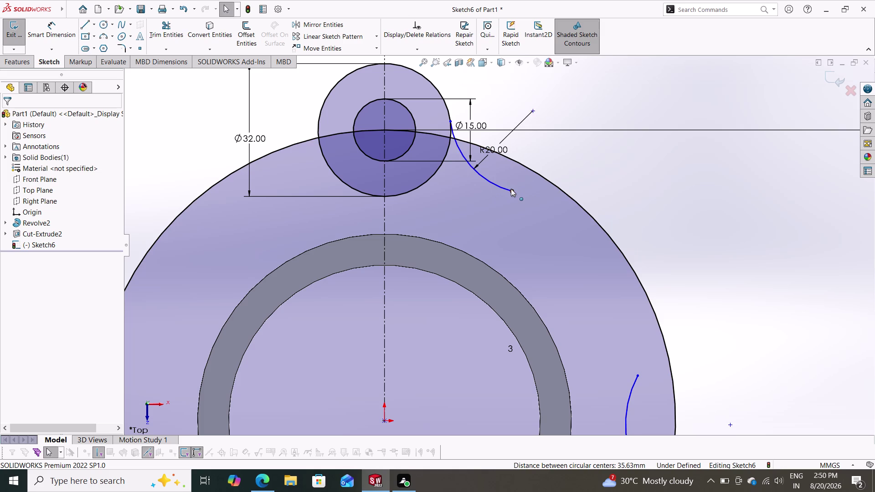
Drag the arc's free end onto the Ø140.10 flange circle.
drag(511, 188, 561, 188)
key(Escape)
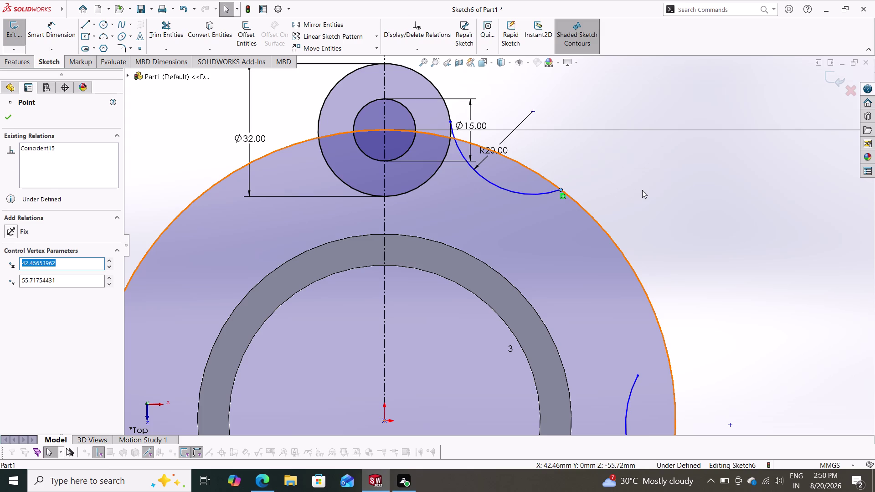
scroll(down, 3)
scroll(up, 3)
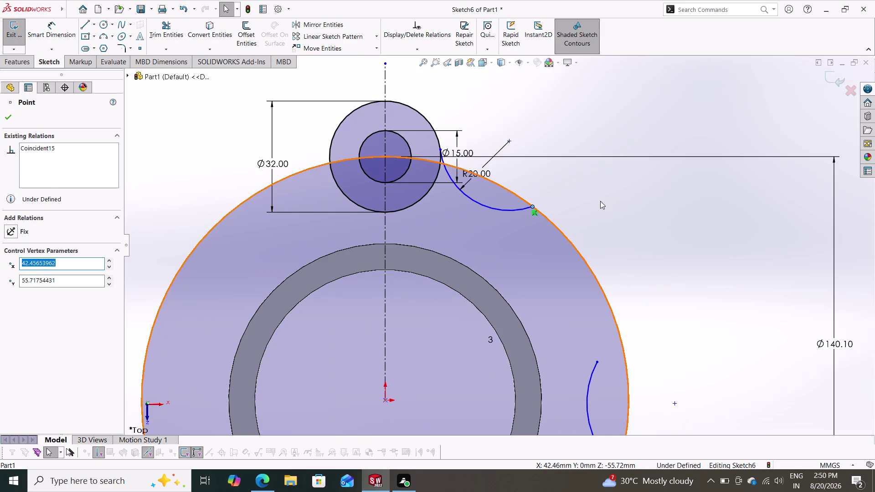
click(561, 232)
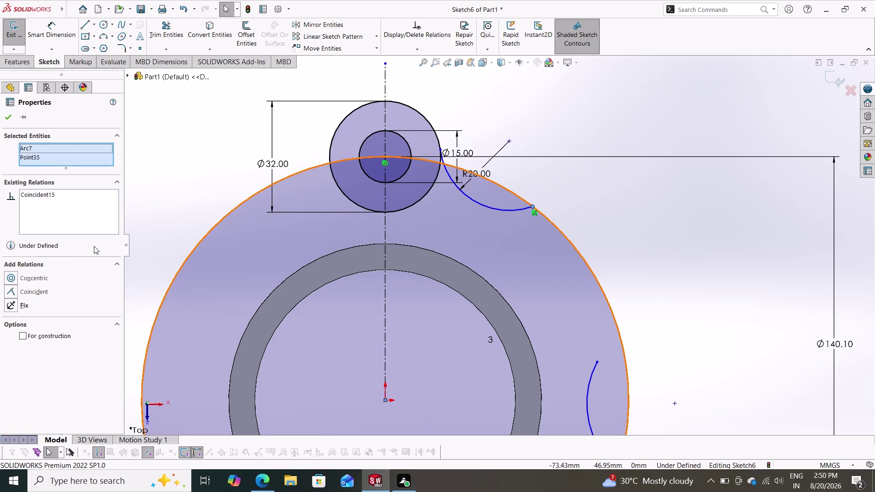
key(Escape)
key(Escape)
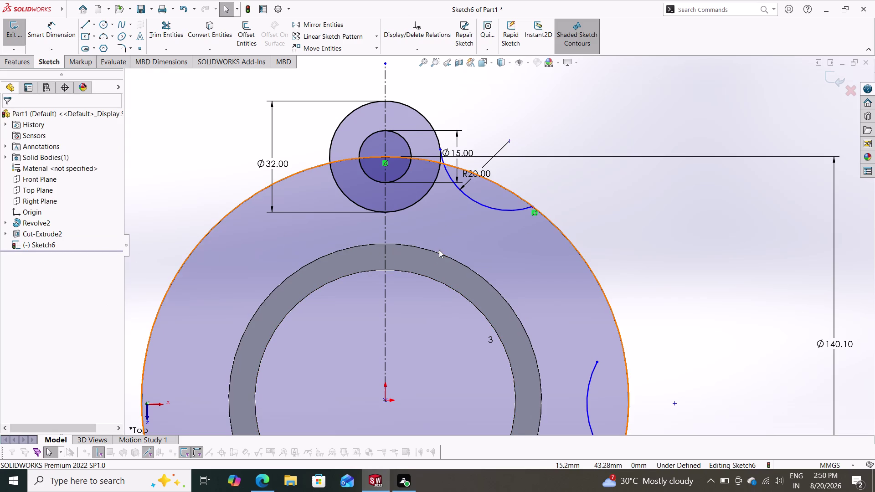
Make the R20 arc tangent to the Ø140.10 flange circle.
click(512, 212)
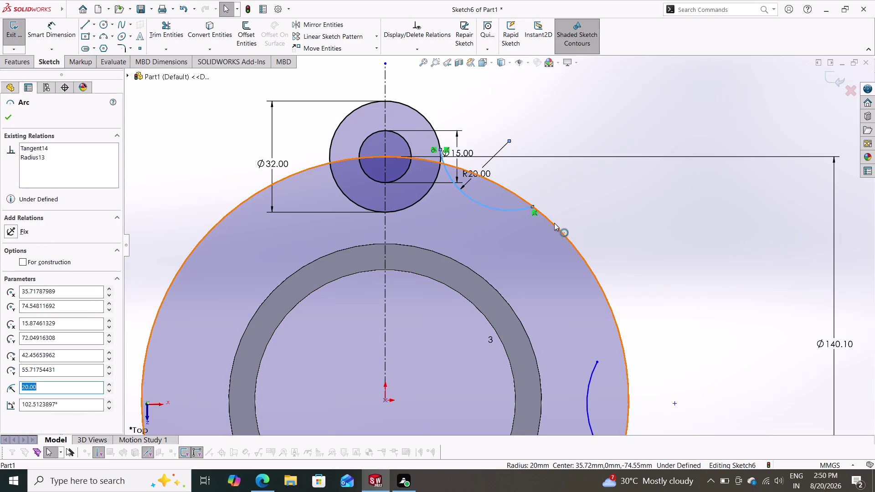
click(554, 223)
click(36, 291)
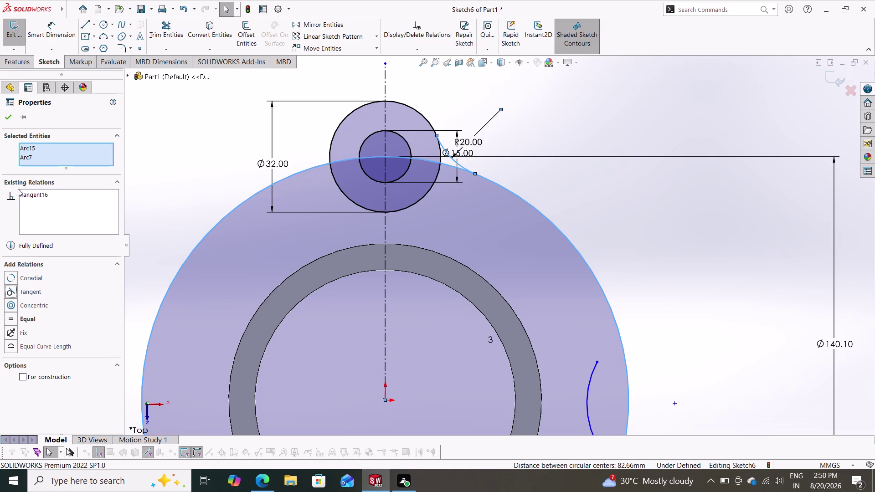
click(13, 117)
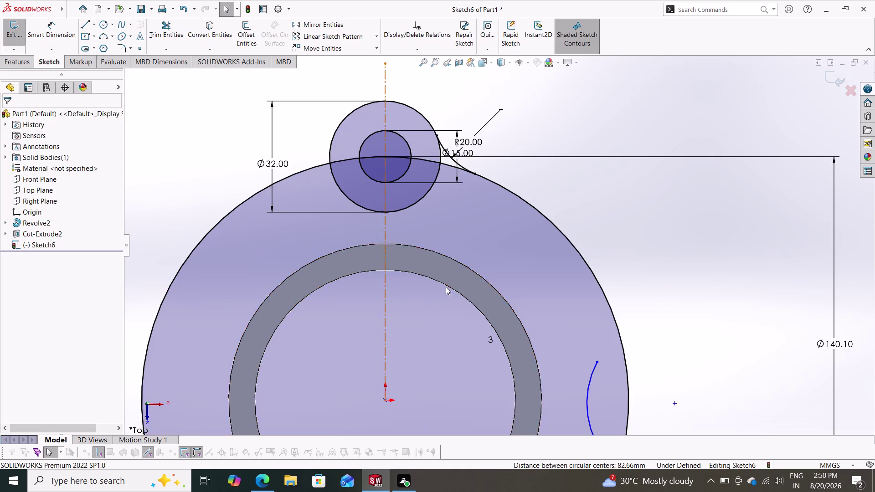
key(Escape)
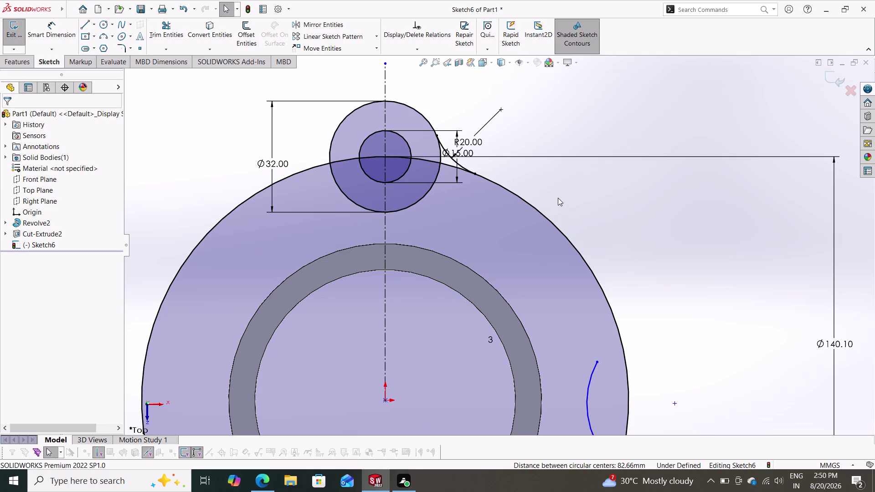
scroll(down, 3)
scroll(up, 3)
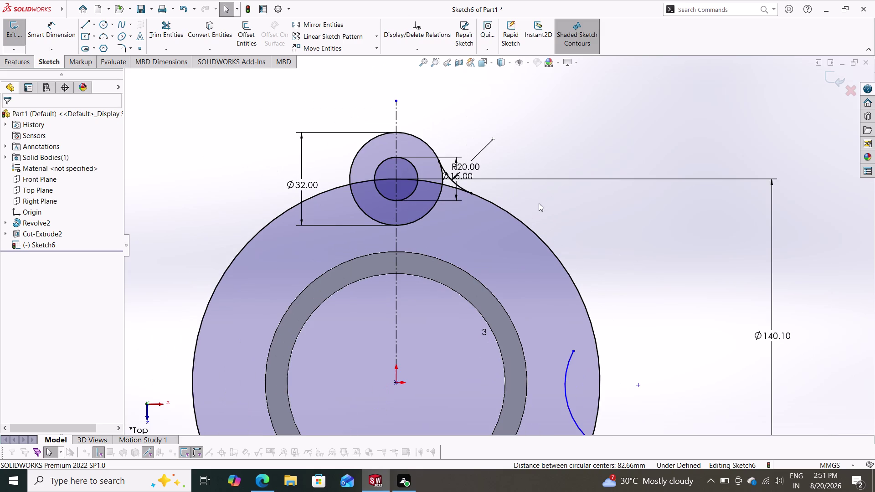
scroll(up, 3)
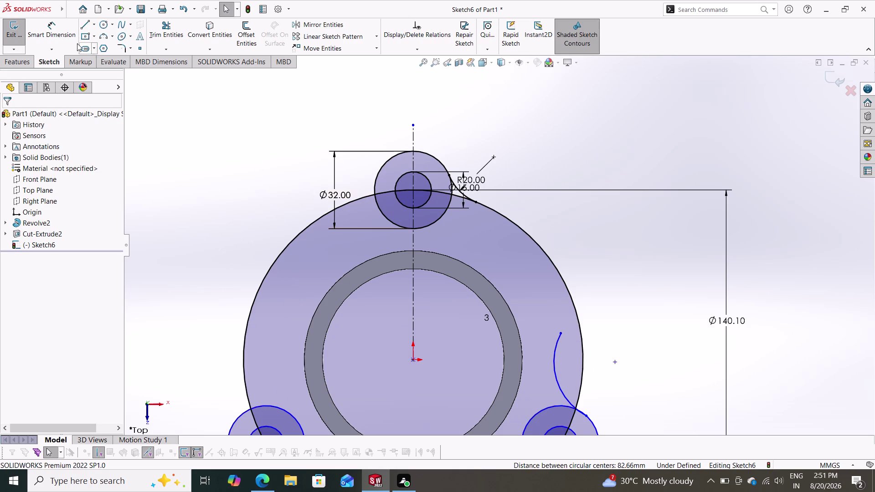
click(62, 25)
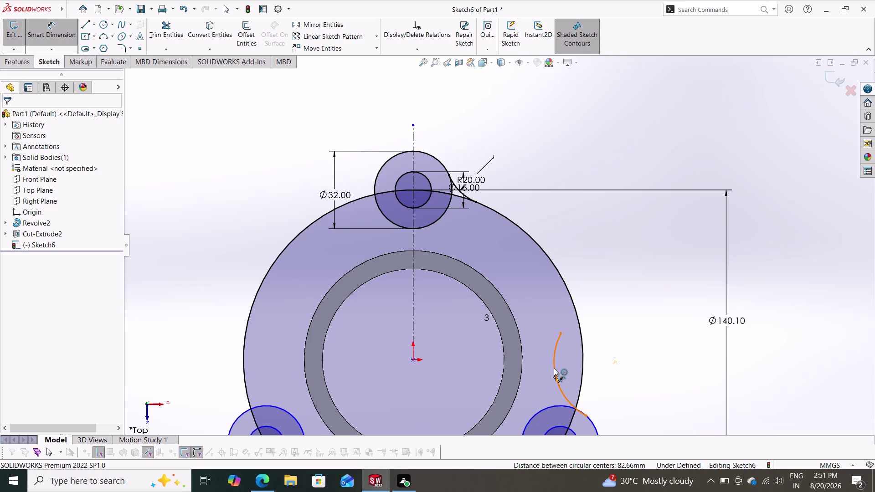
Cancel the dimensioning and delete the selected sketch entity.
key(Escape)
key(Escape)
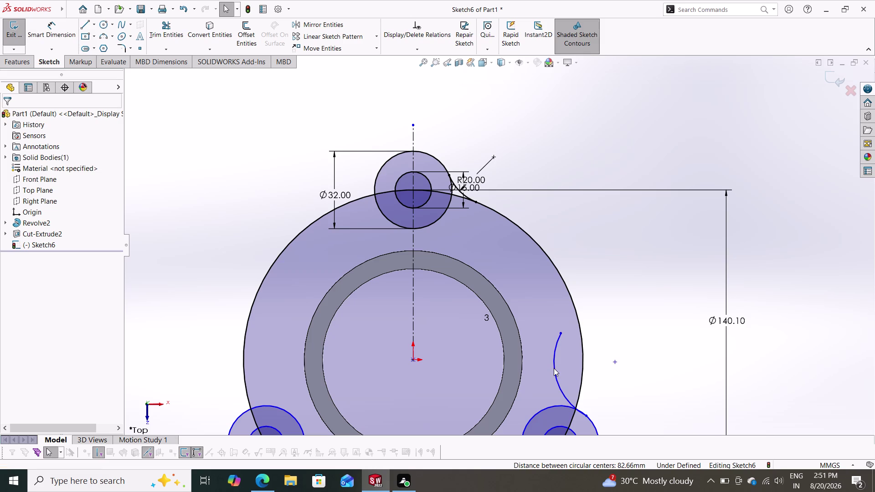
click(553, 368)
key(Delete)
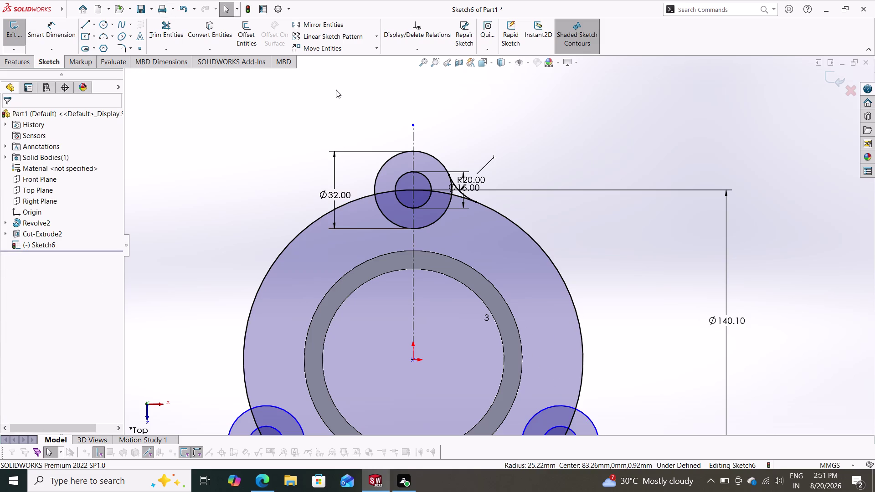
Mirror the R20 arc Arc15 about the vertical centerline Line2.
click(319, 24)
scroll(down, 3)
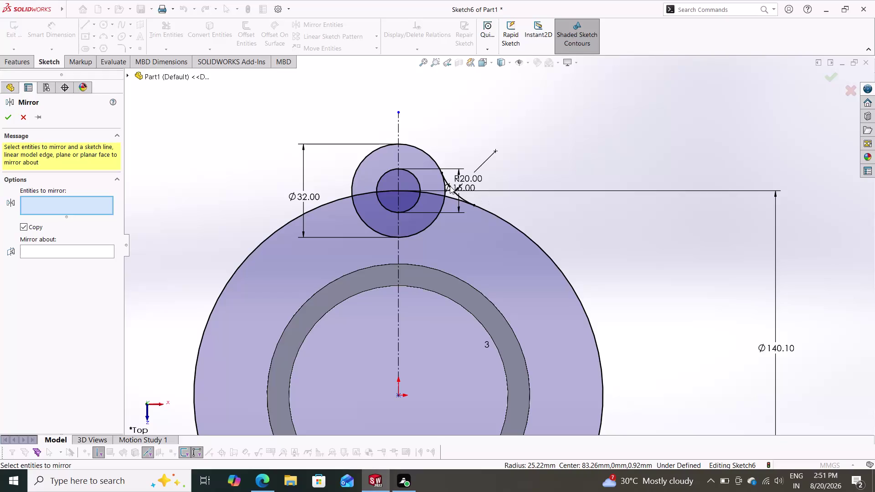
click(453, 189)
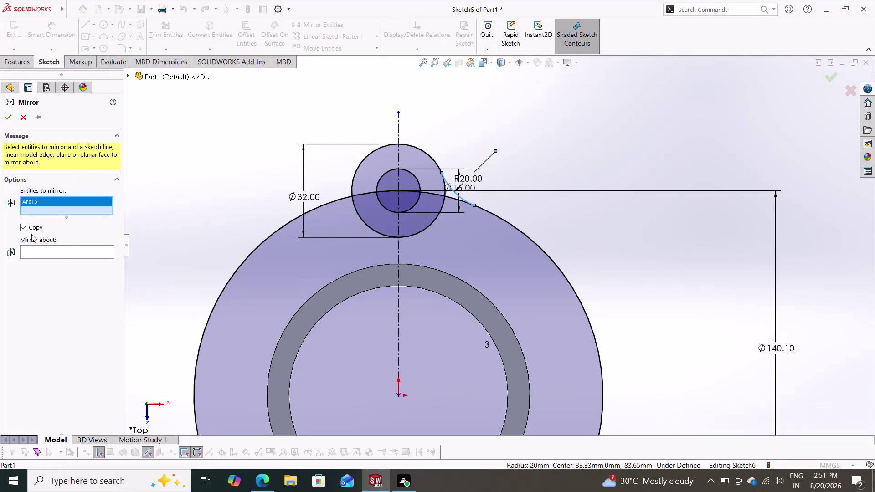
click(34, 248)
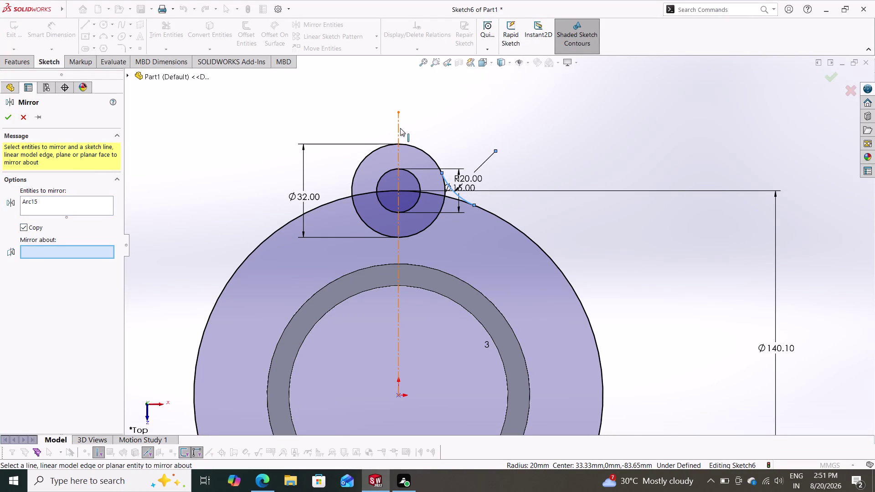
click(398, 128)
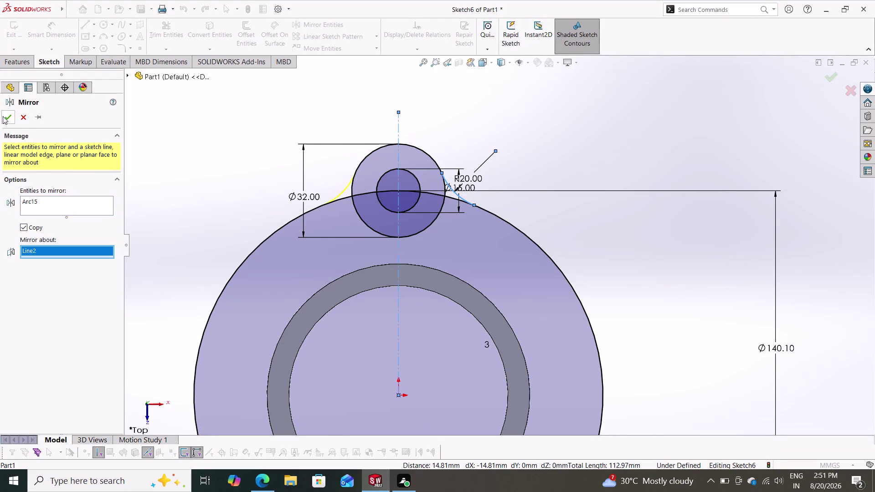
click(3, 116)
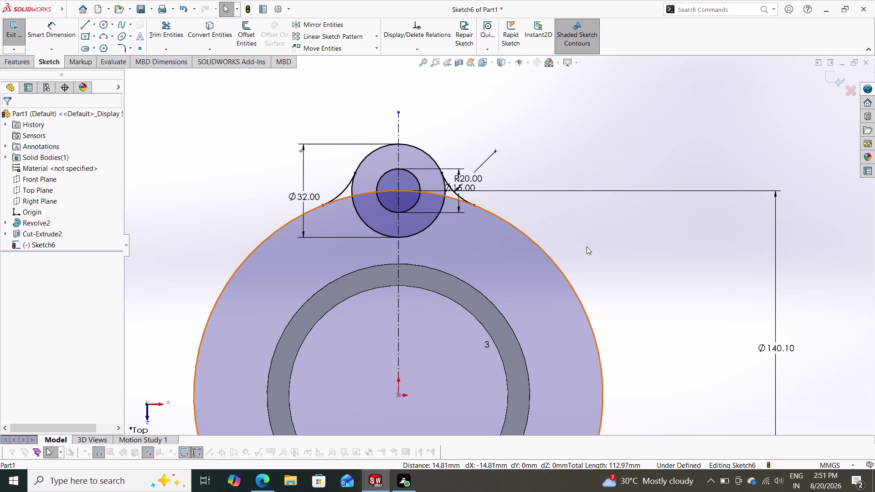
scroll(down, 3)
scroll(up, 3)
scroll(up, 3)
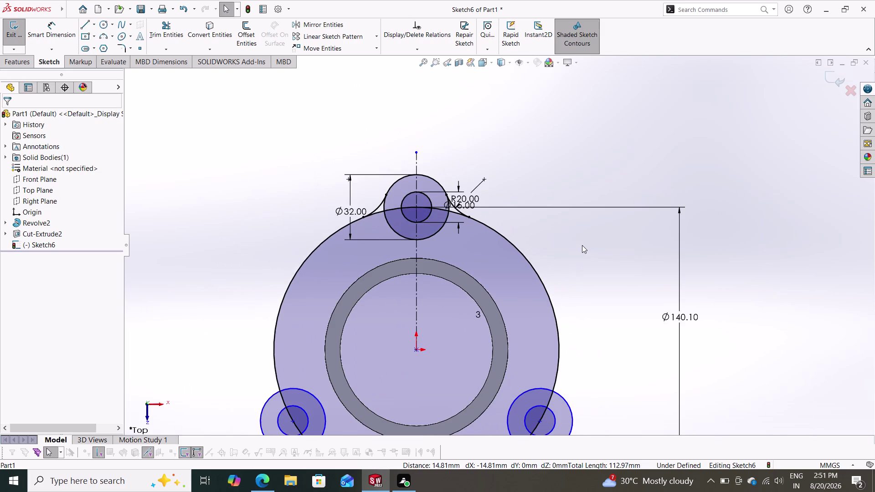
scroll(up, 3)
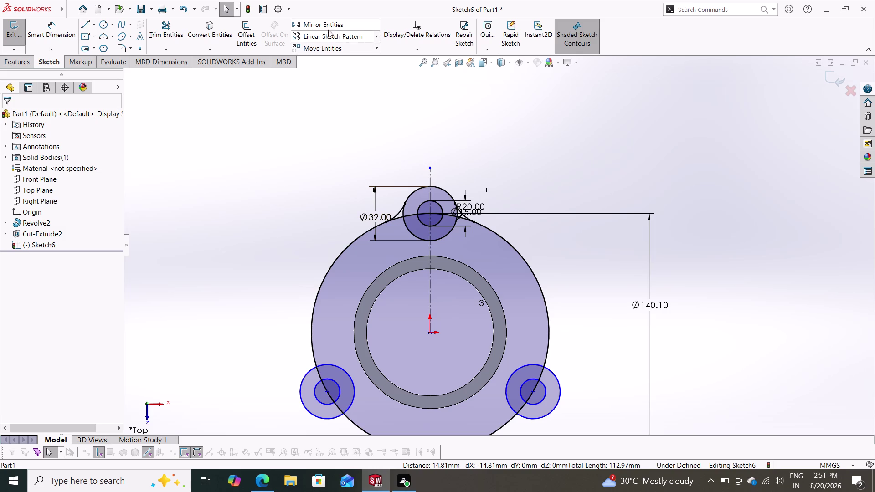
Start a circular sketch pattern with the left and right R20 fillet arcs selected.
click(349, 35)
click(366, 37)
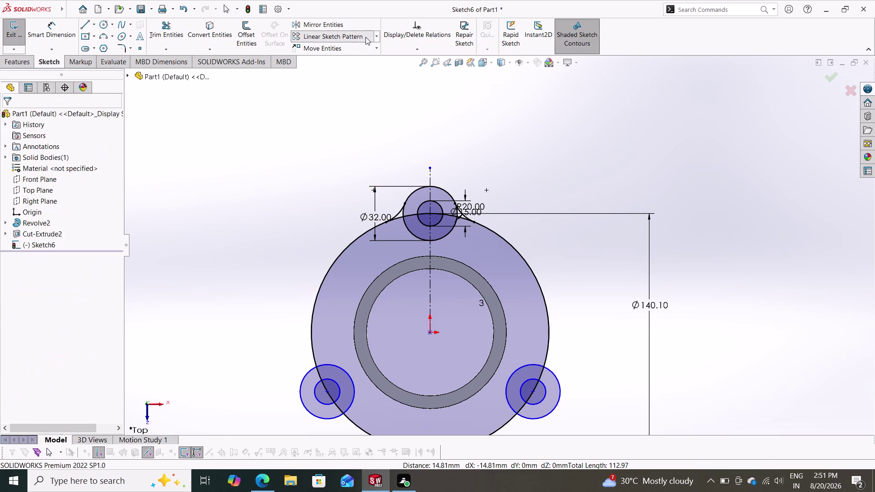
click(375, 36)
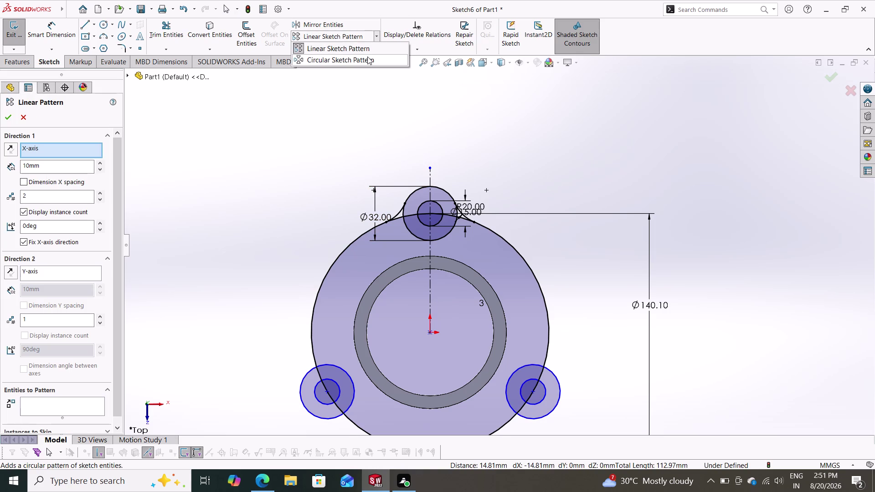
click(367, 57)
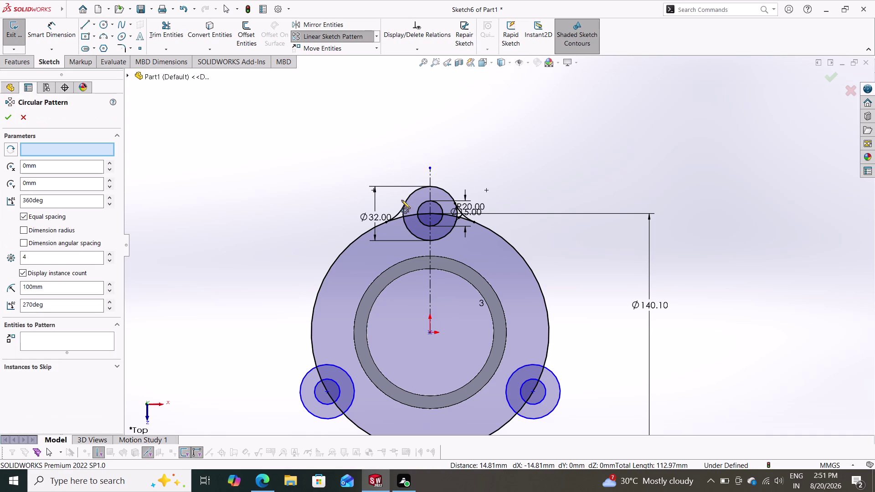
click(395, 214)
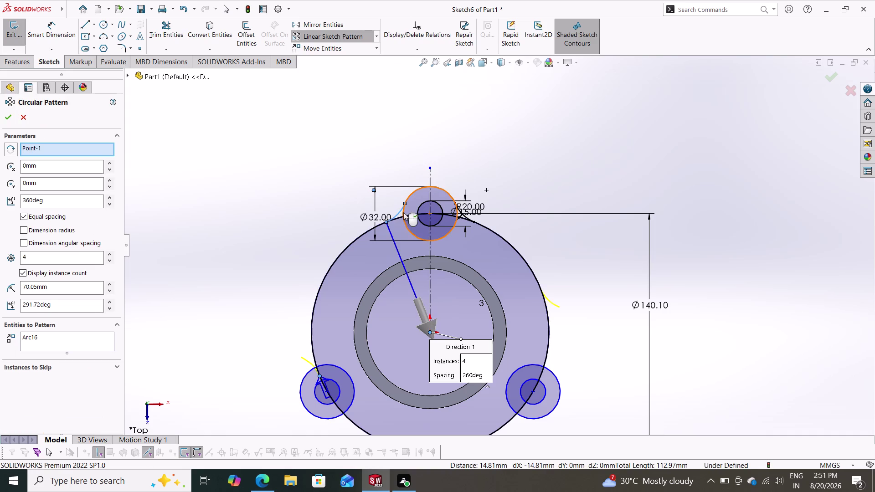
scroll(down, 3)
click(464, 218)
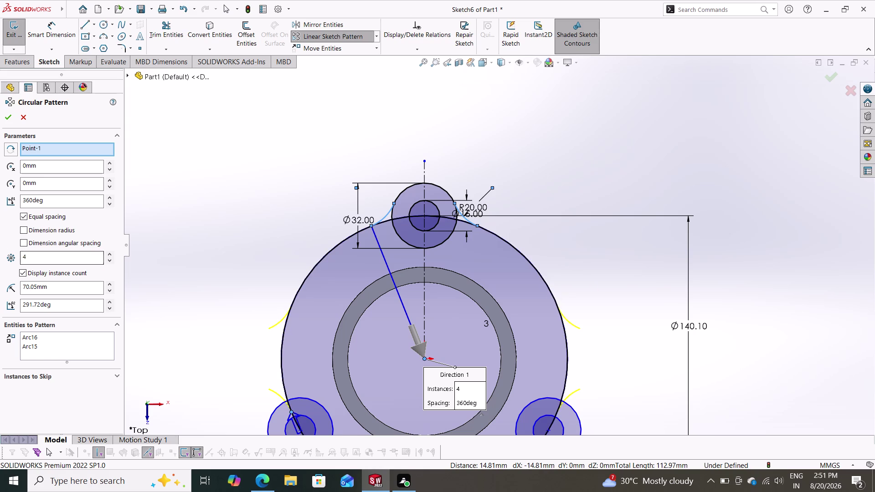
Set the circular pattern to 3 equally spaced instances over 360° and confirm it.
drag(50, 257, 0, 246)
key(3)
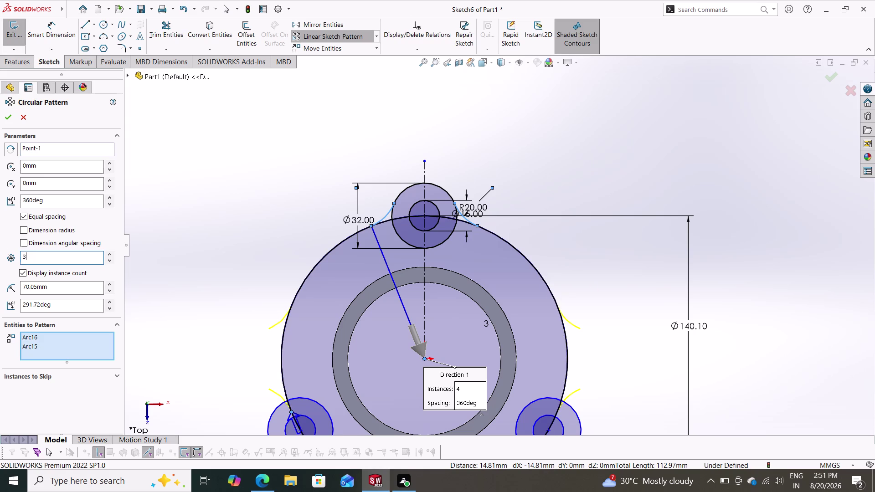
key(Return)
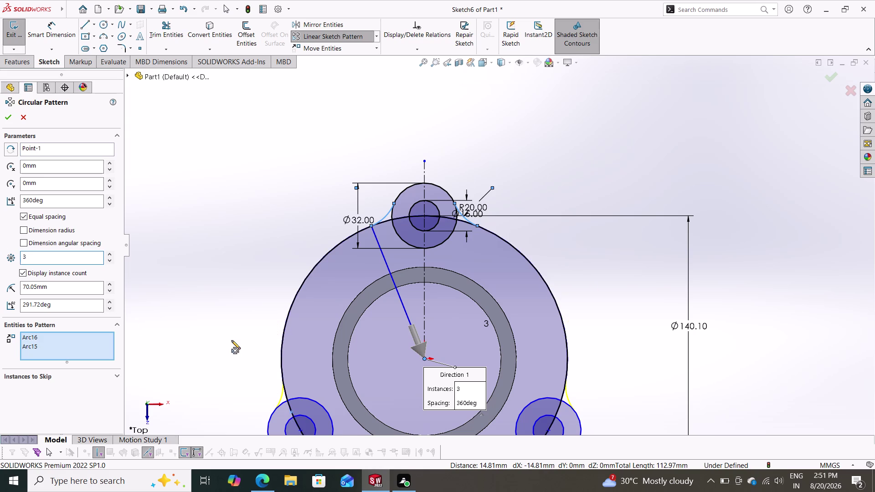
scroll(up, 3)
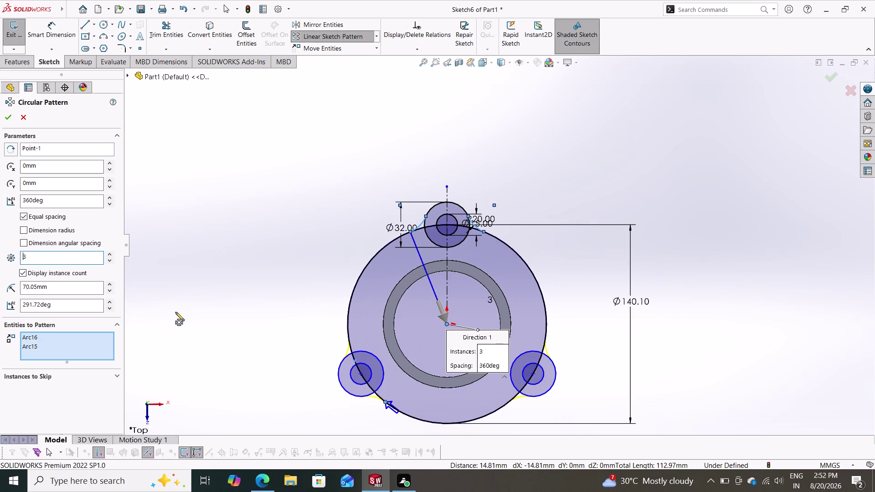
click(4, 115)
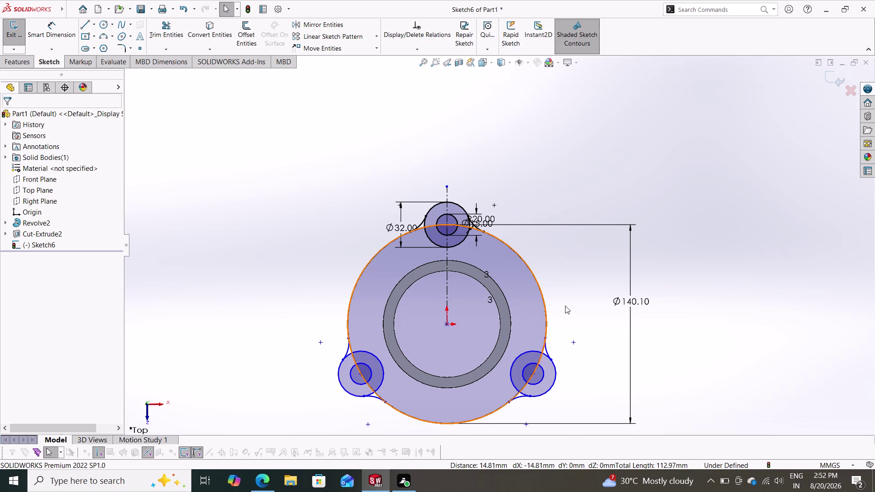
scroll(down, 3)
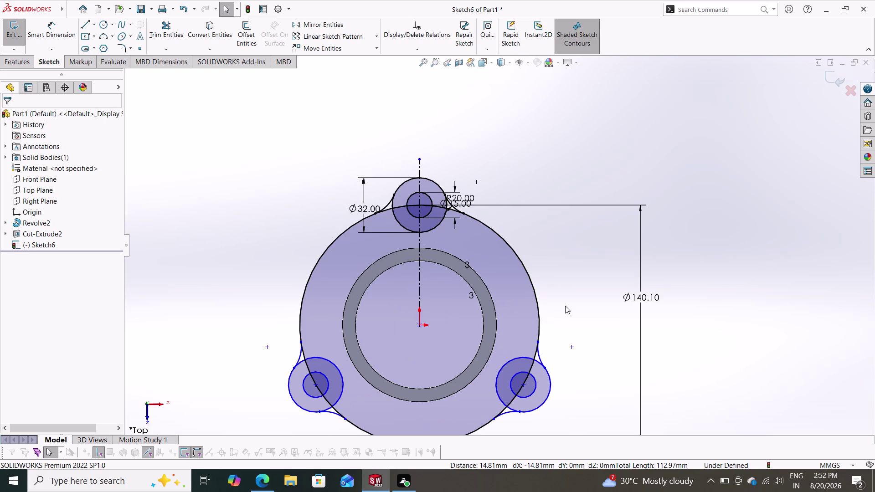
scroll(up, 3)
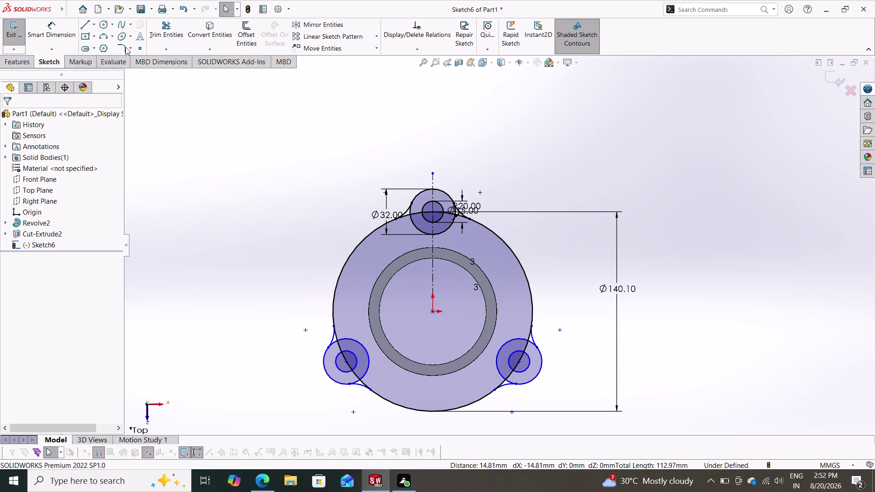
click(172, 27)
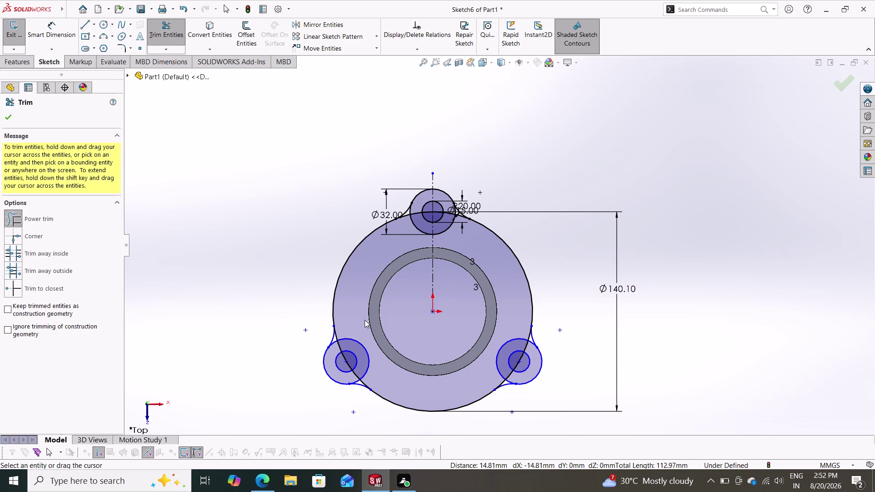
Power-trim the overlapping circle segments and lobe arcs around the bottom-left lobe.
drag(356, 326, 357, 350)
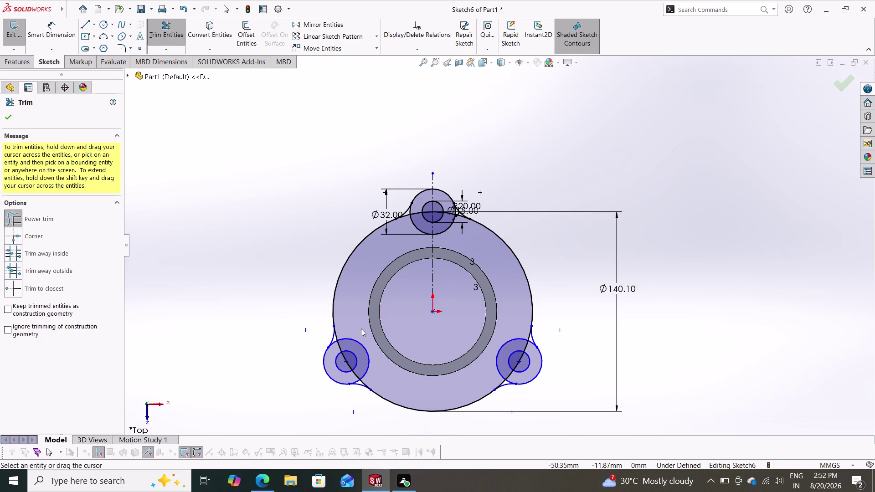
drag(361, 328, 365, 353)
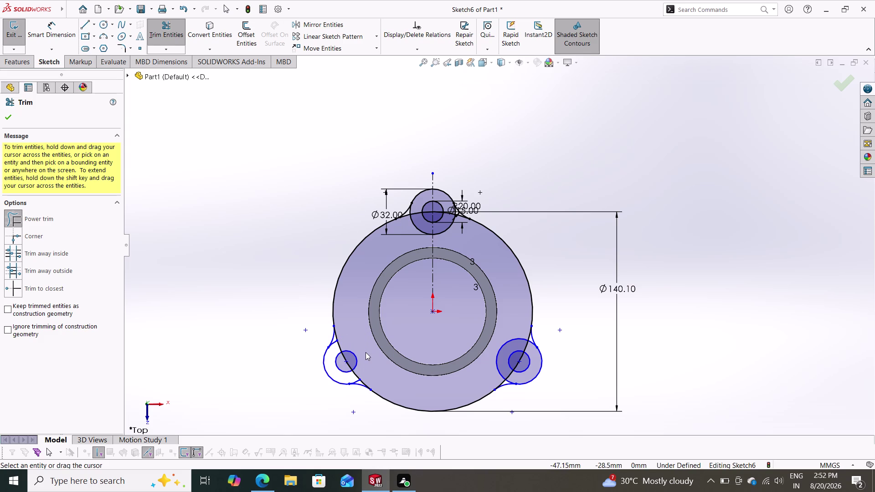
scroll(down, 3)
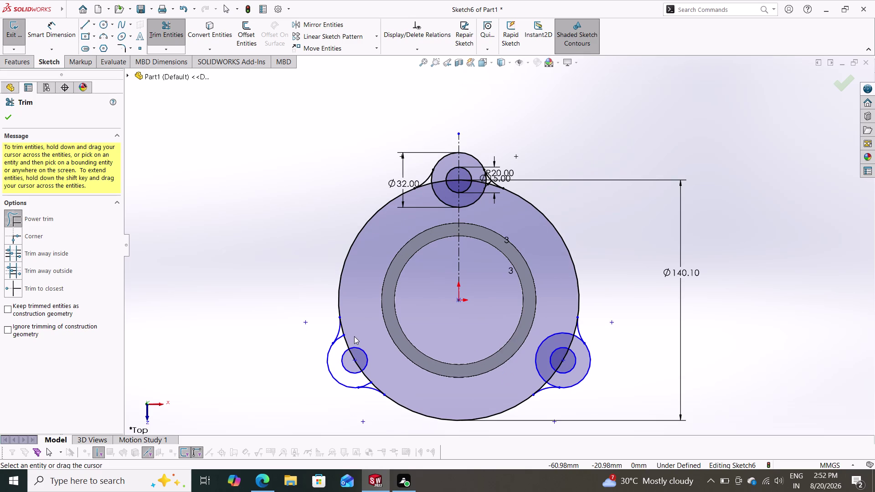
drag(357, 334, 340, 344)
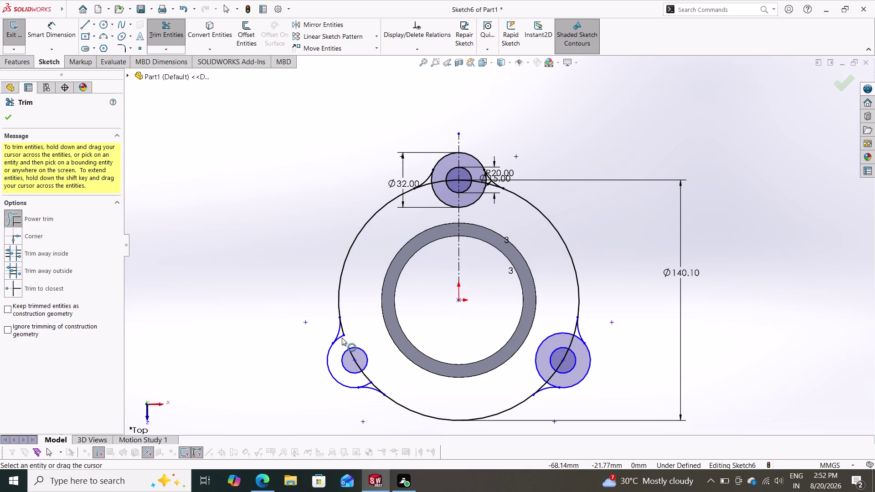
scroll(down, 3)
drag(364, 313, 355, 317)
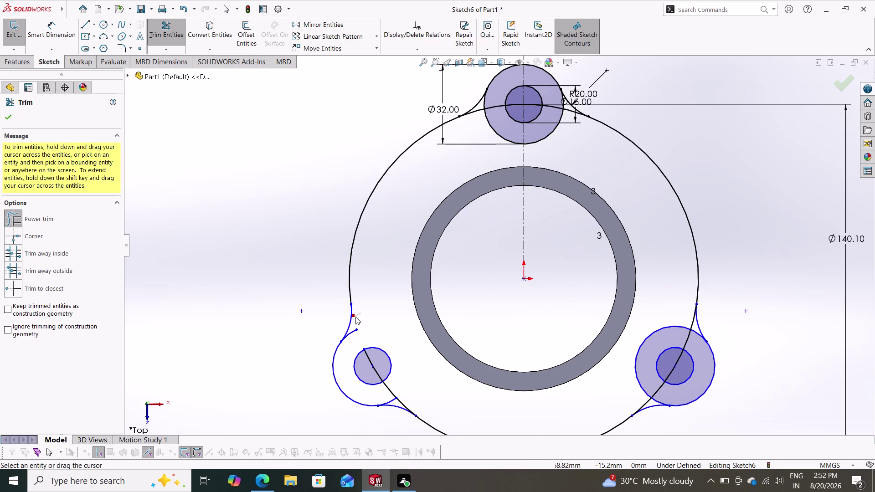
drag(355, 316, 357, 316)
scroll(up, 3)
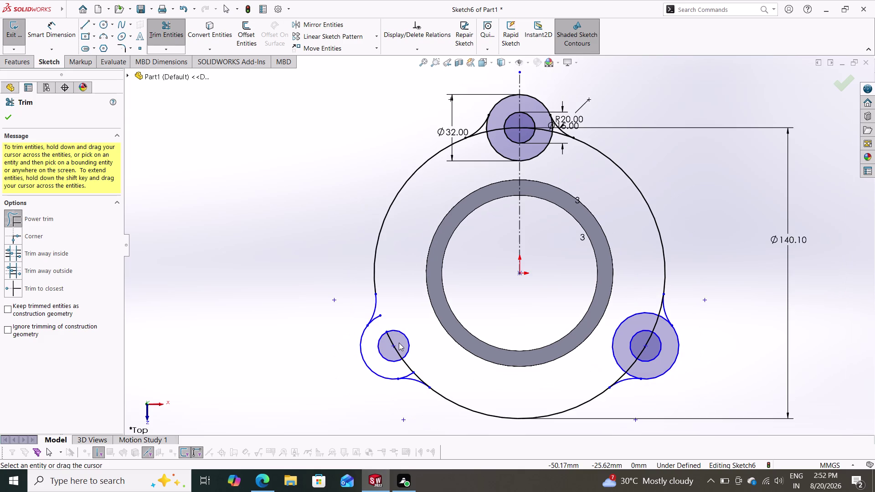
scroll(up, 3)
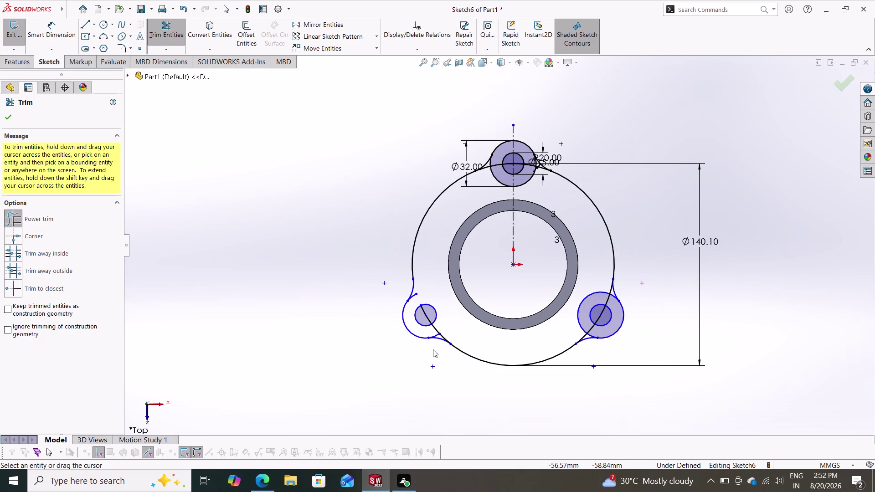
scroll(down, 3)
scroll(down, 3)
drag(456, 283, 434, 300)
scroll(up, 3)
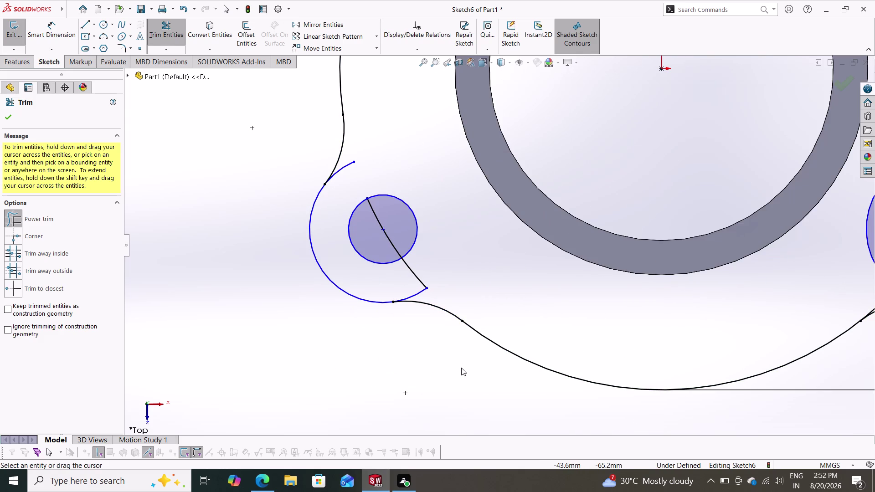
scroll(up, 3)
scroll(up, 3)
scroll(up, 3)
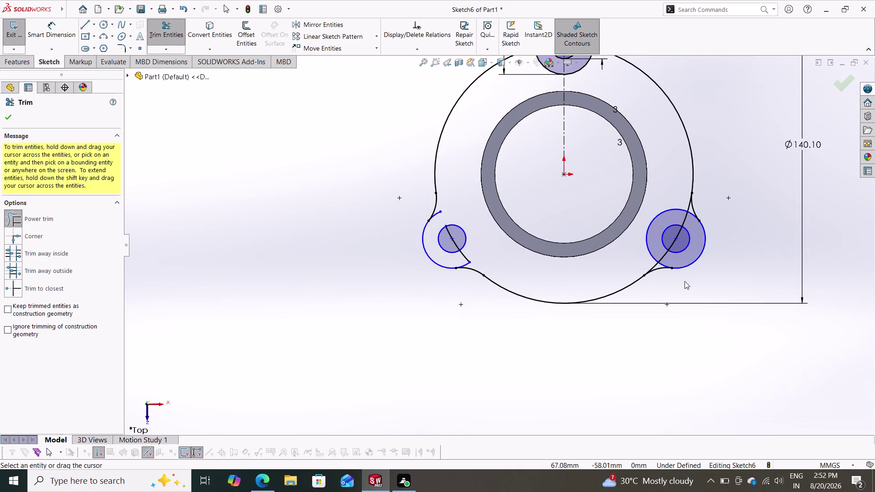
Power-trim the inner and outer circle overlaps at the bottom-right lobe into a smooth outline.
drag(625, 250, 655, 233)
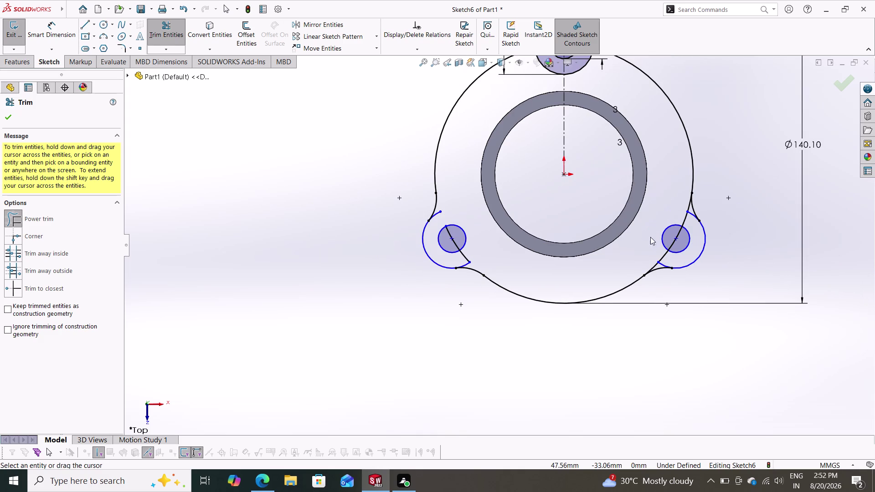
drag(647, 247, 665, 258)
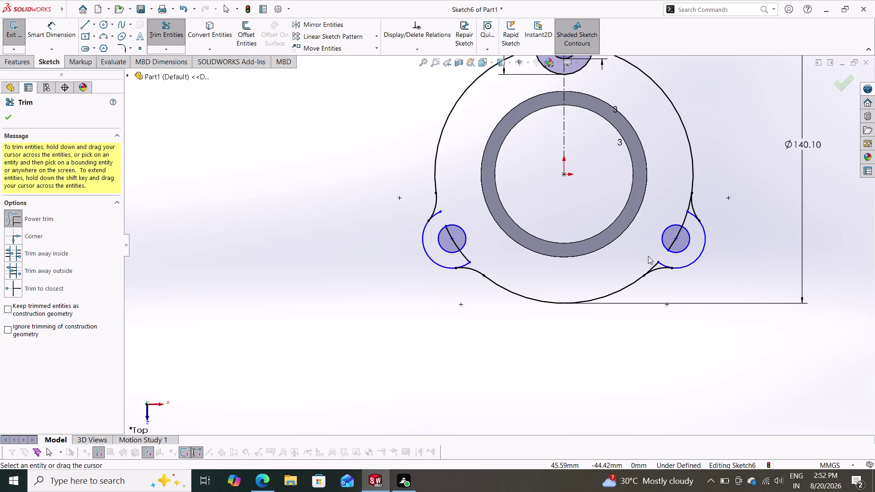
drag(644, 259, 648, 261)
drag(648, 261, 654, 263)
drag(653, 263, 658, 263)
drag(658, 263, 665, 260)
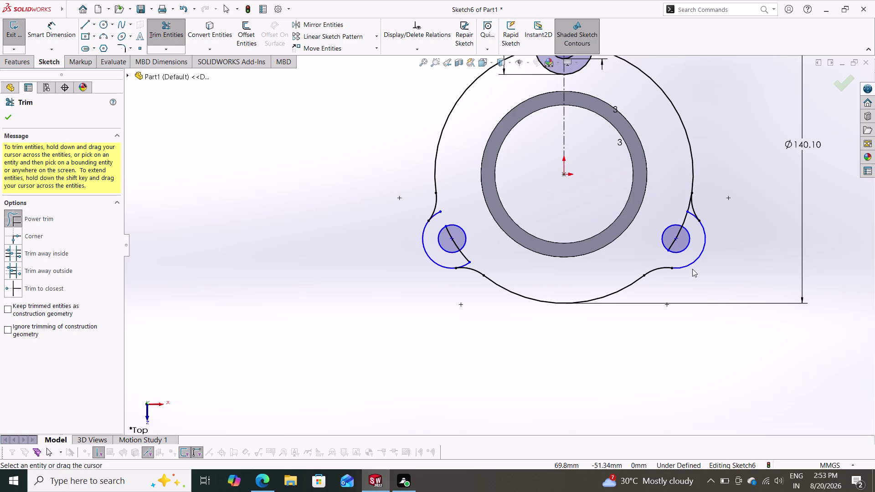
drag(693, 222, 678, 214)
drag(675, 229, 679, 235)
drag(690, 218, 688, 194)
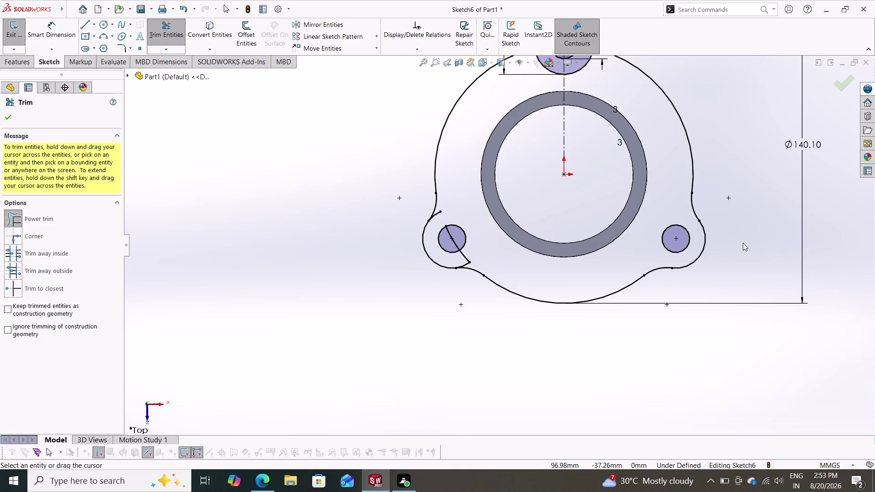
Trim the overlapping circle segments inside the top lobe and at its left fillet.
scroll(down, 3)
scroll(up, 3)
scroll(up, 3)
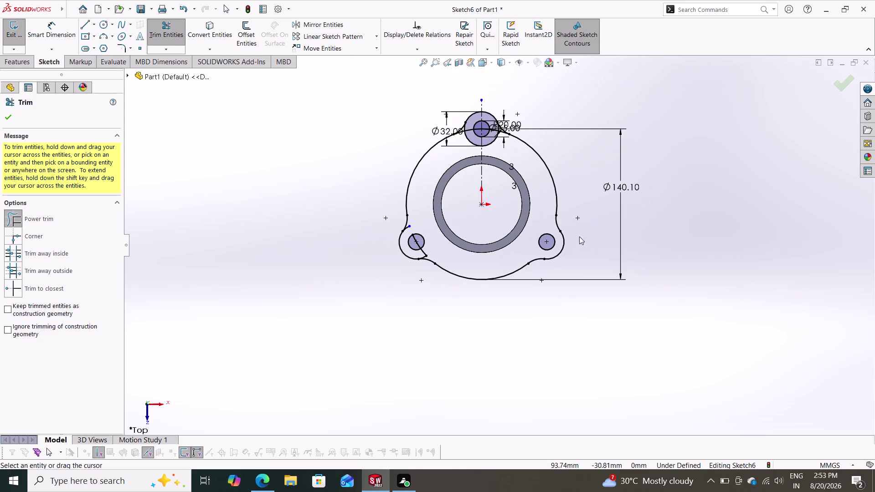
scroll(down, 3)
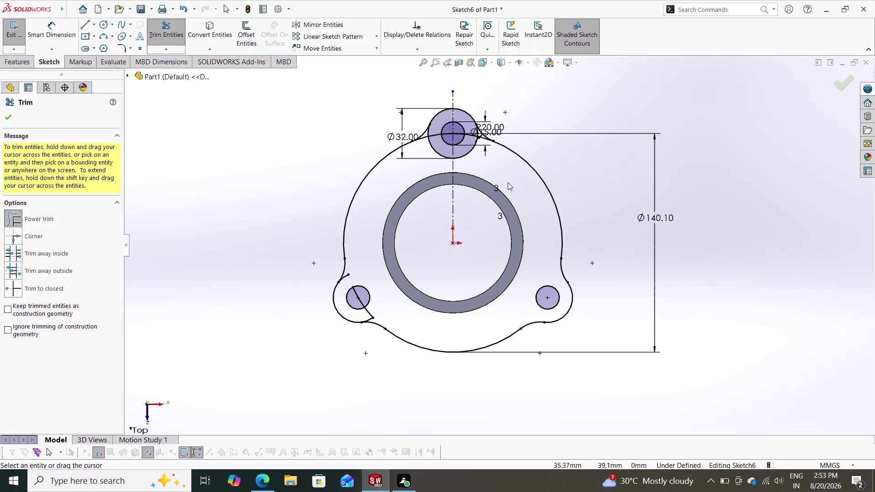
scroll(down, 3)
drag(471, 165, 460, 152)
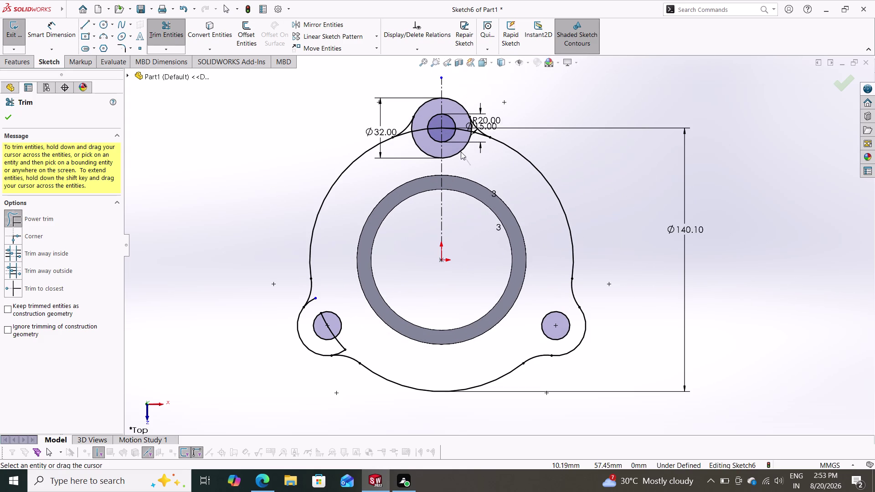
drag(460, 152, 421, 150)
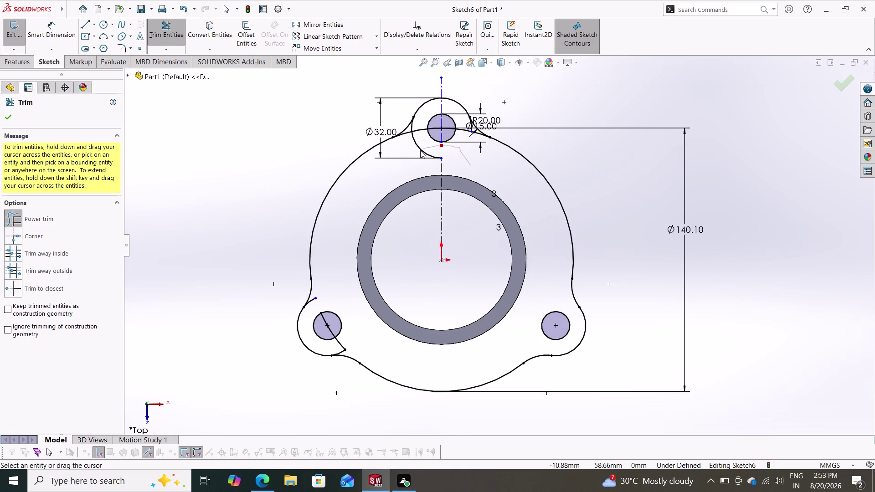
drag(422, 150, 414, 154)
drag(405, 151, 405, 142)
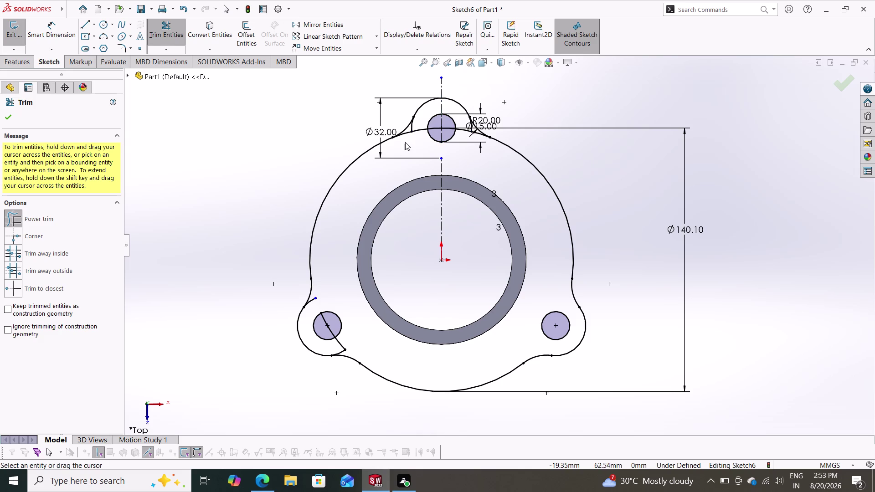
drag(405, 142, 420, 139)
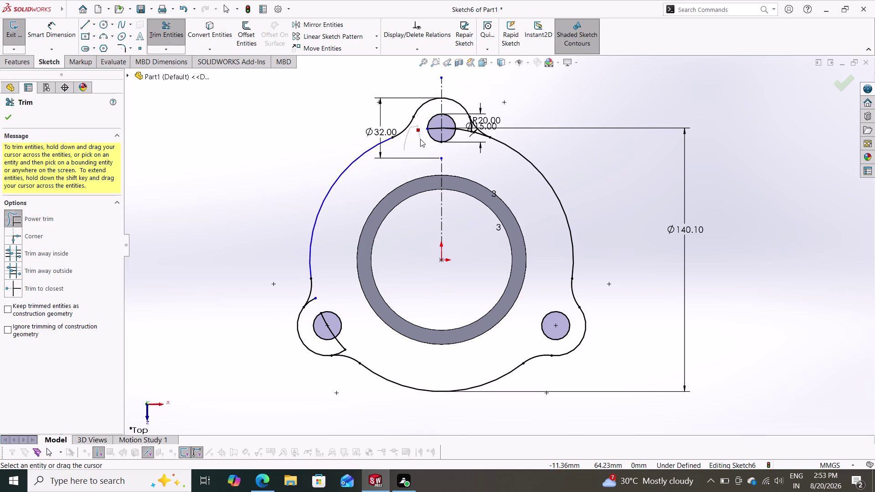
drag(420, 139, 423, 141)
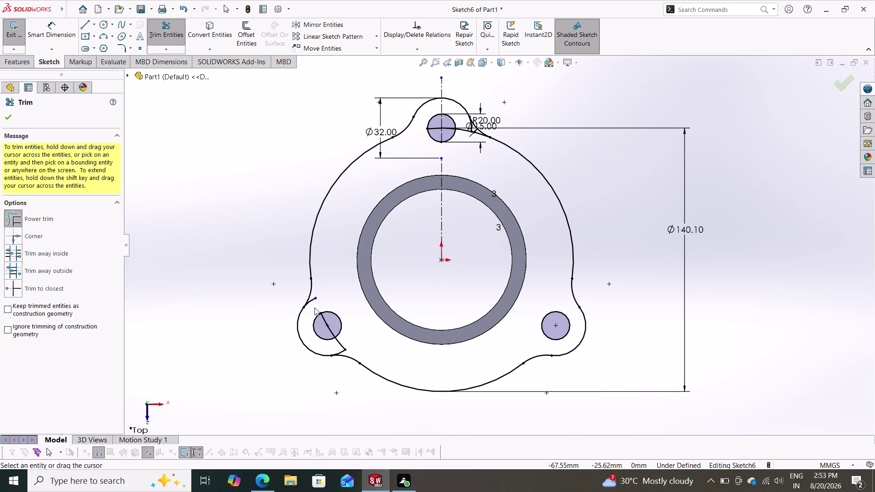
Trim the bottom-left lobe's leftover arc and the top-right fillet overlap, closing the outline.
drag(321, 287, 315, 302)
drag(316, 302, 311, 296)
click(337, 348)
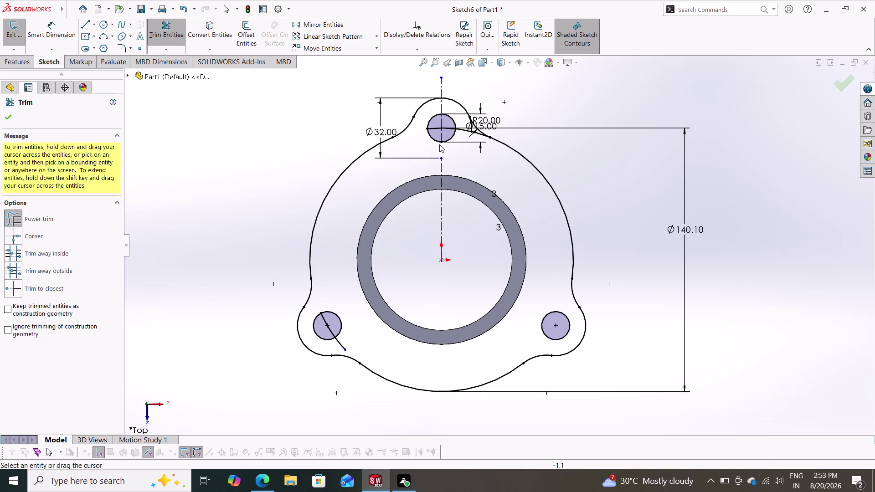
scroll(down, 3)
scroll(down, 3)
scroll(down, 3)
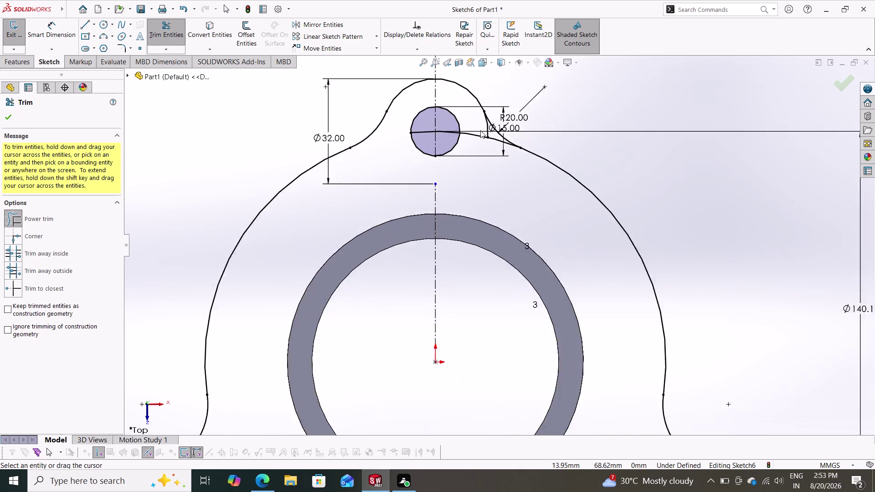
scroll(down, 3)
drag(477, 123, 493, 141)
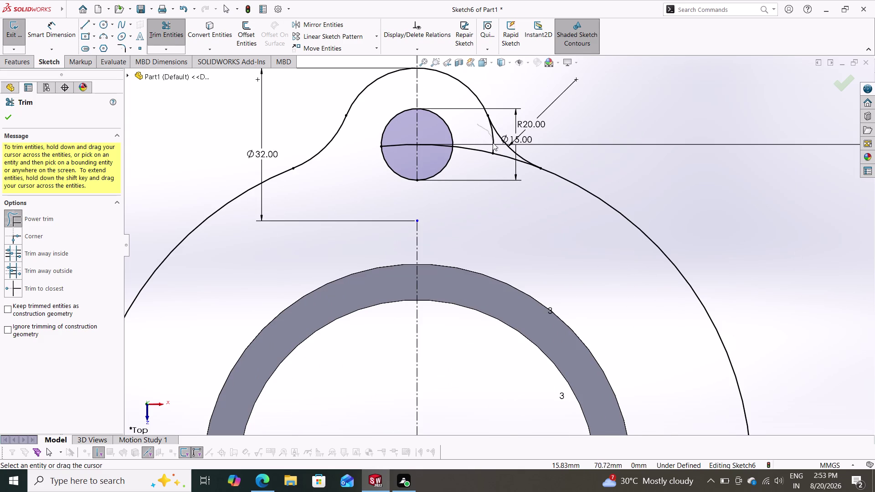
drag(493, 141, 504, 164)
drag(431, 131, 431, 152)
drag(399, 127, 399, 152)
scroll(up, 3)
scroll(up, 3)
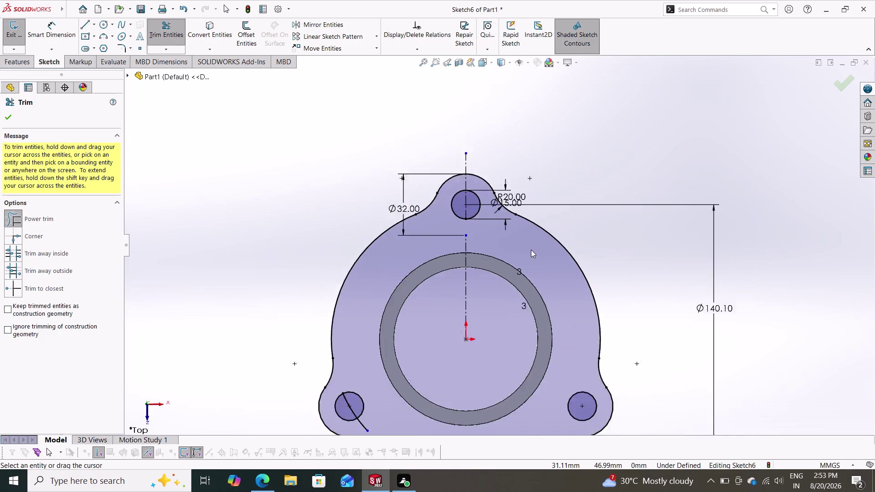
Exit Power trim and close the Arc PropertyManager, returning to the FeatureManager tree.
scroll(up, 3)
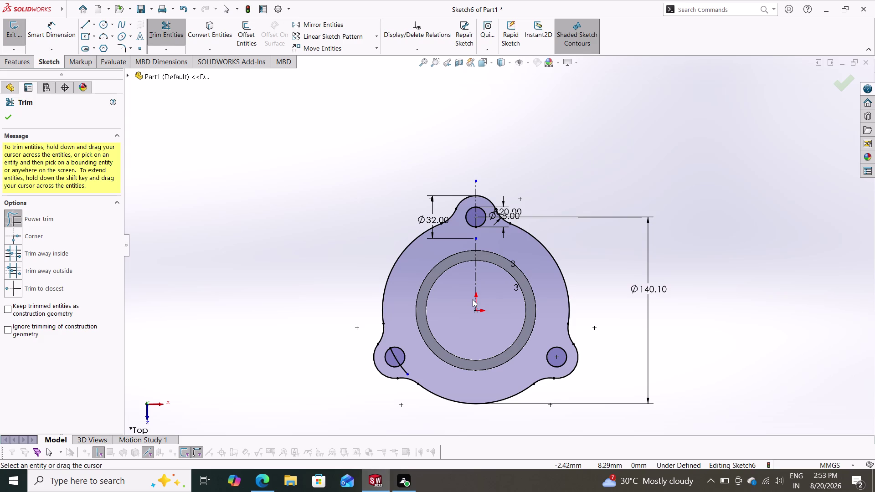
key(Escape)
key(Escape)
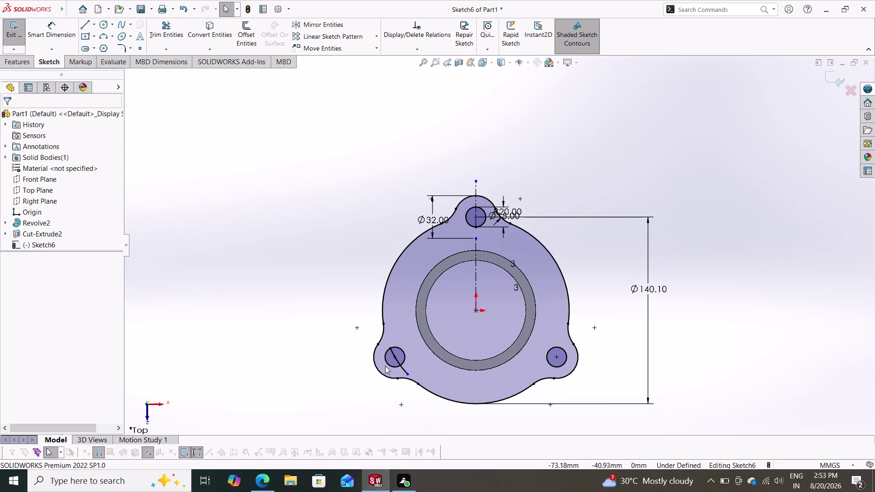
click(403, 367)
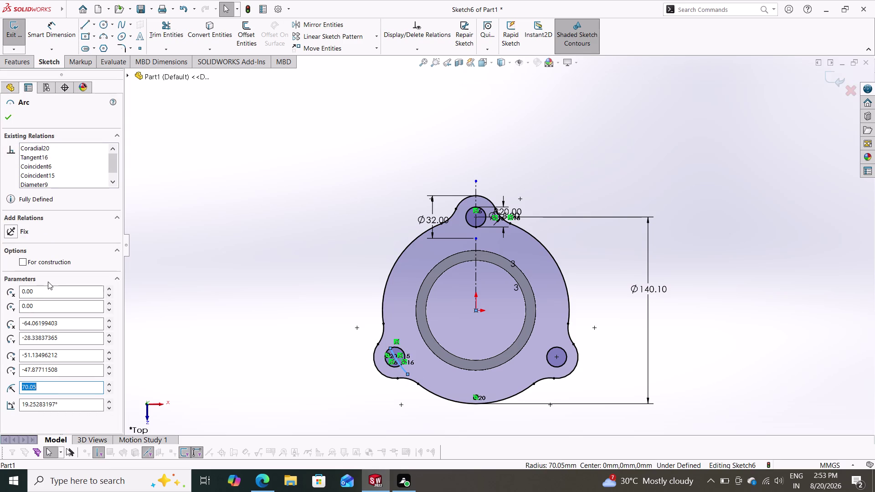
click(23, 259)
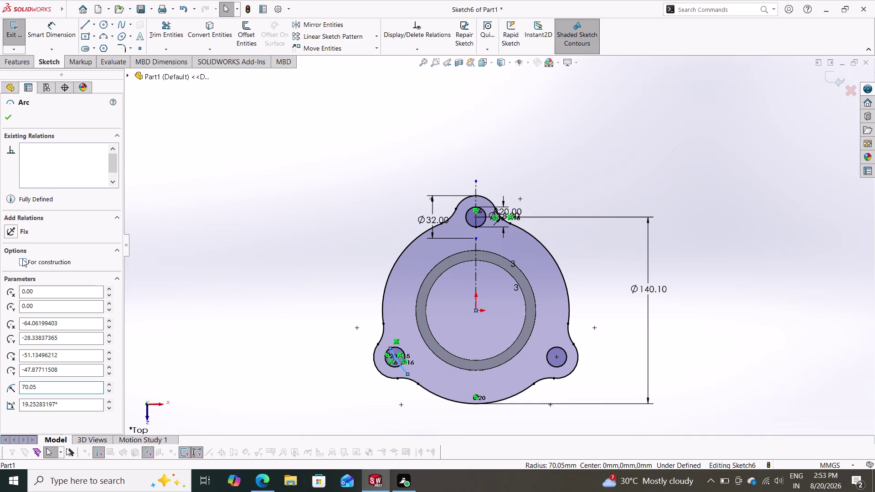
click(10, 122)
key(Escape)
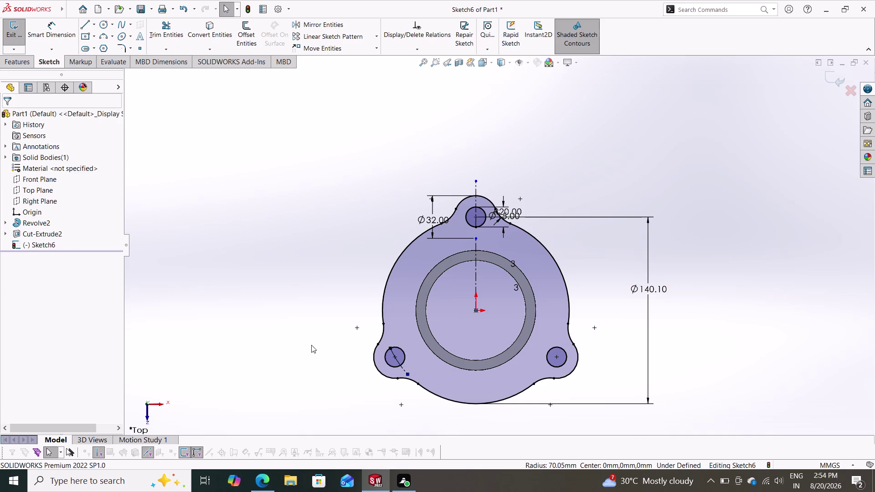
scroll(down, 3)
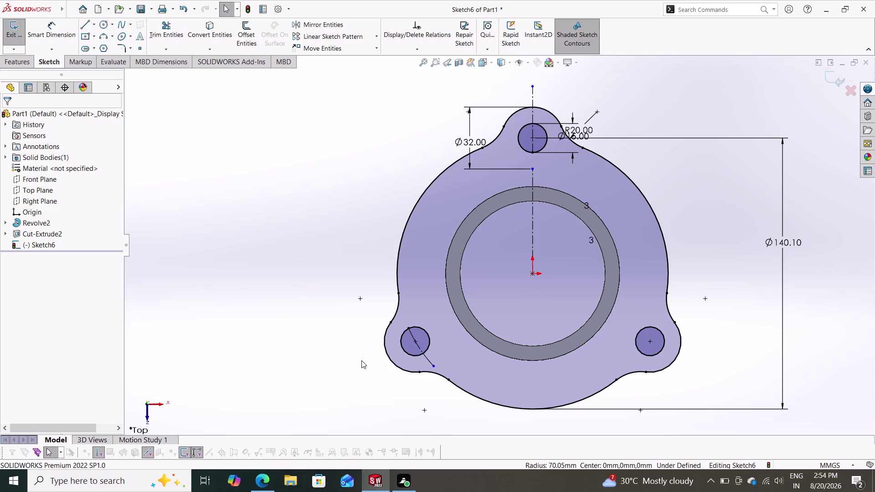
Orbit the model from several angles to inspect Sketch6 against the revolved body.
middle_drag(311, 362, 347, 255)
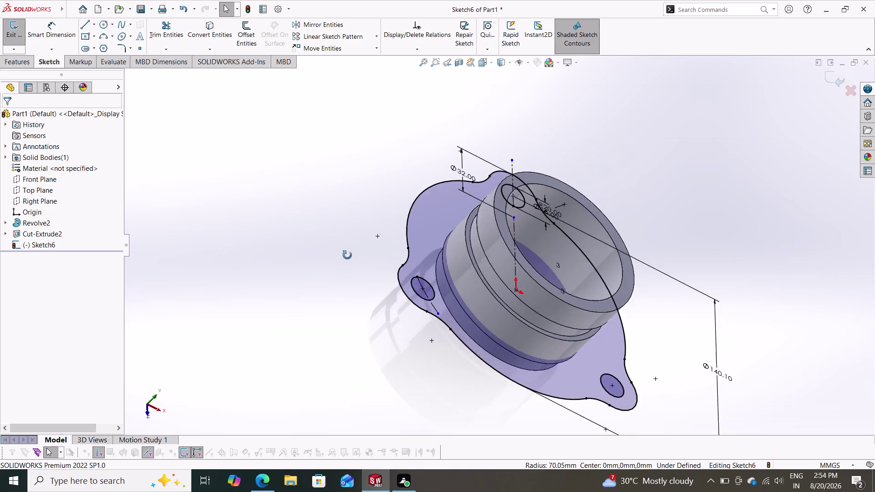
middle_drag(347, 255, 318, 106)
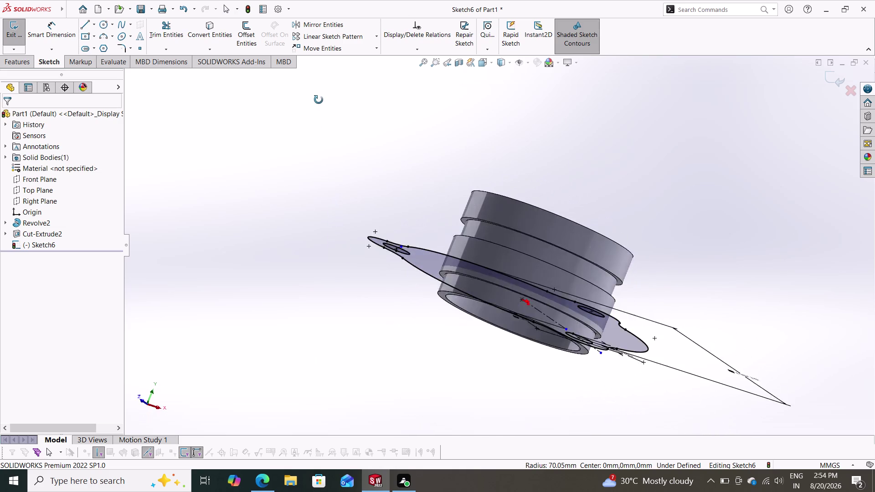
middle_drag(317, 106, 289, 126)
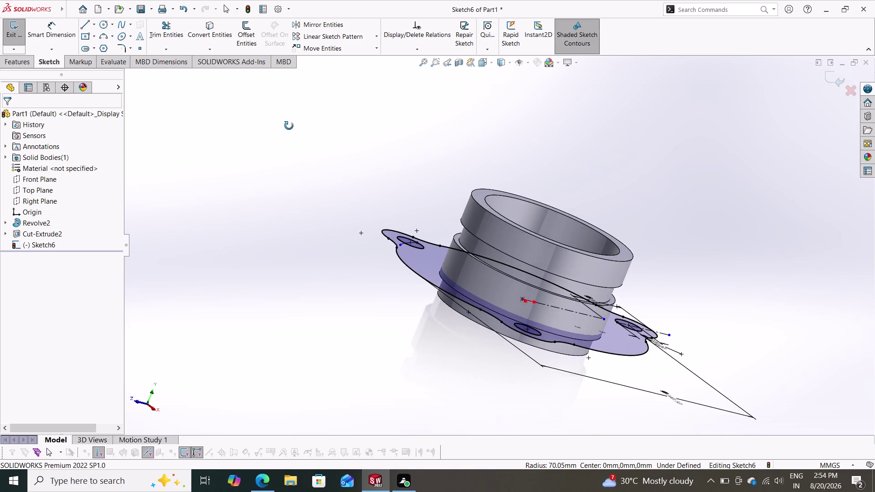
middle_drag(289, 125, 289, 86)
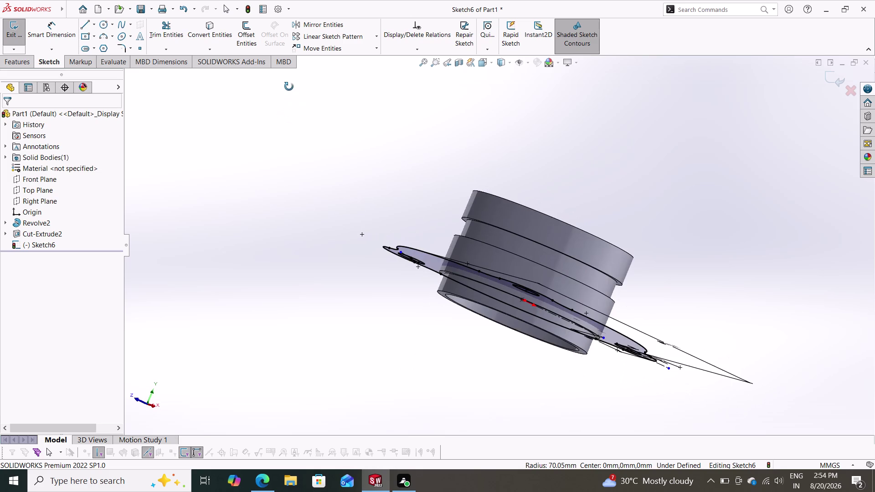
middle_drag(289, 86, 272, 106)
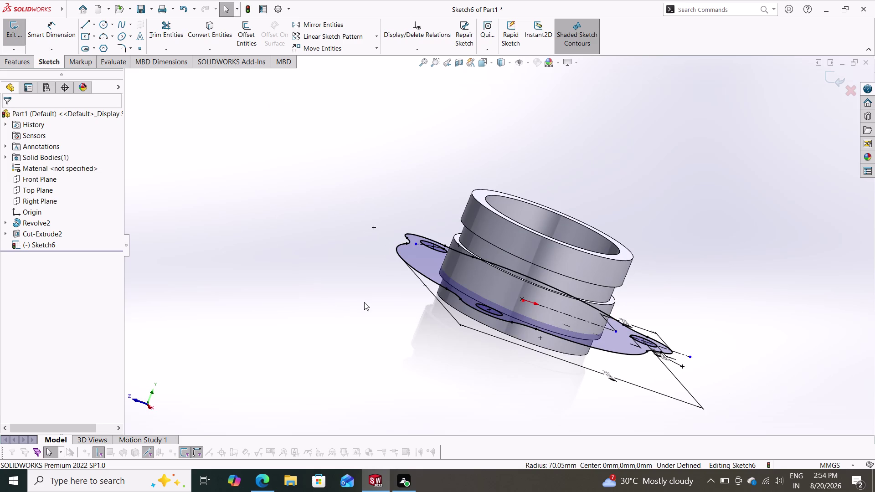
scroll(down, 3)
middle_drag(390, 300, 399, 224)
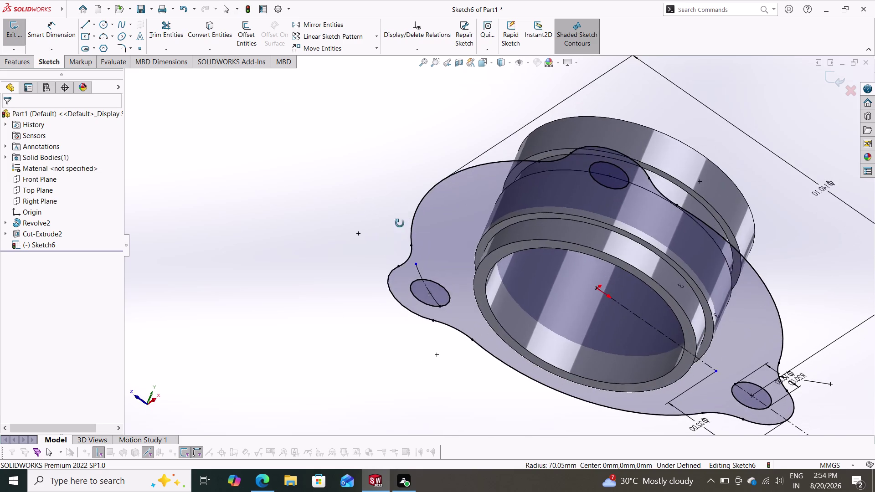
middle_drag(400, 224, 397, 269)
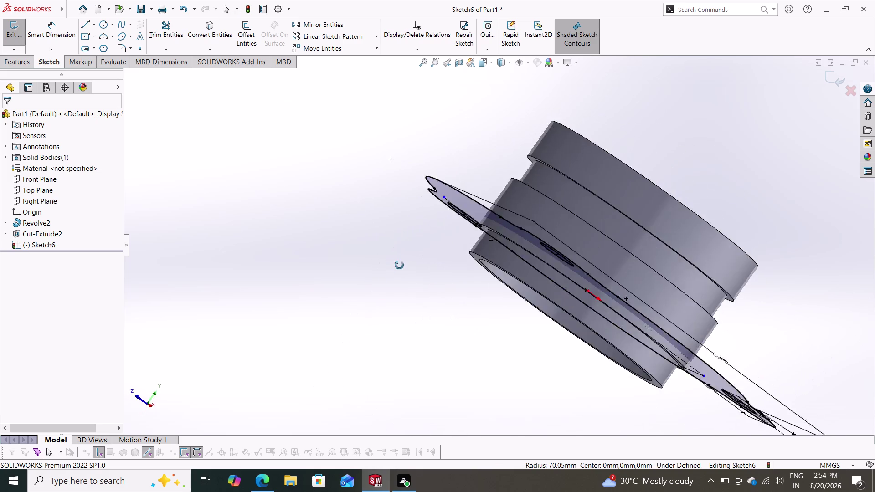
middle_drag(397, 269, 398, 268)
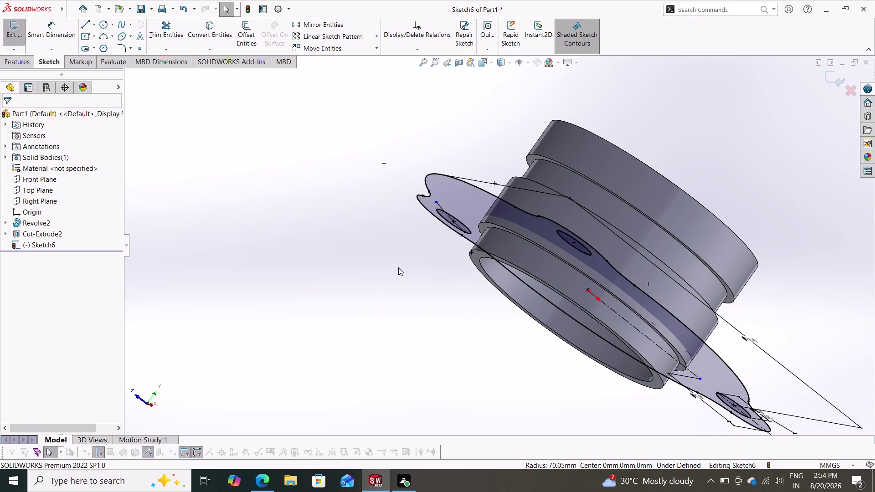
middle_drag(395, 180, 392, 181)
middle_drag(392, 181, 433, 280)
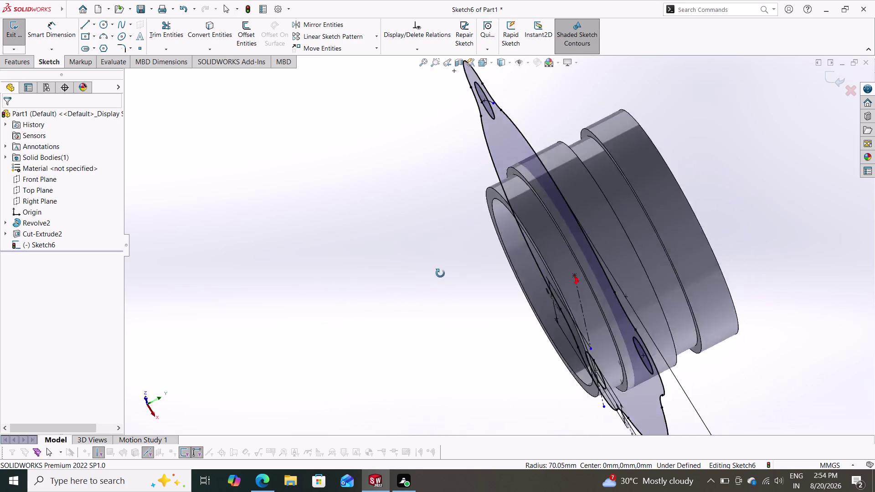
middle_drag(433, 280, 400, 214)
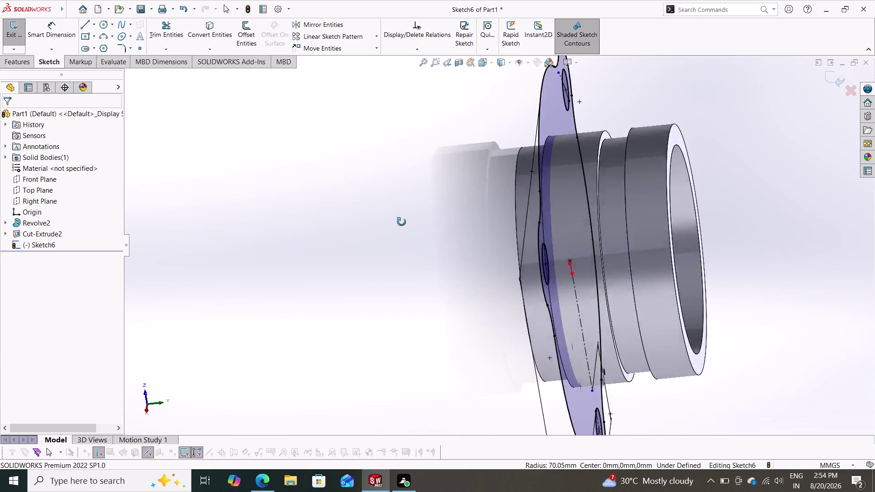
middle_drag(399, 213, 405, 265)
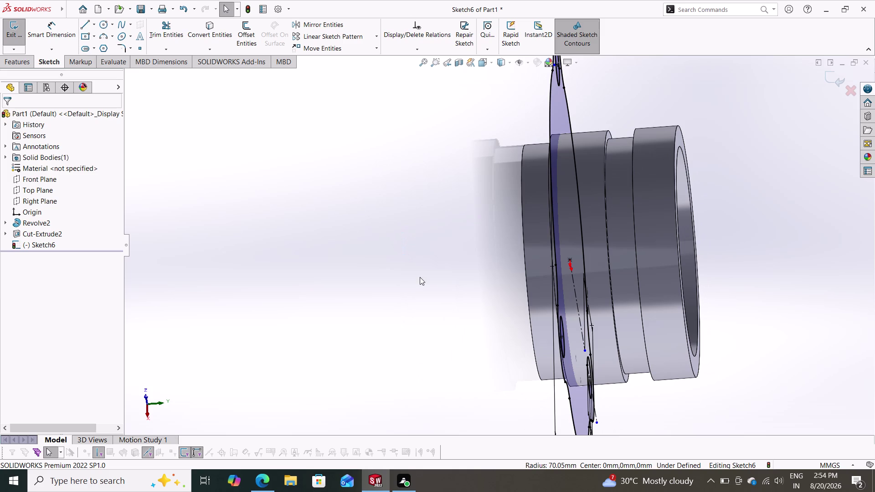
Orbit back to an oblique view and bring up the Features commands.
middle_drag(444, 219, 361, 71)
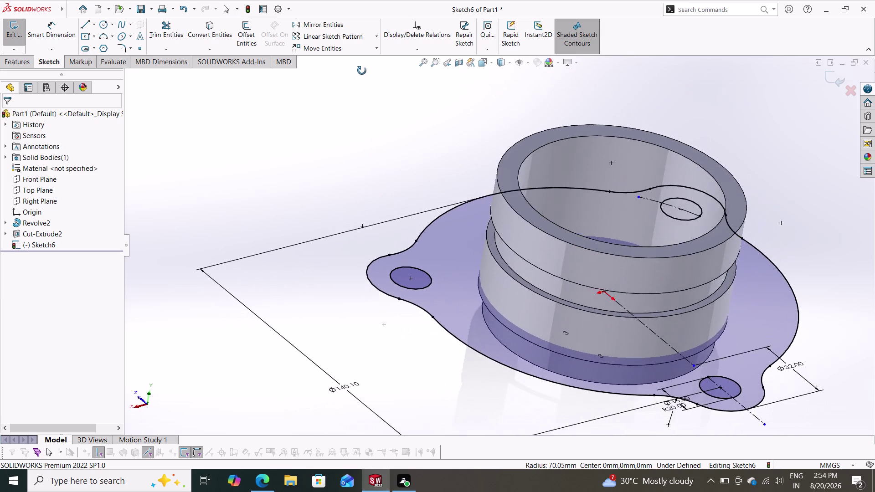
middle_drag(361, 71, 359, 59)
scroll(down, 3)
scroll(up, 3)
scroll(up, 3)
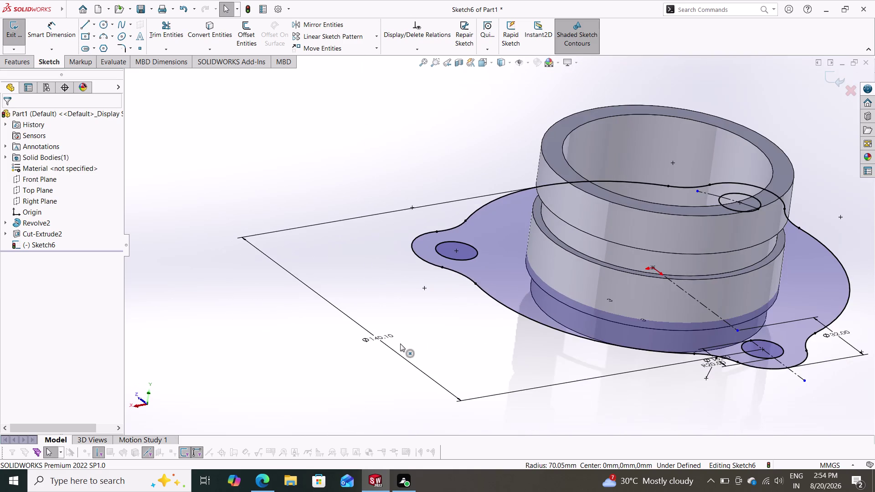
scroll(up, 3)
middle_drag(593, 365, 583, 305)
scroll(down, 3)
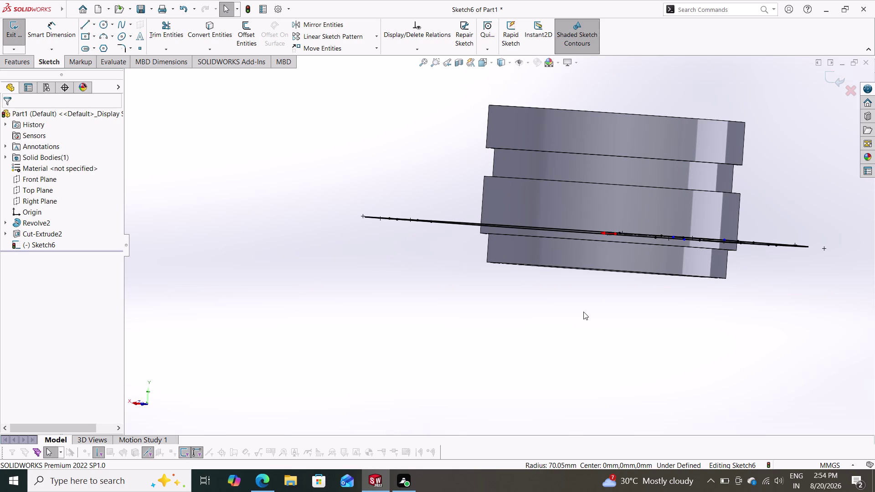
middle_drag(466, 168, 451, 225)
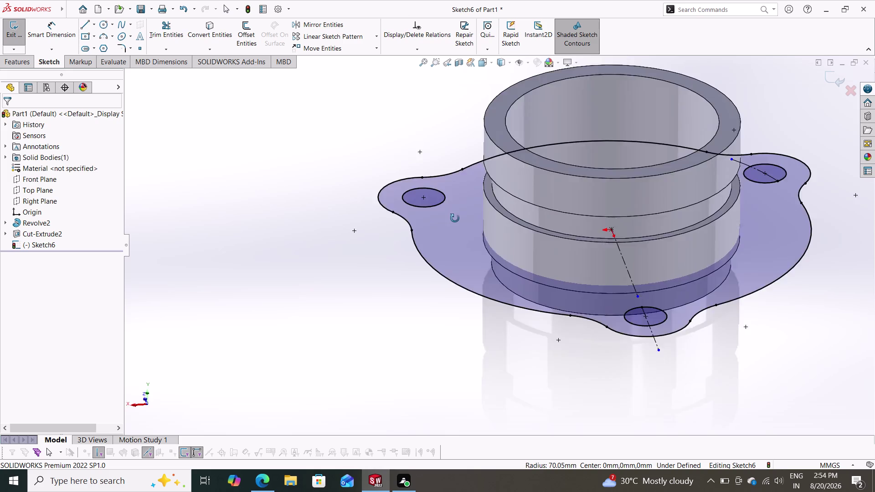
middle_drag(451, 225, 476, 170)
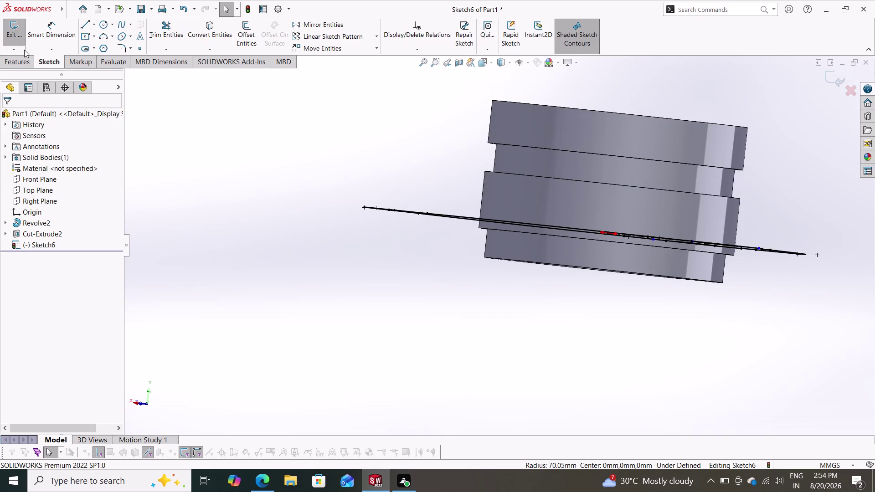
click(17, 54)
Start a Boss-Extrude of the three-lobed outline with a Blind depth of 5 mm.
click(18, 59)
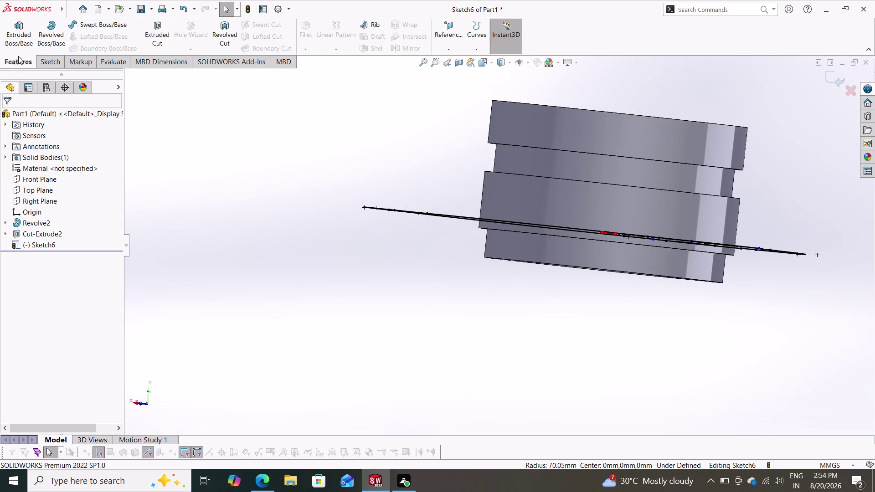
click(23, 32)
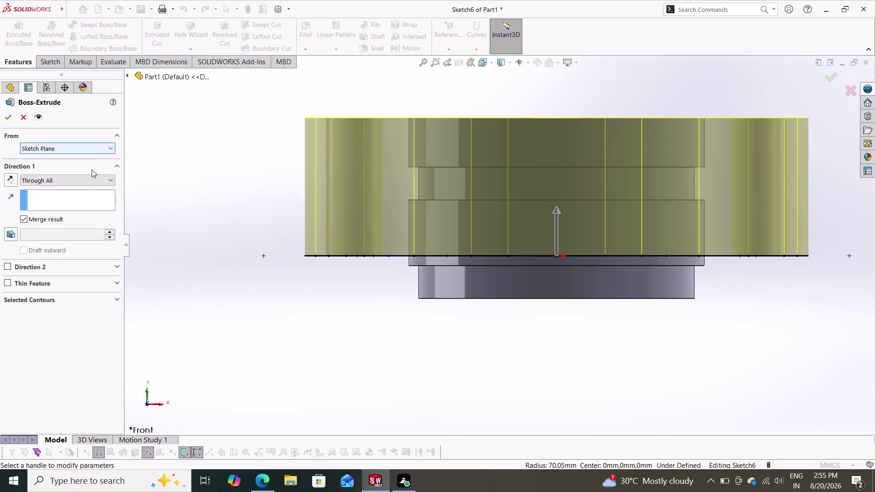
click(87, 182)
click(70, 193)
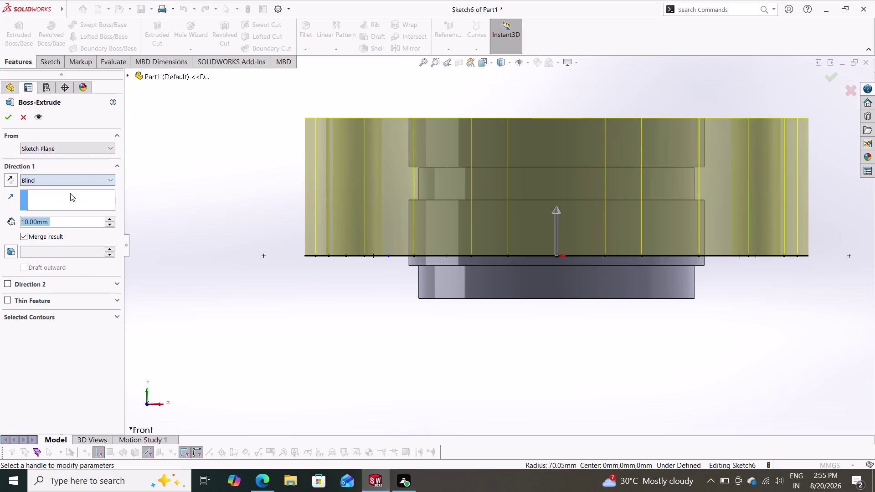
key(5)
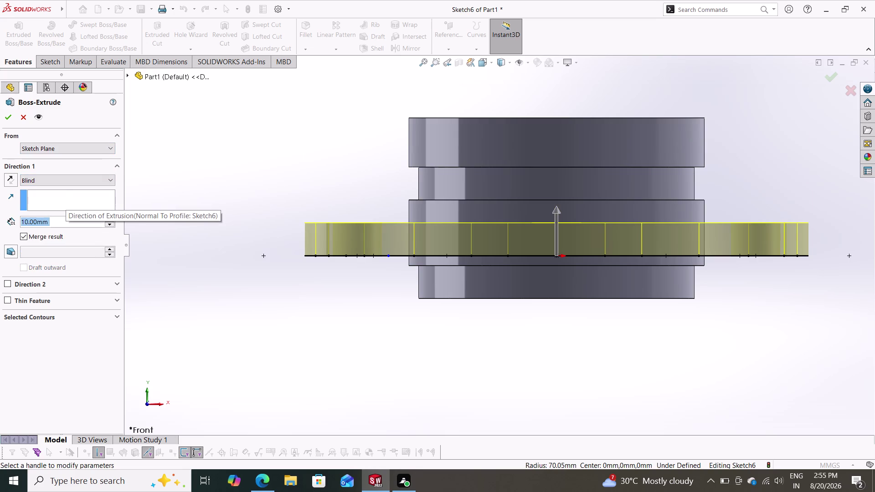
key(Return)
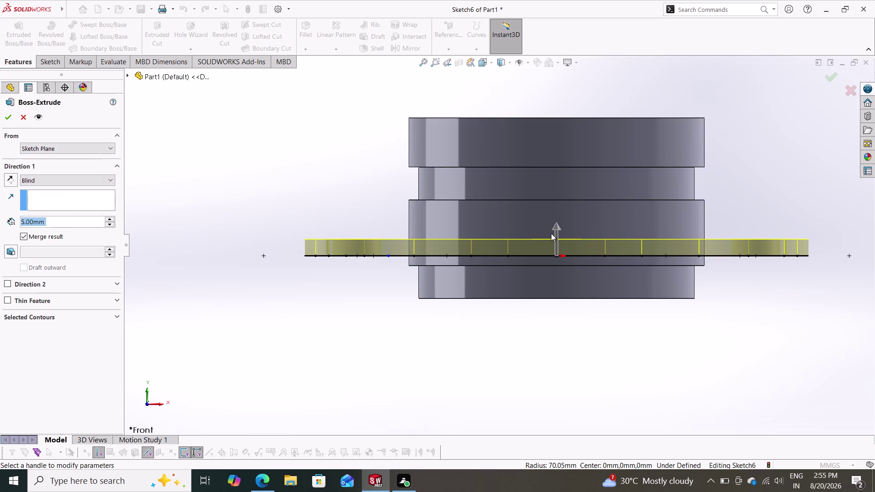
drag(556, 228, 557, 344)
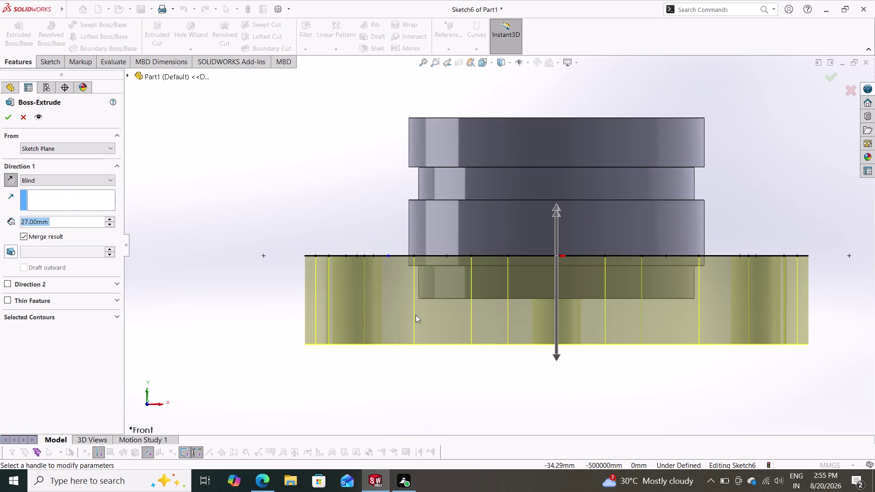
Change the extrusion start condition to Offset and set the depth to 1 mm.
click(81, 137)
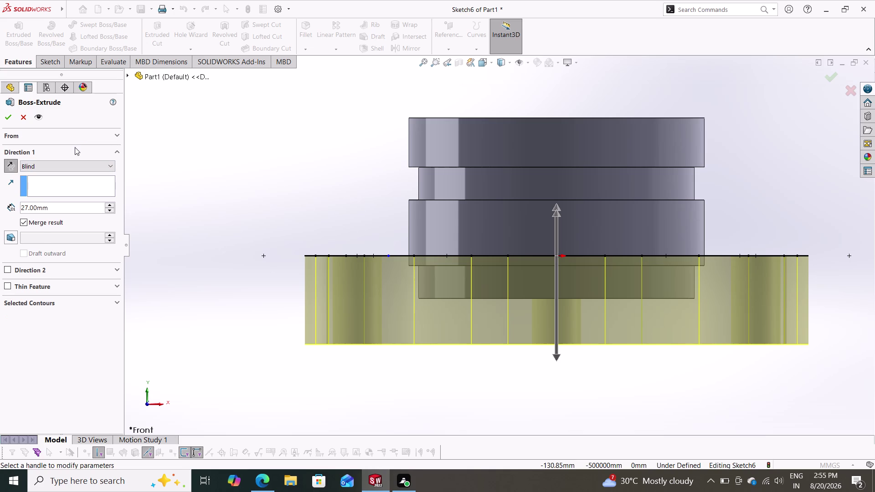
click(69, 138)
click(69, 147)
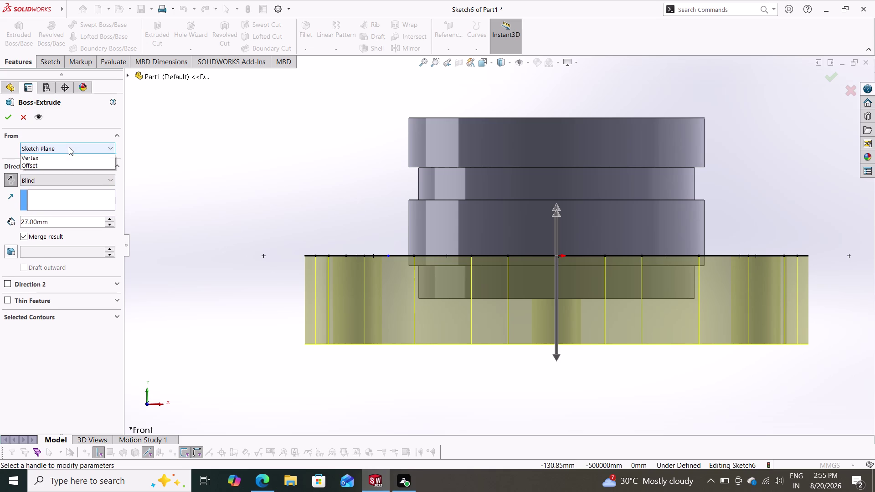
click(58, 184)
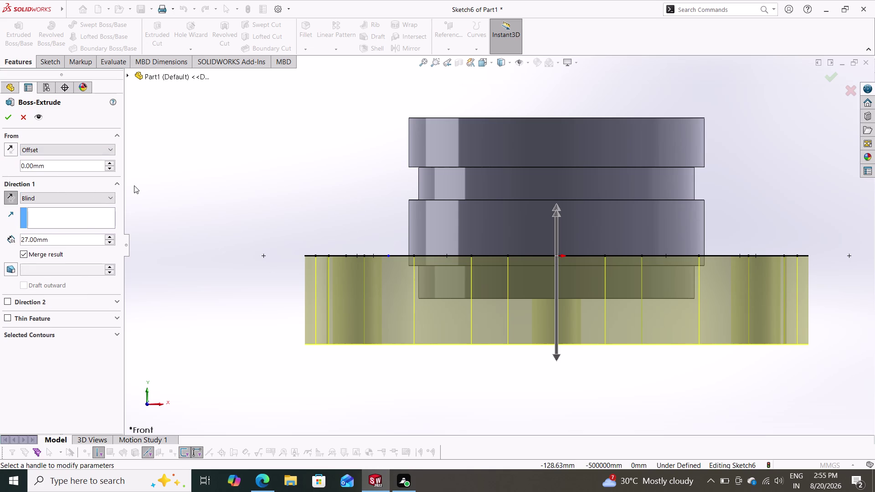
drag(64, 243, 2, 235)
key(1)
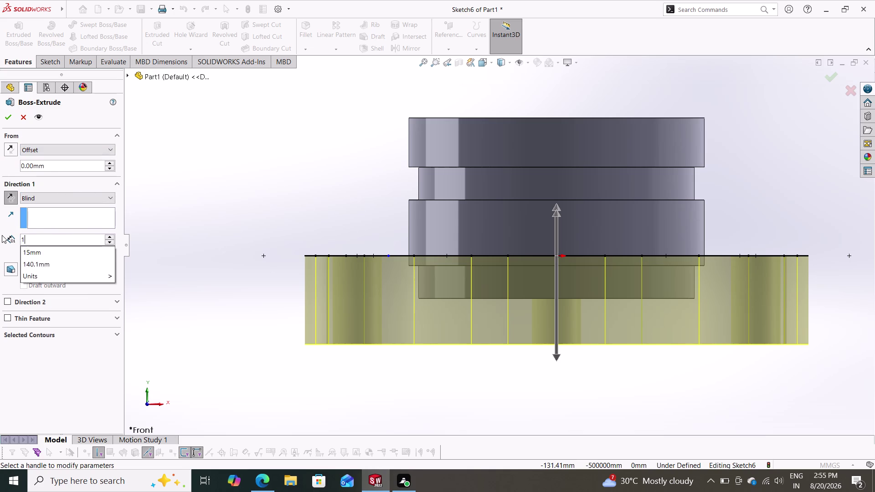
key(Return)
Adjust the start offset from 20 mm to 15 mm, finally 12 mm.
drag(69, 162, 0, 170)
text(20)
key(Return)
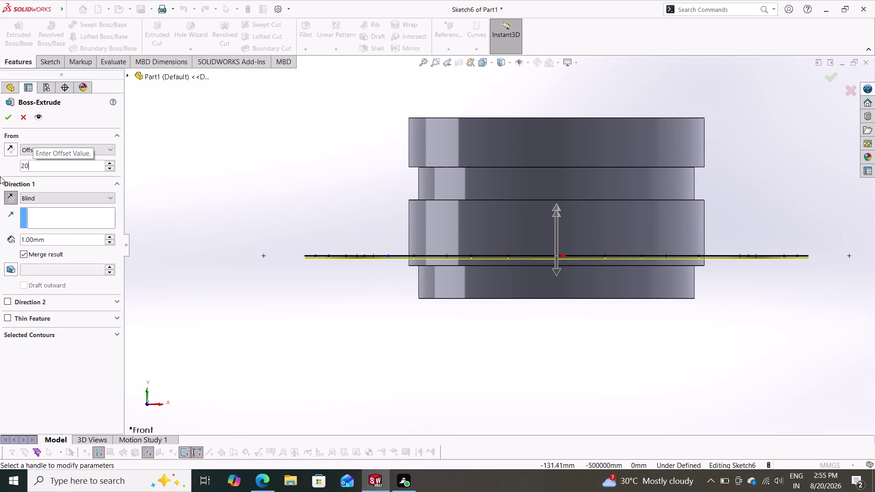
click(15, 150)
click(54, 162)
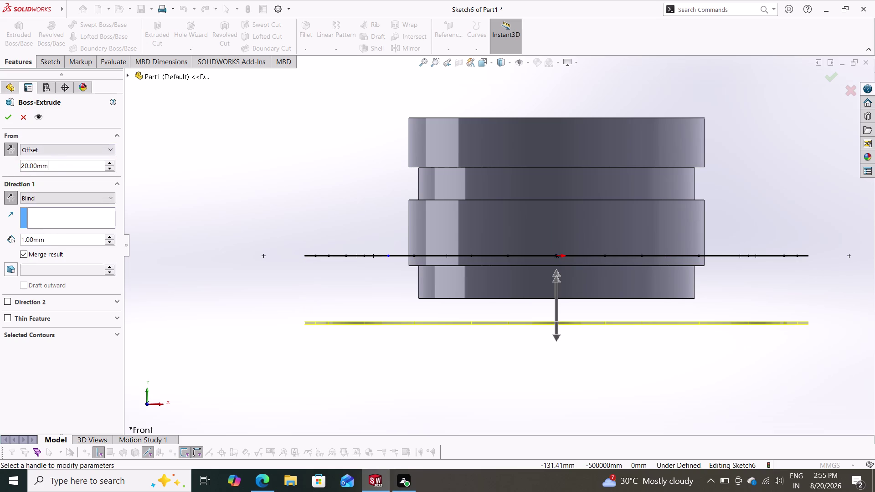
drag(54, 162, 14, 162)
text(15)
key(Return)
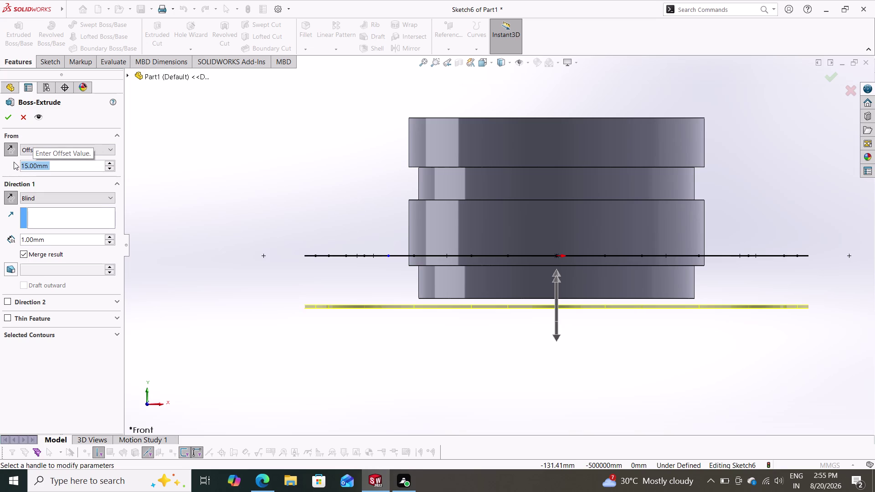
text(12)
key(Return)
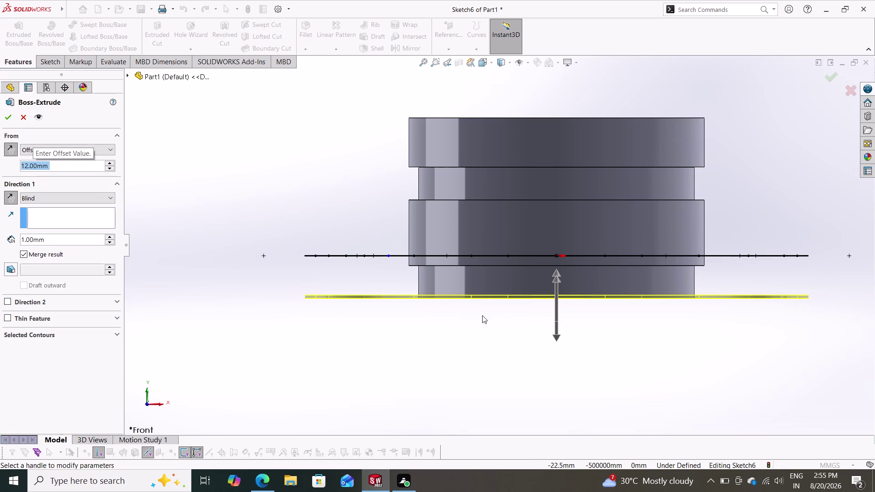
middle_drag(459, 324, 464, 313)
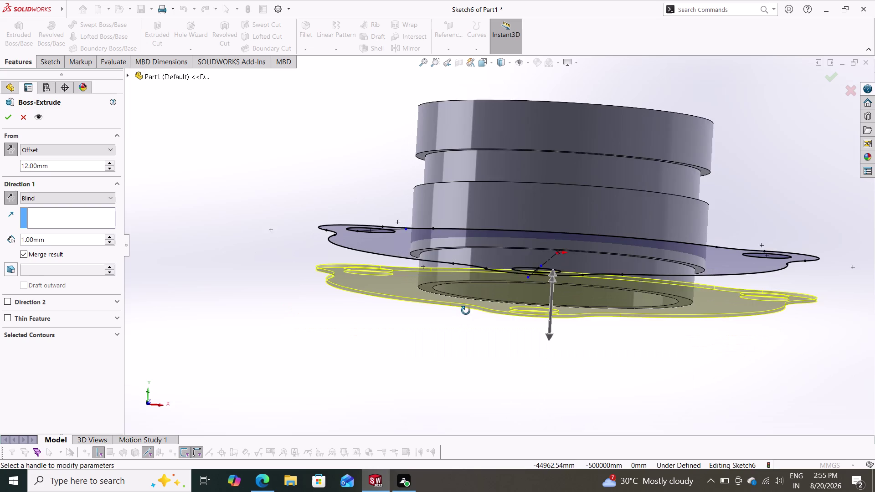
Set the plate extrusion's start offset to 13 mm.
middle_drag(465, 313, 456, 334)
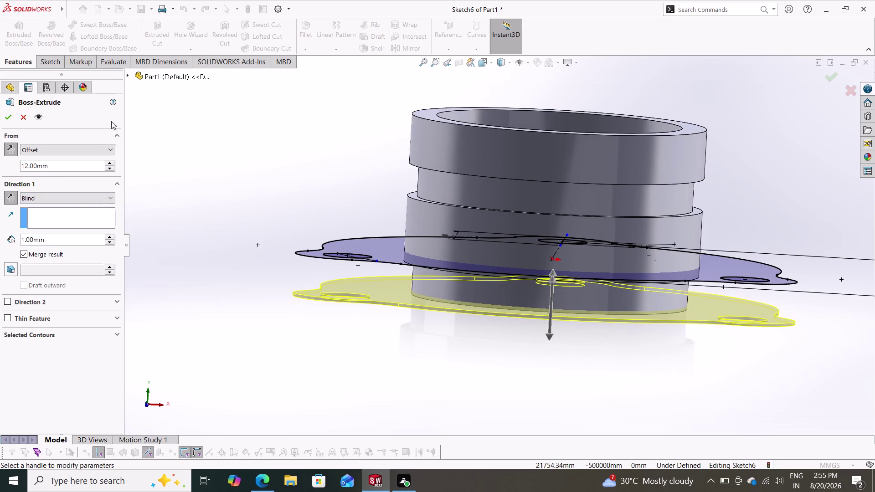
click(59, 163)
drag(59, 164, 15, 165)
text(13)
key(Return)
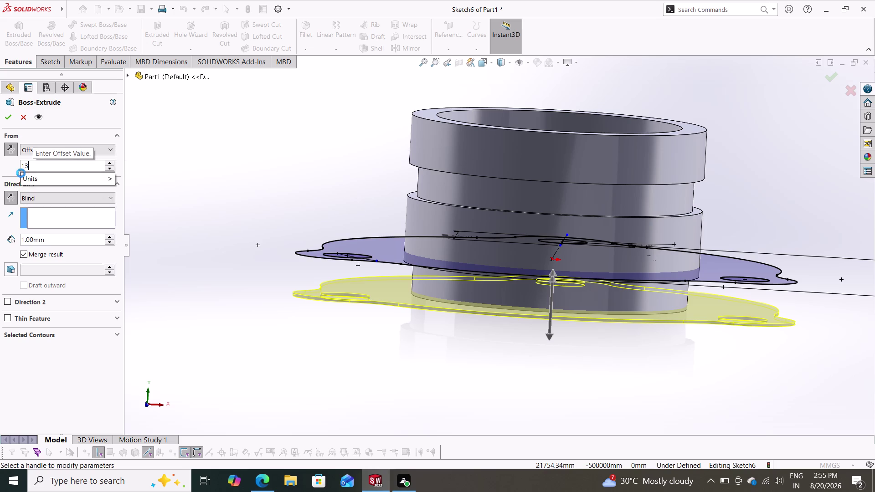
scroll(down, 3)
middle_drag(340, 354, 340, 316)
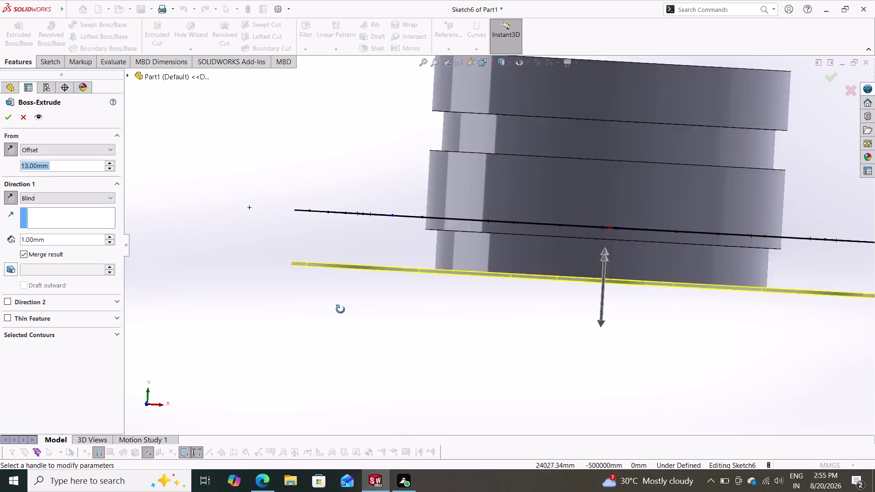
middle_drag(341, 316, 324, 348)
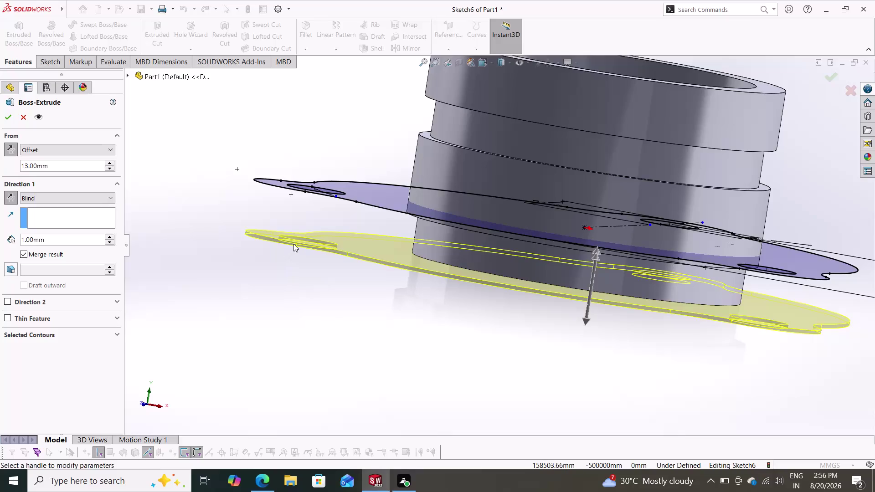
Enter a blind depth of 15+7.5 (22.5 mm) and confirm the extrusion.
drag(72, 242, 11, 242)
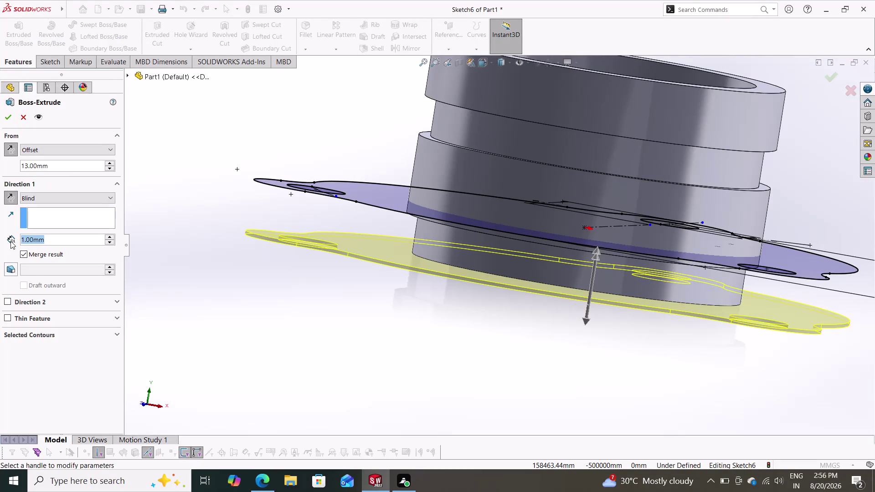
text(15)
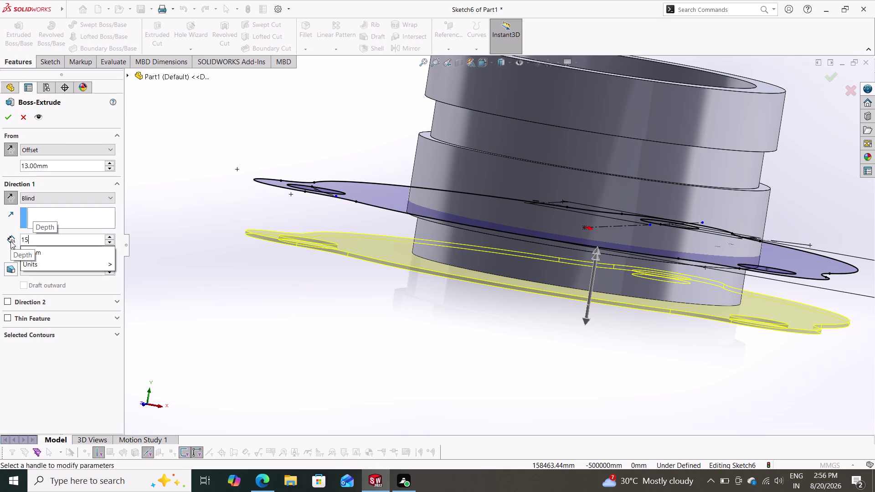
text(+7.5)
key(Return)
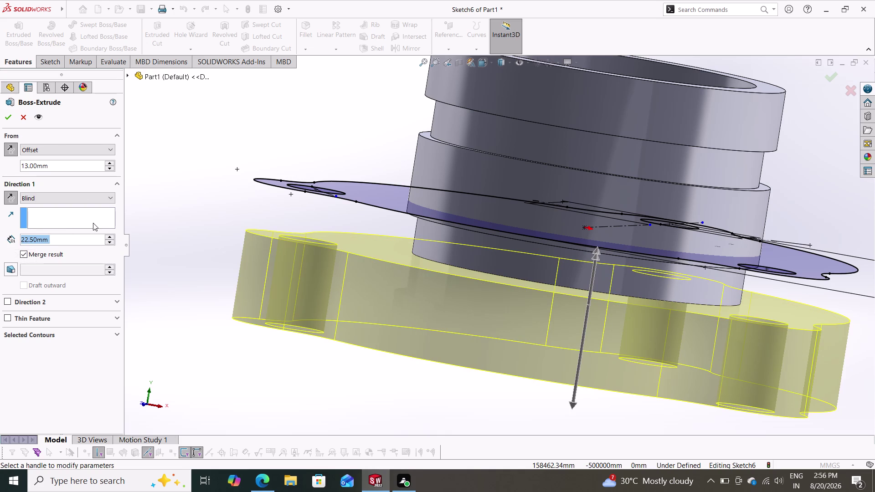
click(8, 119)
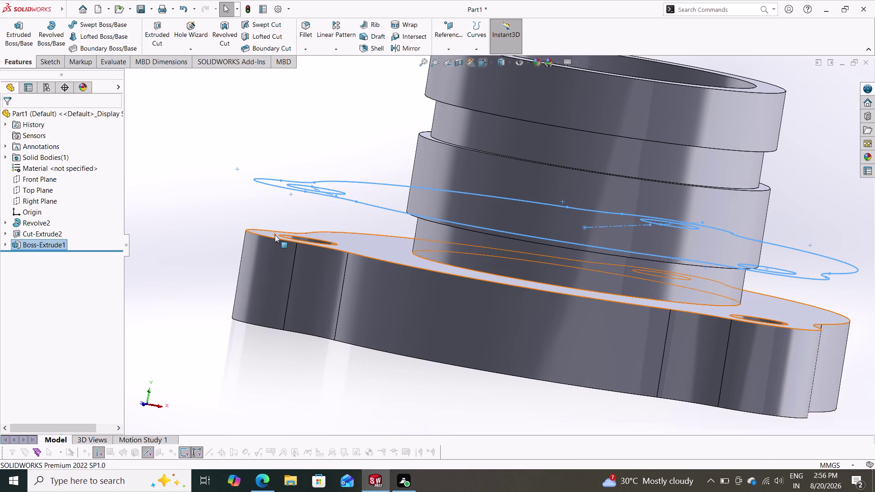
middle_drag(424, 388, 415, 385)
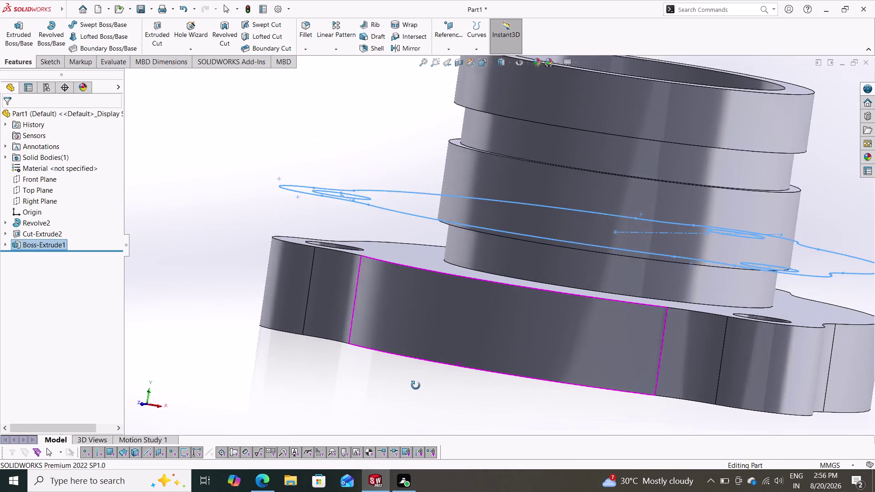
middle_drag(416, 386, 406, 404)
scroll(down, 3)
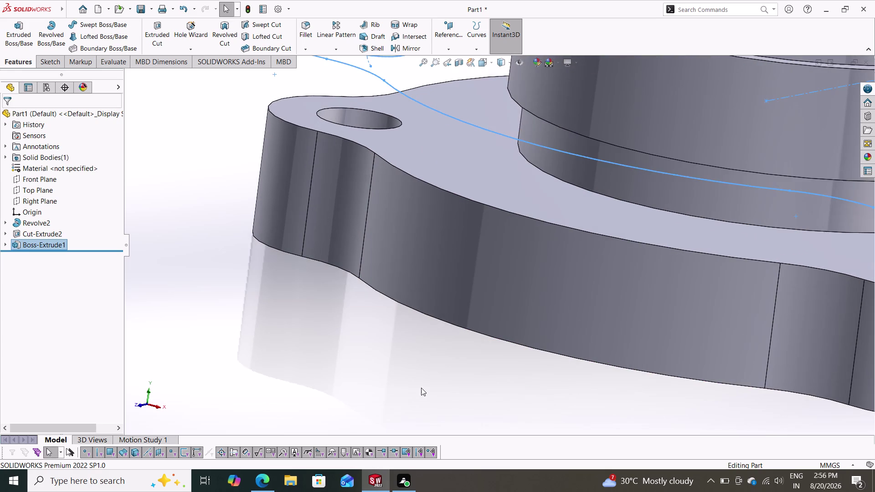
scroll(up, 3)
scroll(up, 3)
middle_drag(437, 330, 498, 385)
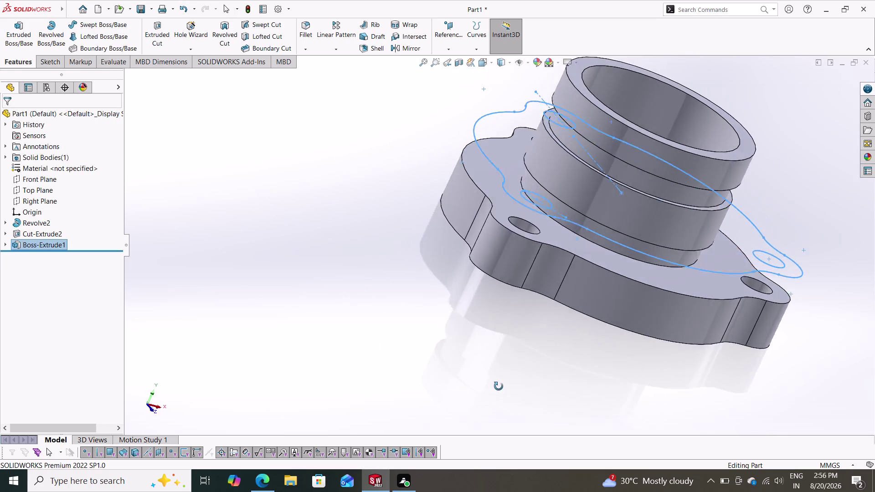
middle_drag(498, 385, 497, 376)
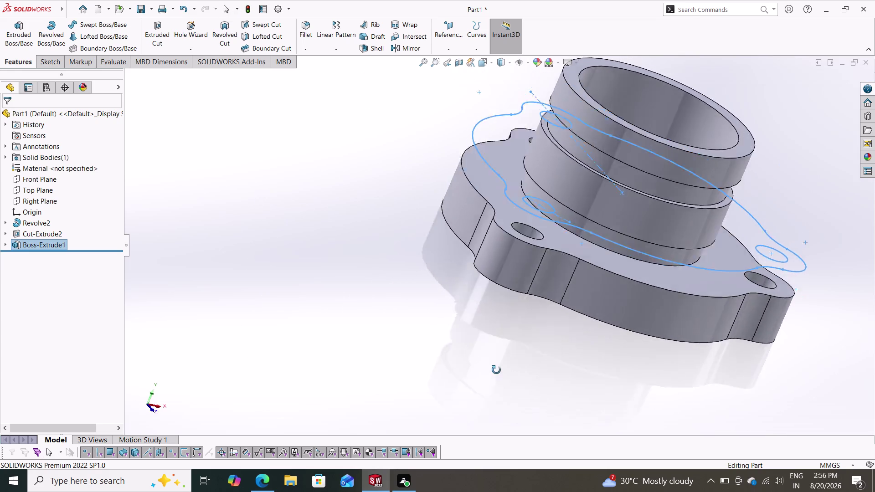
middle_drag(497, 376, 472, 347)
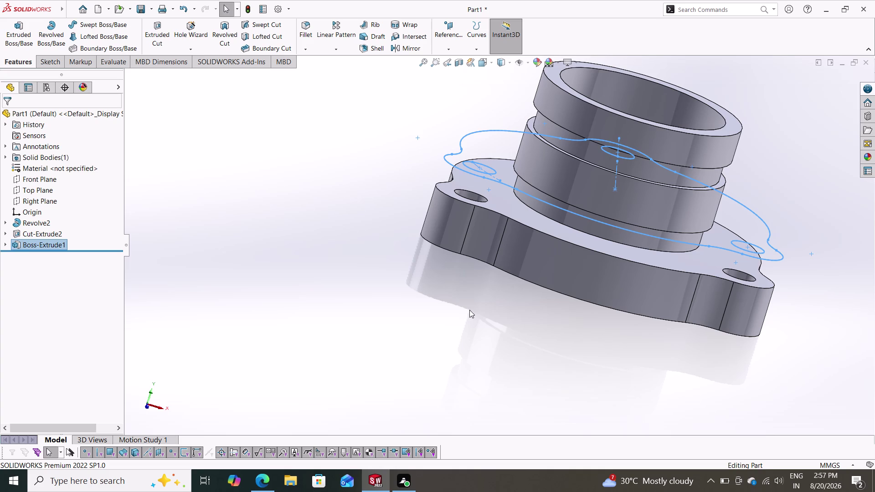
key(ctrl+z)
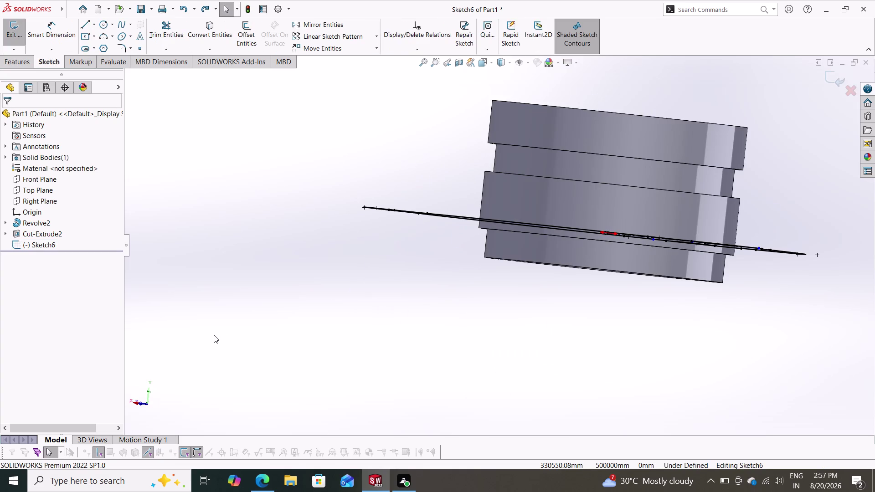
Restore Boss-Extrude1, reopen it for editing, and clear the invalid depth warning.
key(ctrl+y)
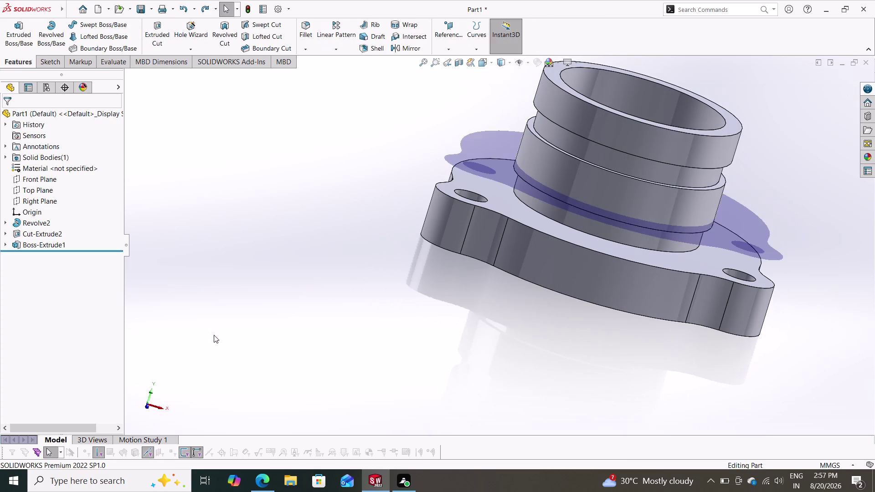
click(47, 242)
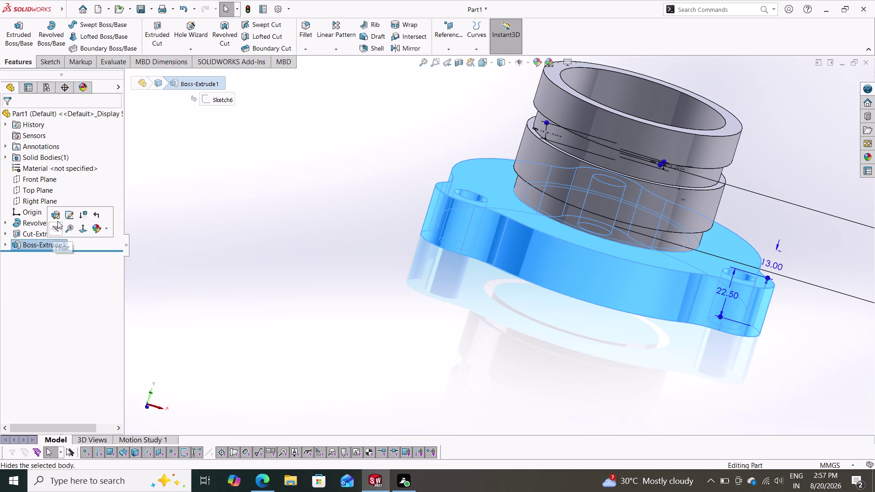
click(57, 219)
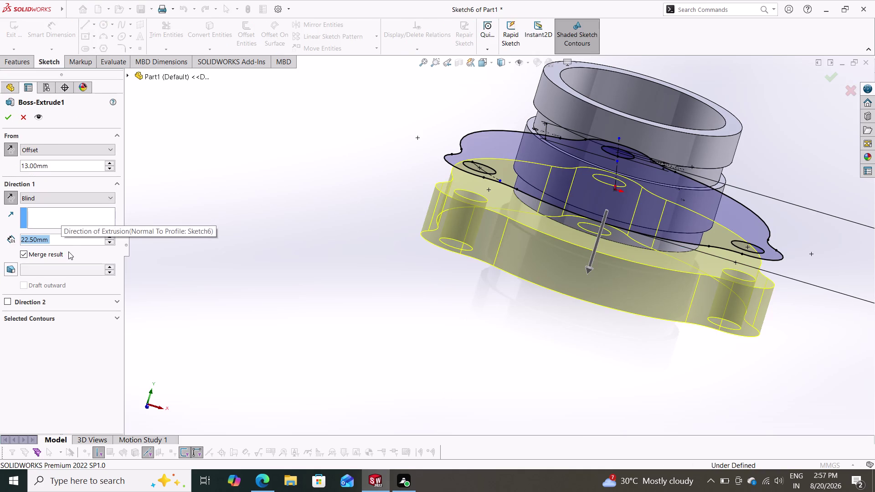
key(BackSpace)
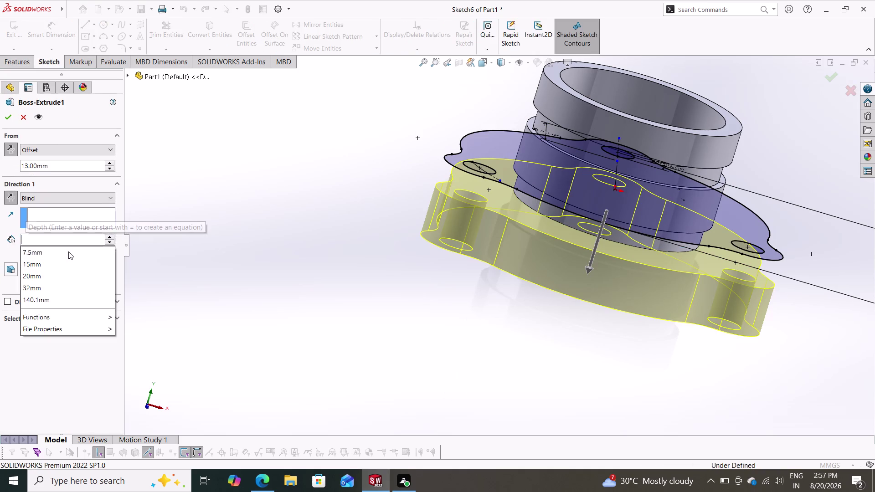
click(57, 166)
click(57, 165)
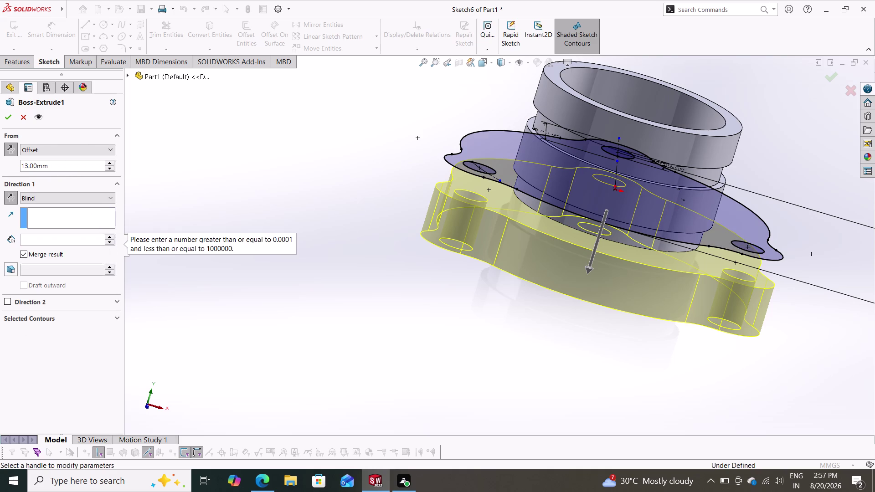
click(57, 166)
key(1)
key(Return)
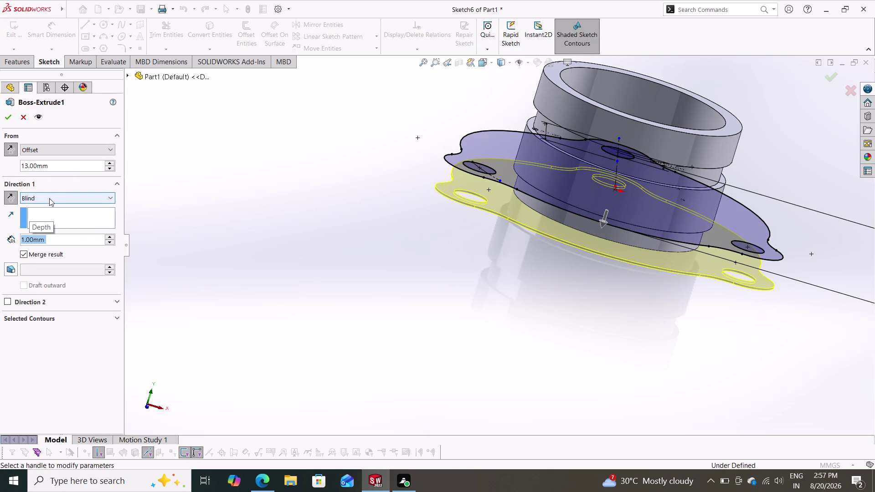
Change the offset to 13+15, giving 28 mm.
click(56, 167)
key(plus)
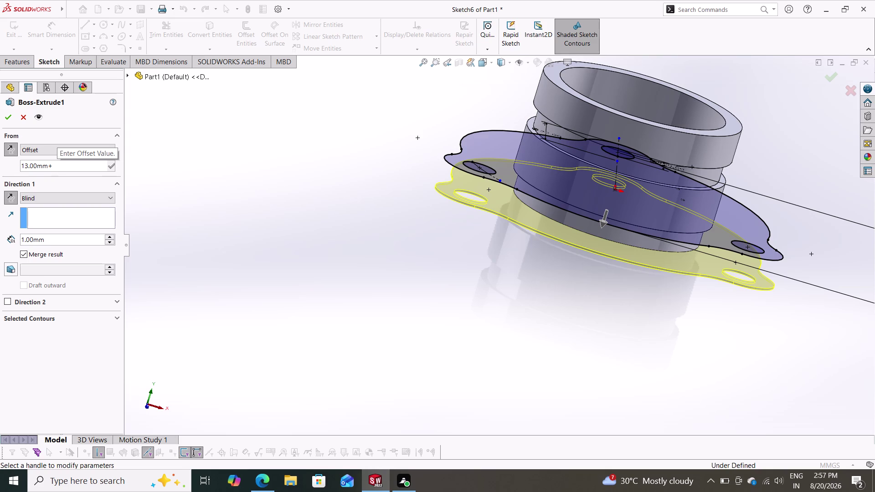
text(15)
key(Return)
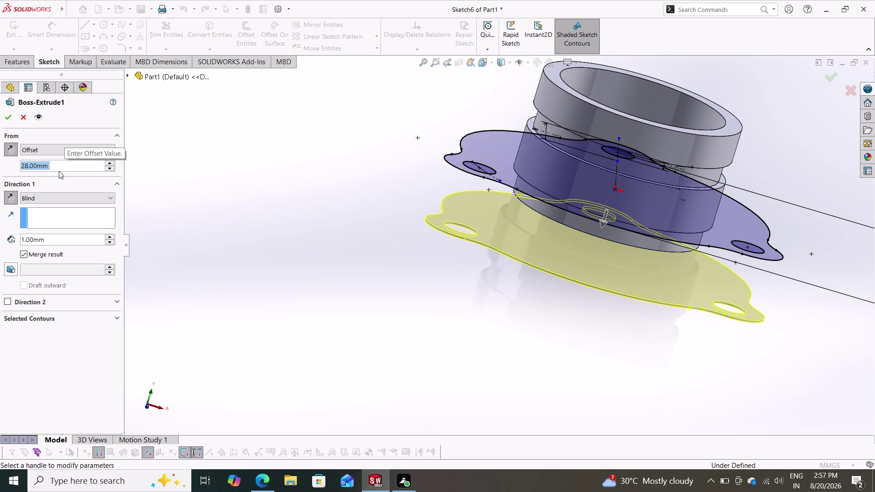
Set the depth to 7.5 mm and confirm the edited plate extrusion.
drag(61, 241, 0, 228)
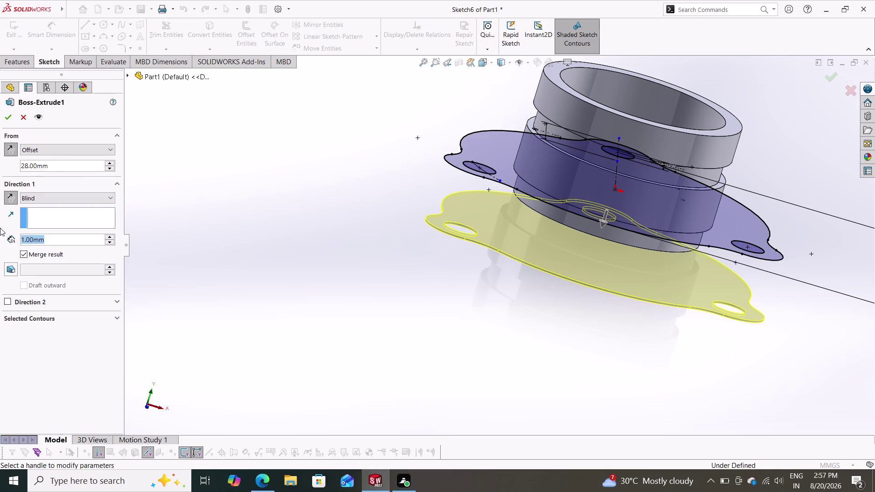
key(7)
text(.)
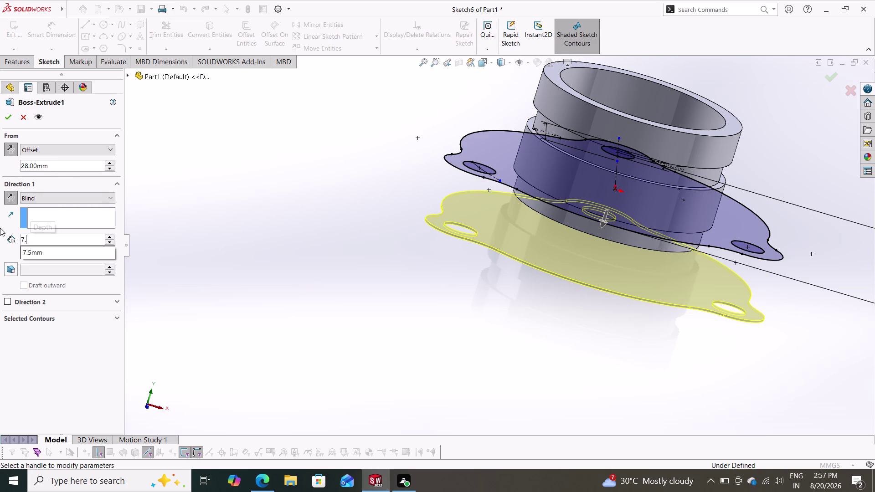
text(5)
key(Return)
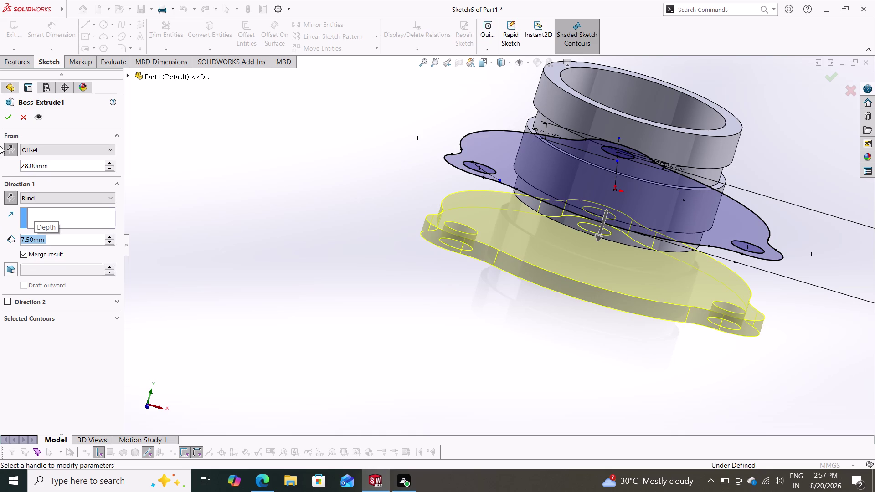
click(8, 123)
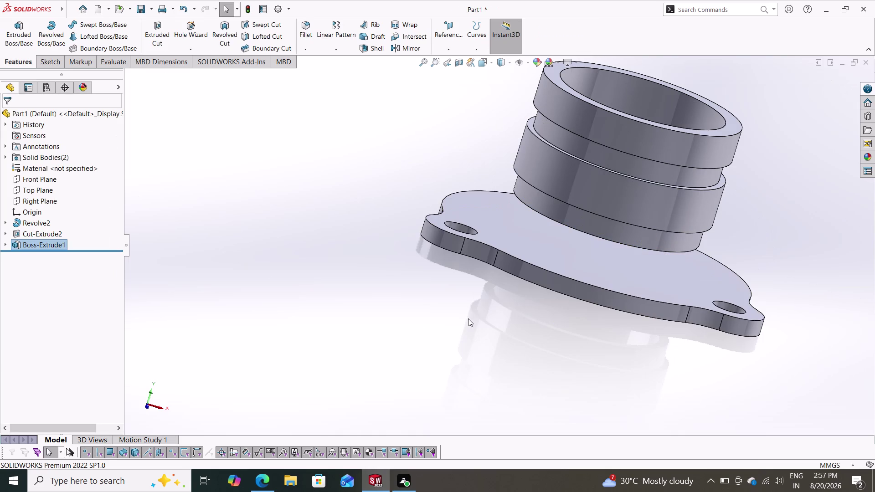
Select the Front Plane and orient the view normal to it.
middle_drag(478, 288, 518, 282)
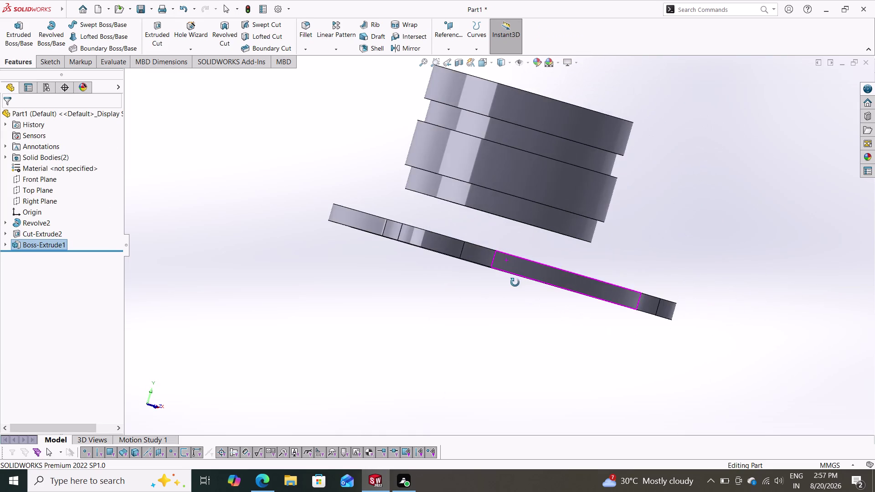
middle_drag(518, 281, 488, 299)
scroll(up, 3)
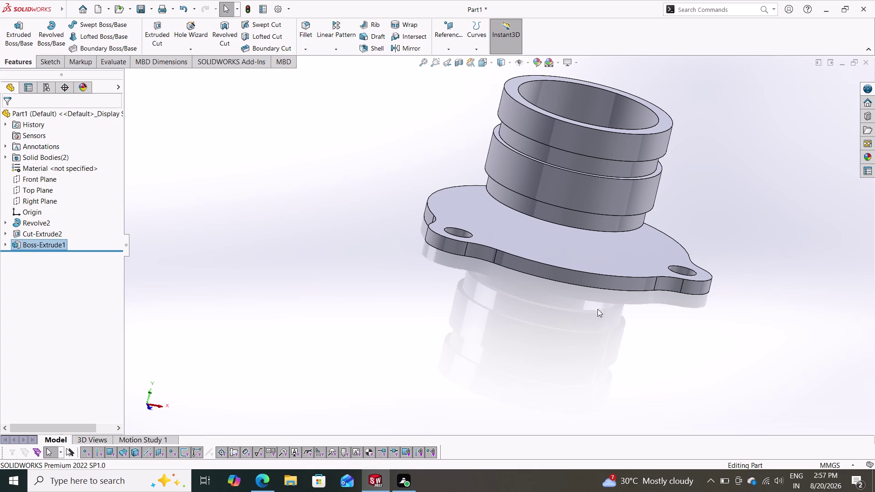
click(53, 204)
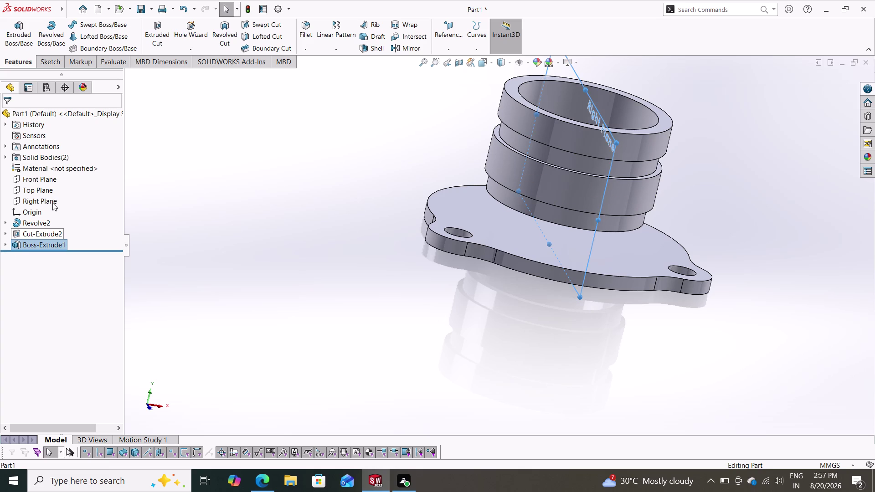
click(36, 191)
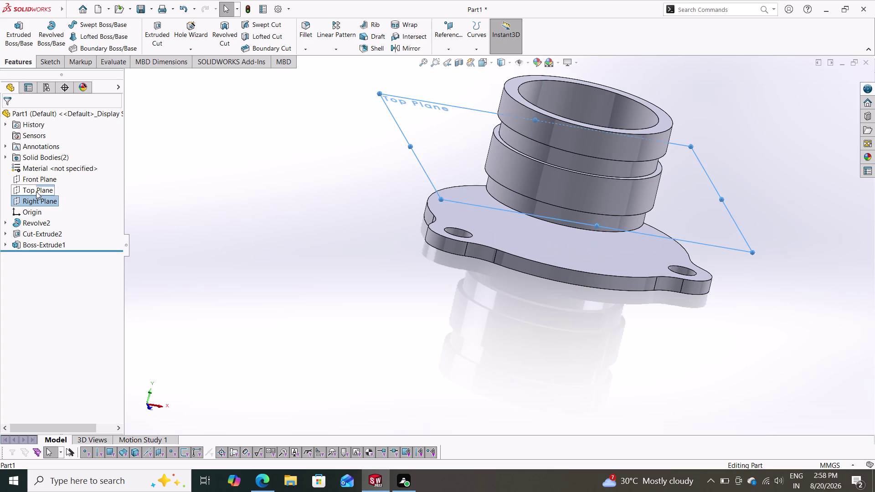
click(24, 177)
click(34, 165)
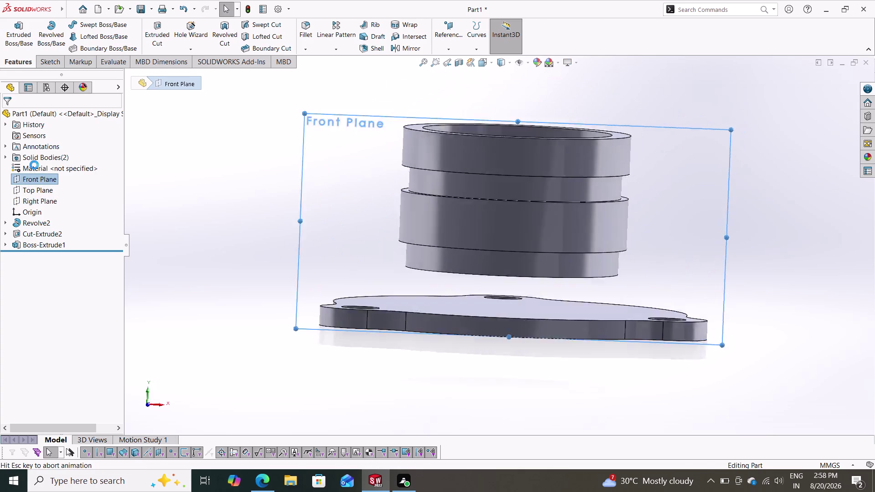
key(Escape)
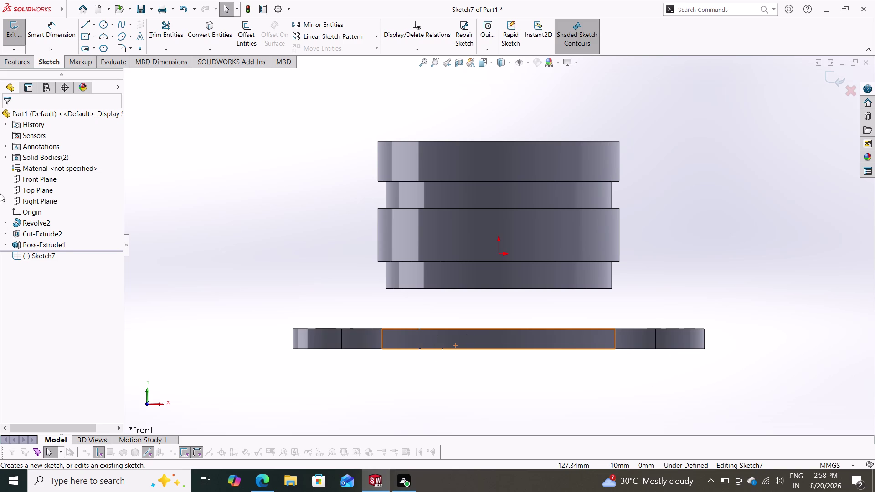
Convert the plate's three top edges into sketch entities.
click(212, 34)
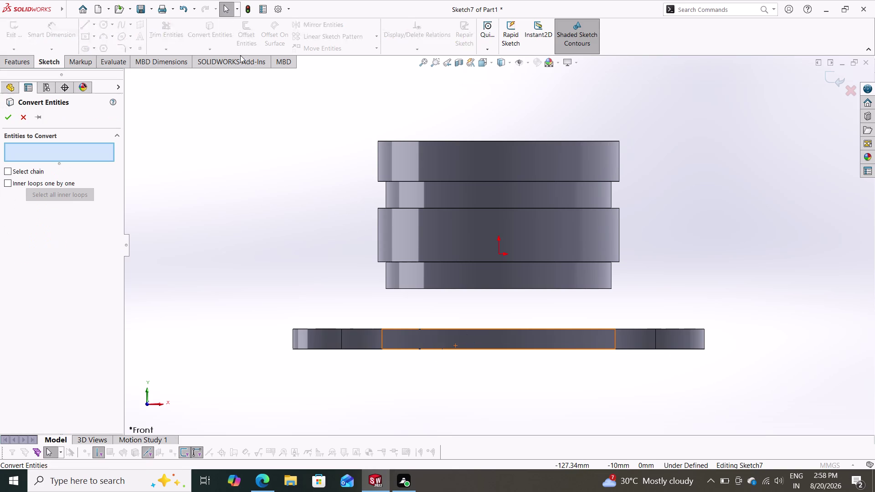
click(364, 329)
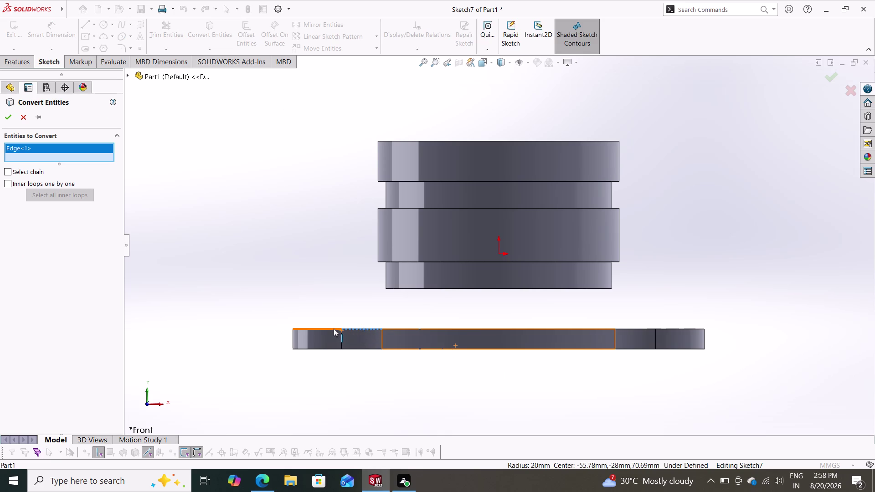
click(334, 328)
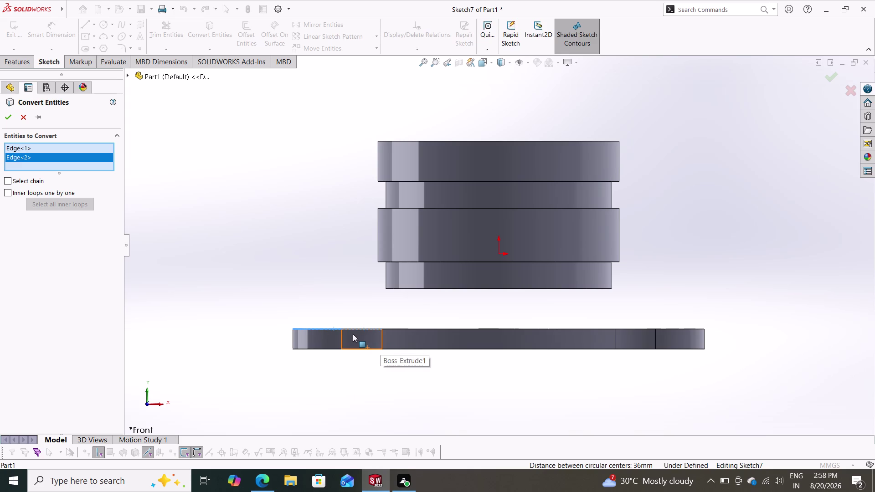
click(635, 330)
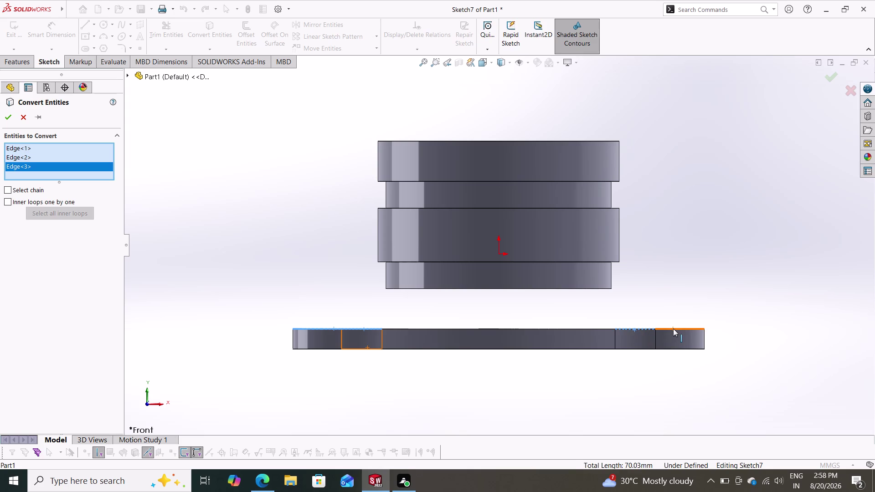
click(673, 329)
click(7, 118)
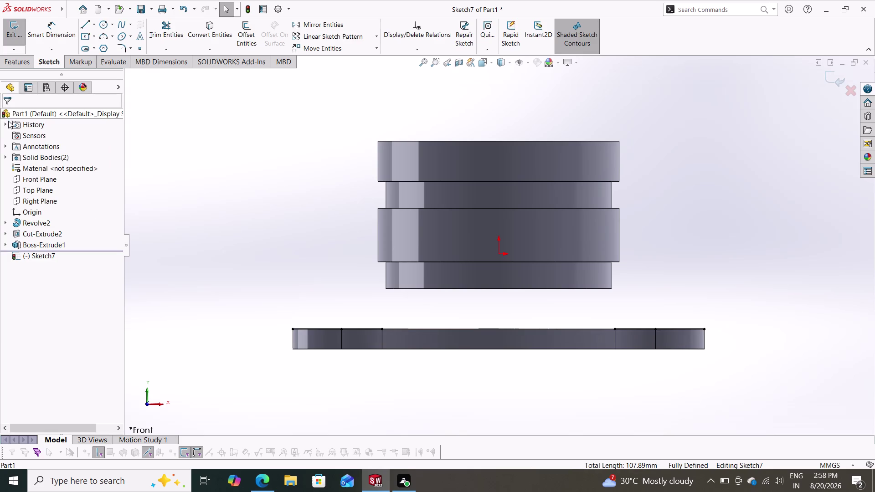
key(Escape)
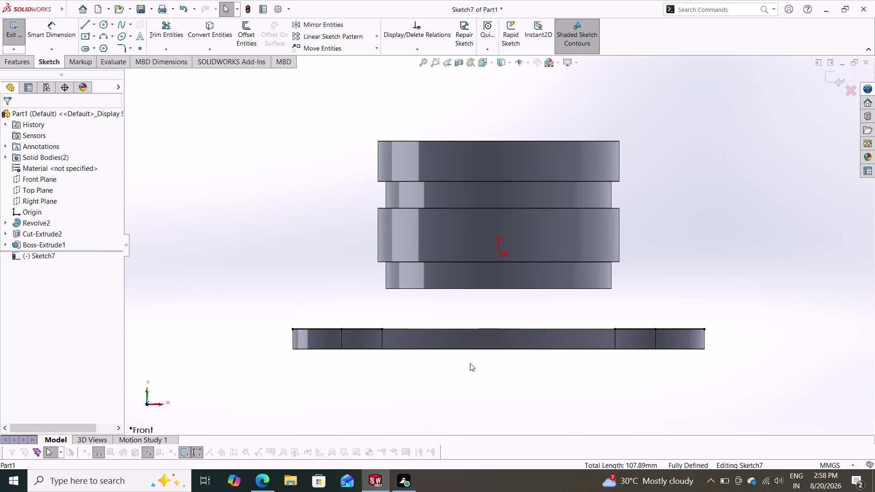
scroll(down, 3)
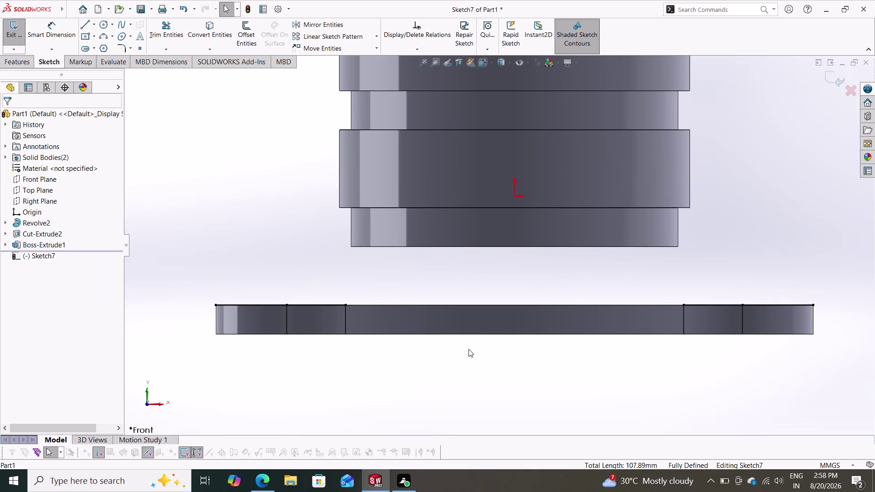
Convert the revolved body's bottom and lower edges into sketch entities.
click(87, 25)
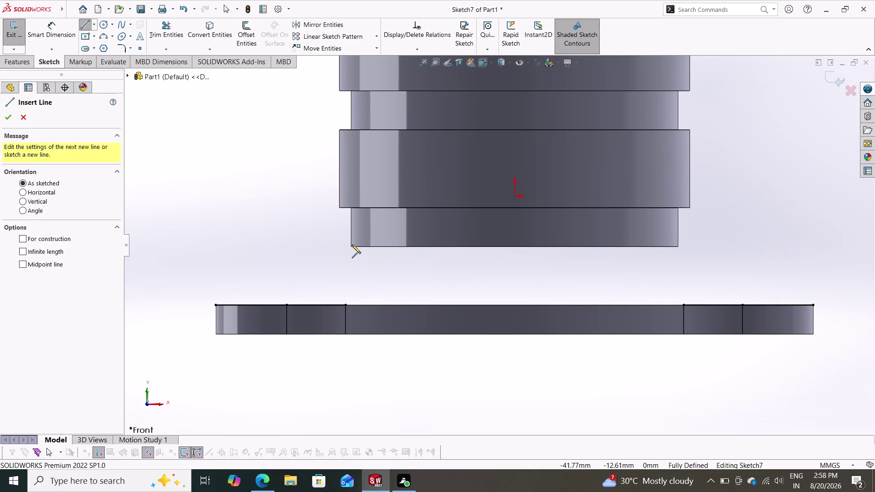
key(Escape)
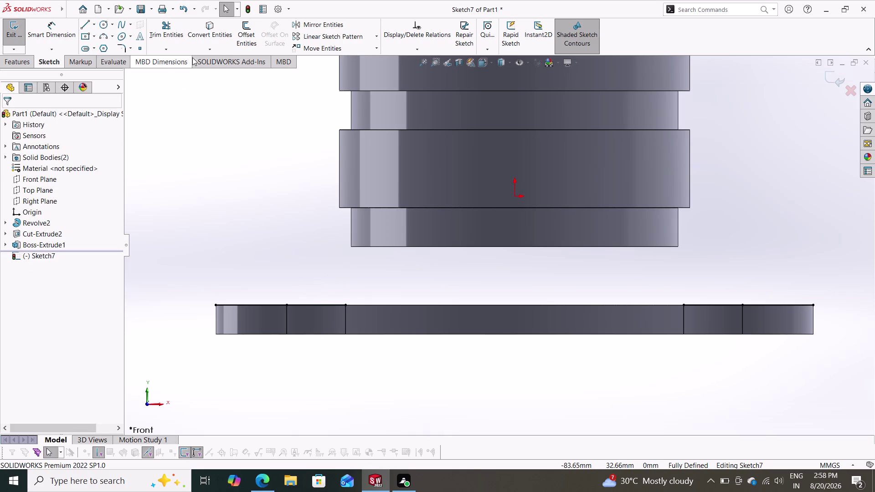
click(204, 32)
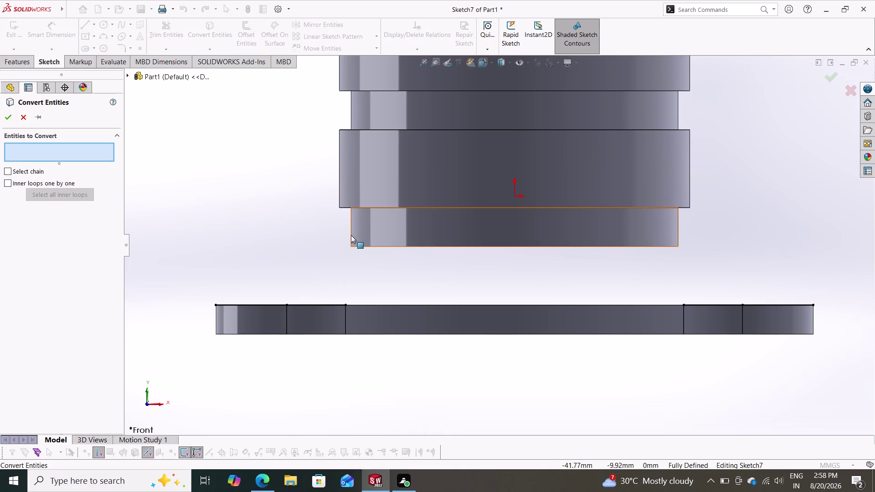
click(351, 236)
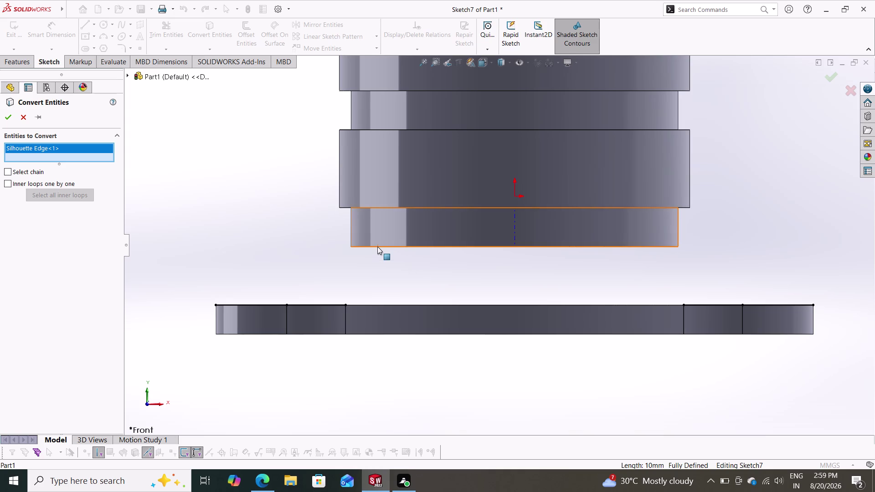
scroll(down, 3)
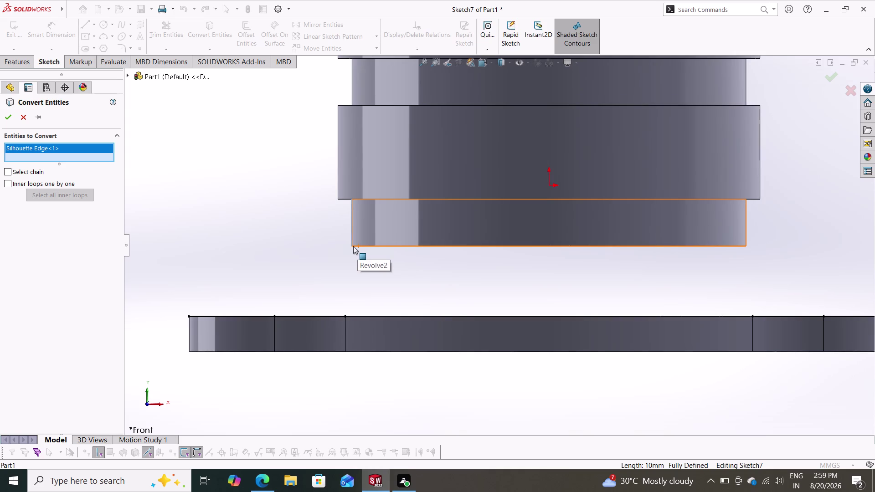
click(409, 247)
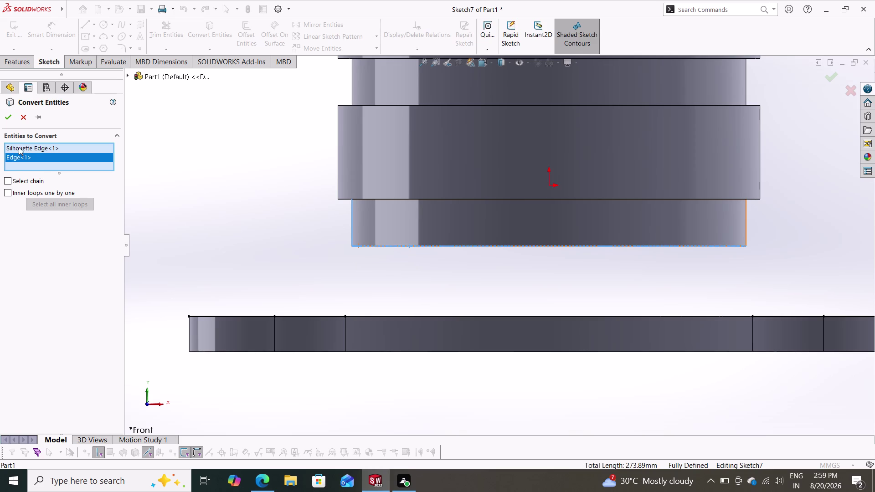
click(7, 119)
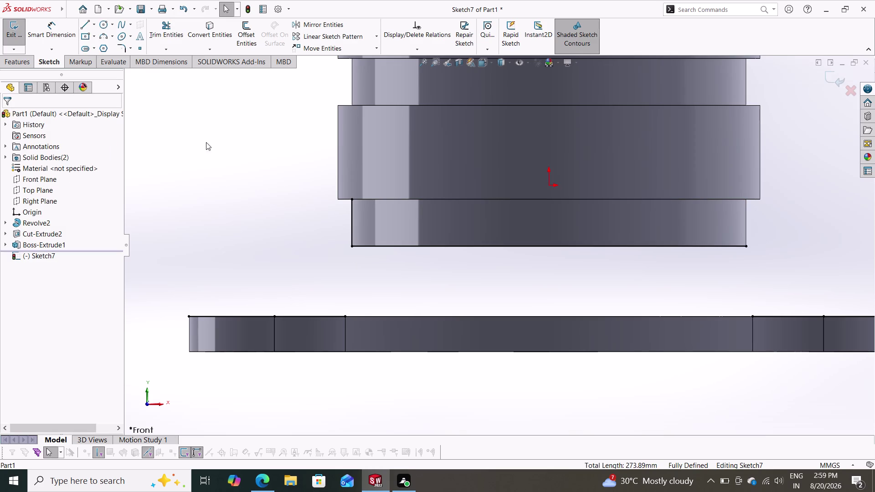
click(84, 23)
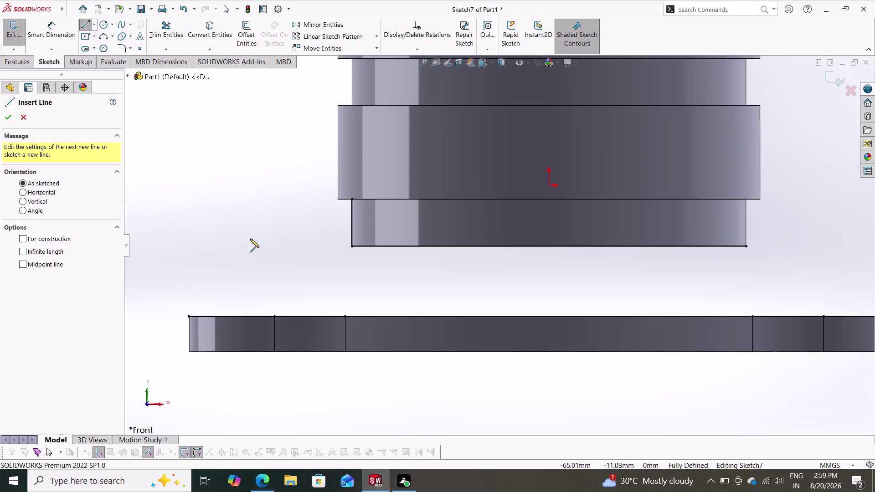
Draw a short horizontal line and a vertical line down to the plate top.
click(352, 247)
click(316, 246)
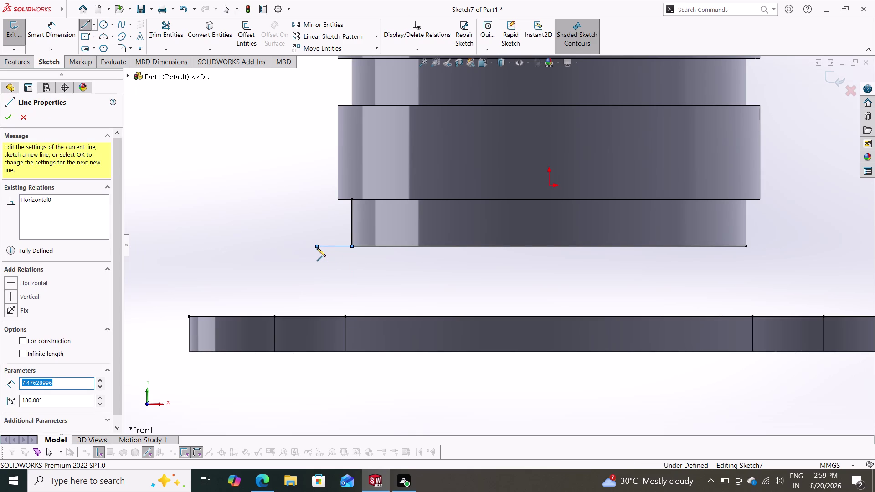
click(317, 318)
key(Escape)
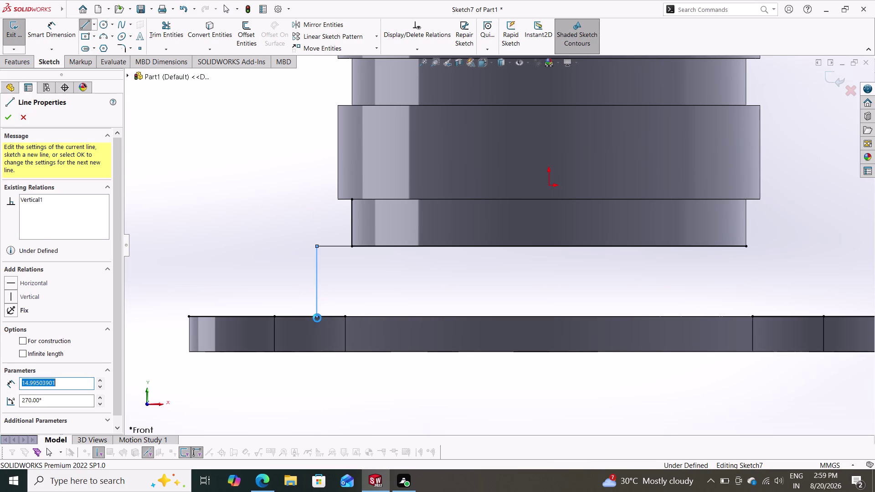
click(62, 27)
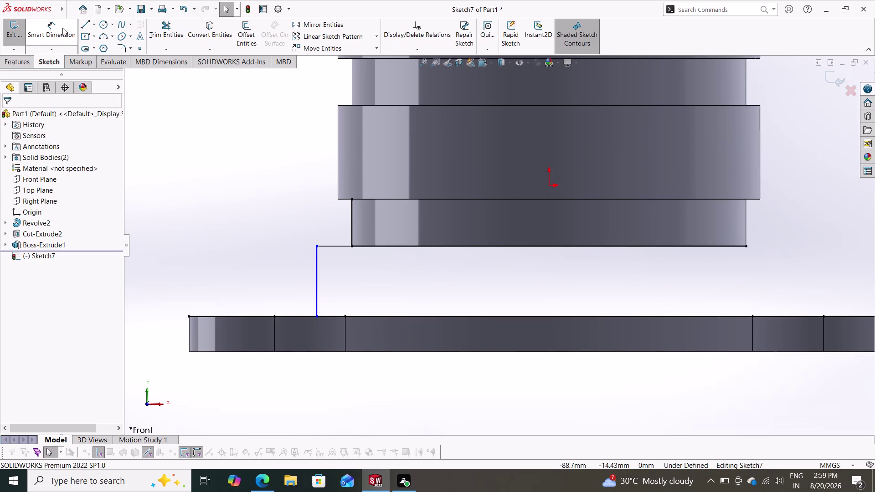
Dimension the horizontal line to 3 mm and the vertical line to 15 mm.
click(333, 245)
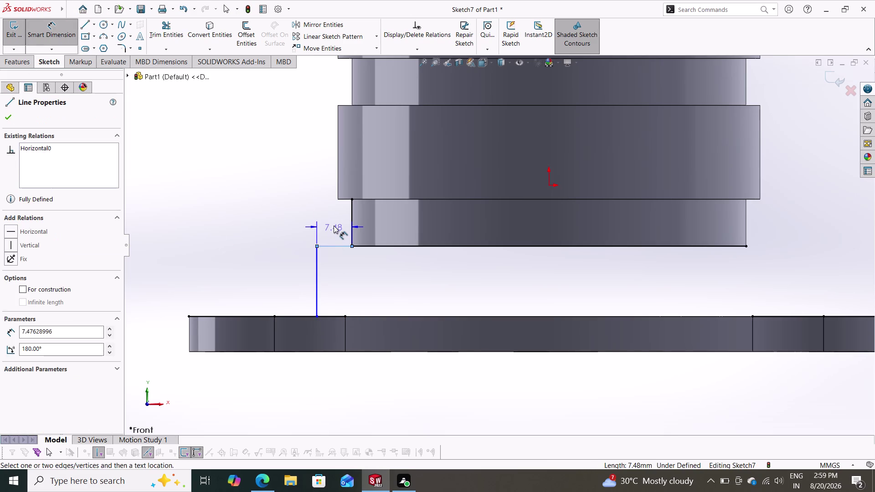
click(334, 225)
key(3)
key(Return)
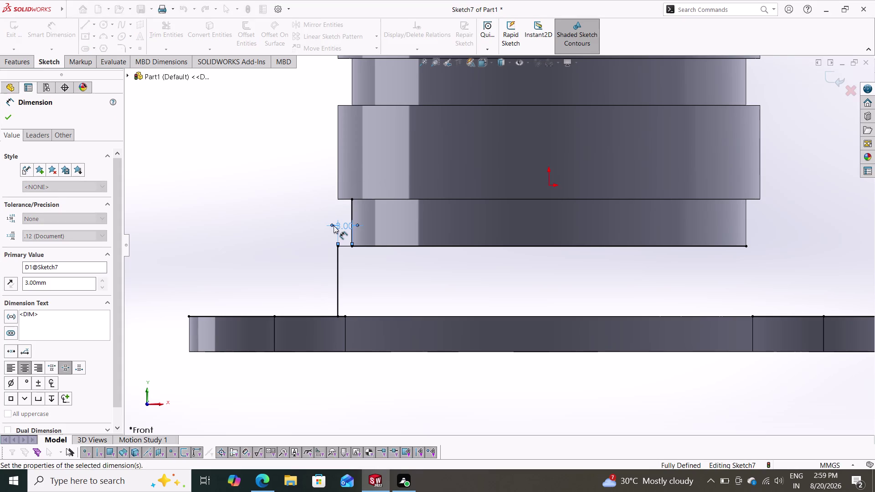
click(337, 285)
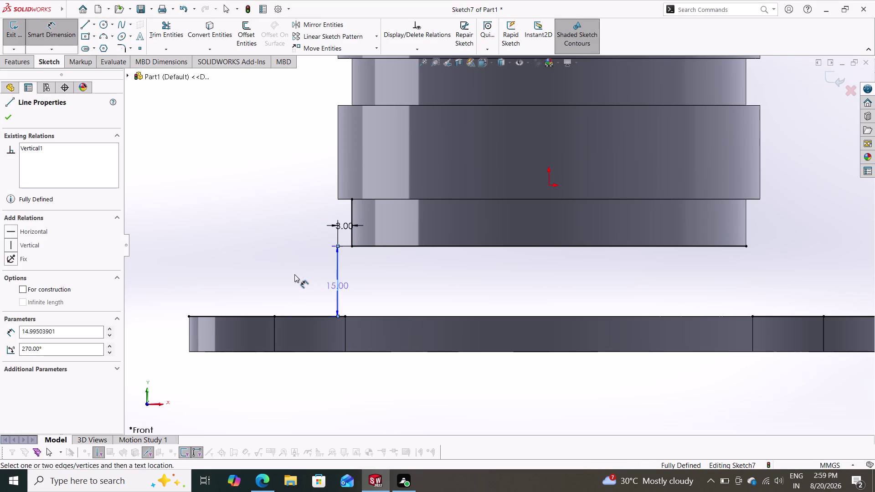
key(Escape)
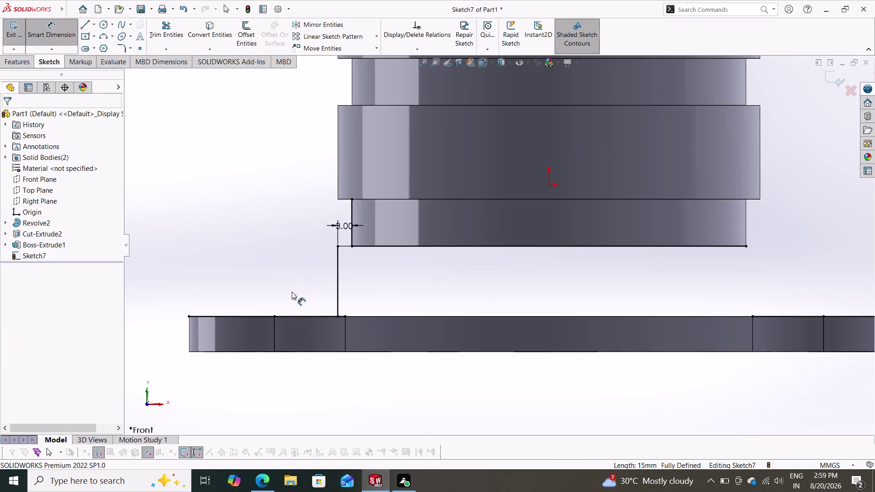
click(119, 50)
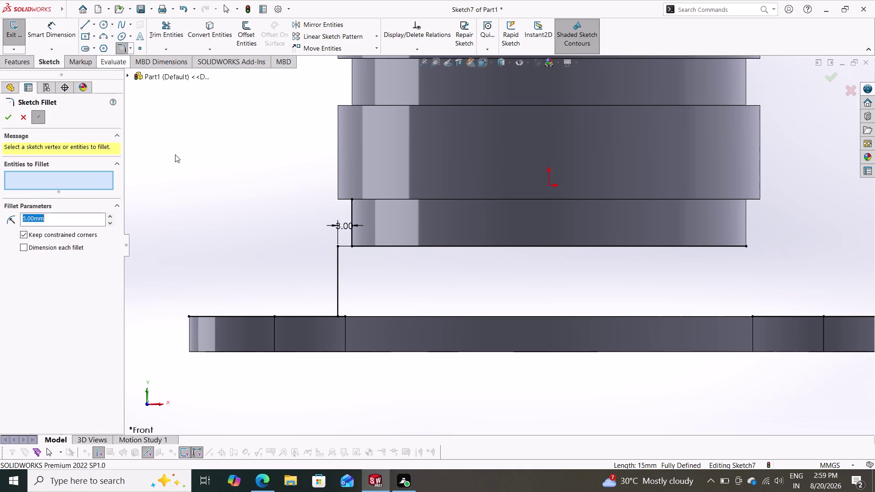
Round the corner between the vertical line and plate edge with an R5 fillet.
drag(385, 279, 327, 318)
click(338, 301)
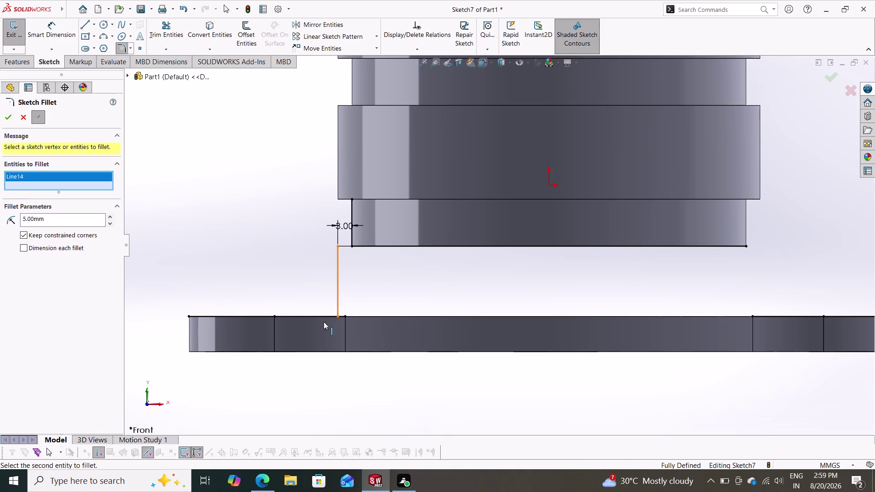
click(324, 316)
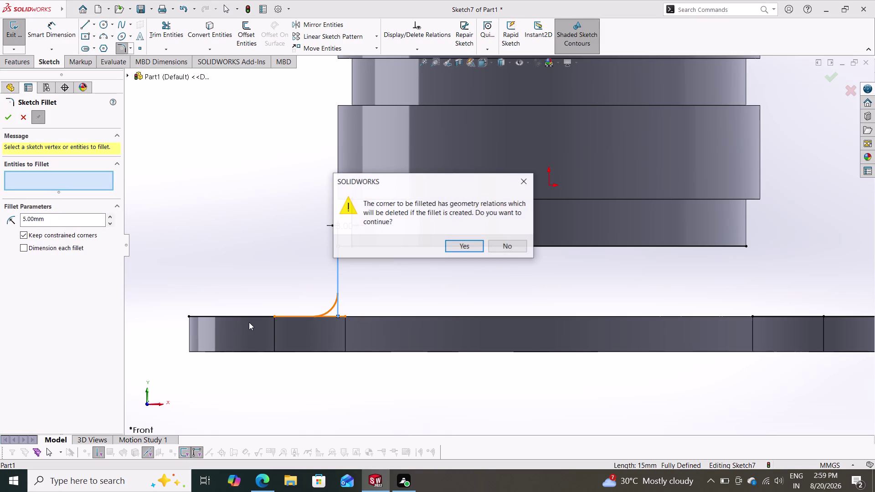
click(462, 246)
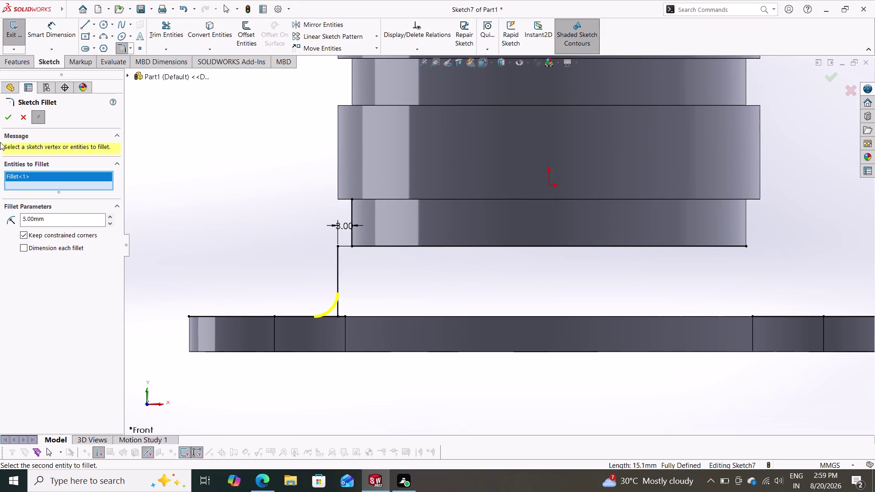
click(6, 115)
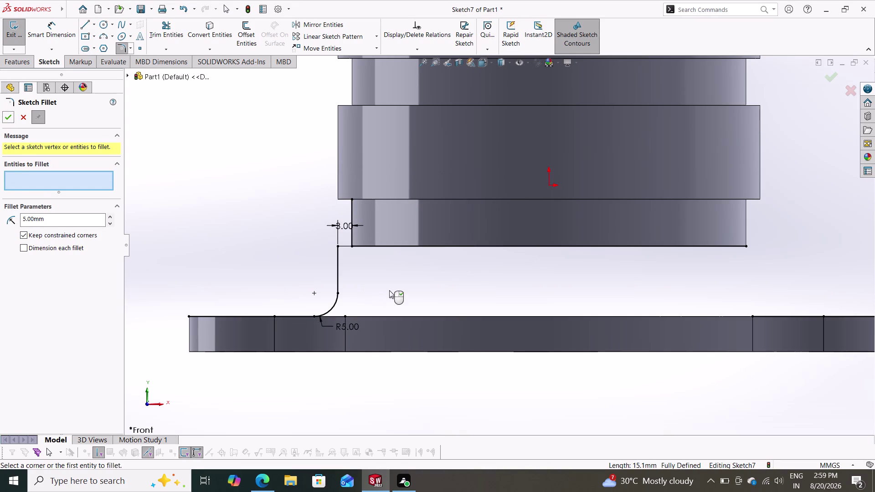
key(Escape)
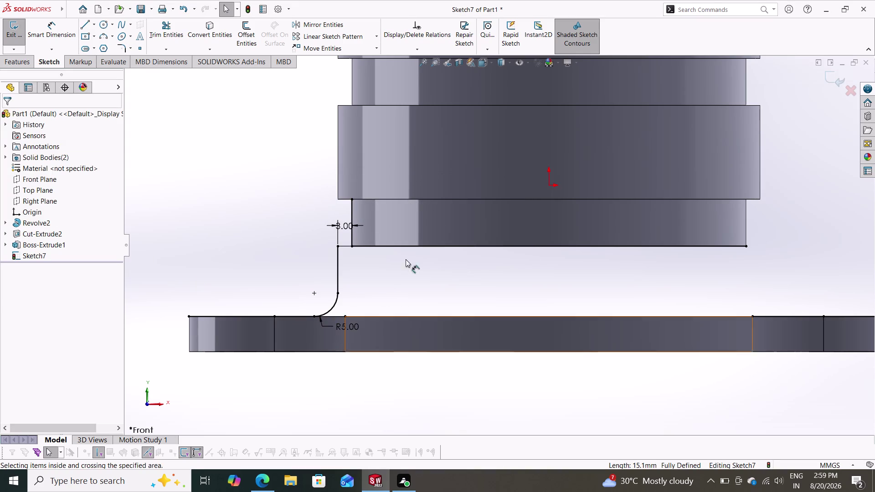
key(Escape)
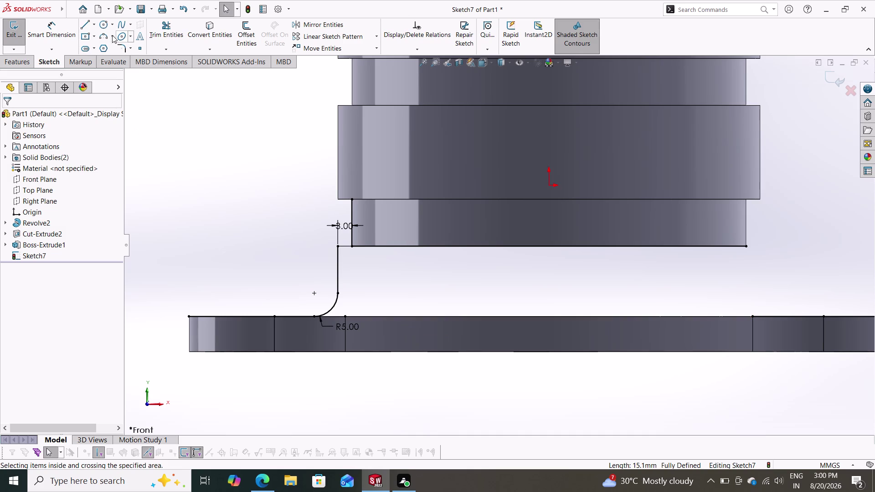
click(94, 24)
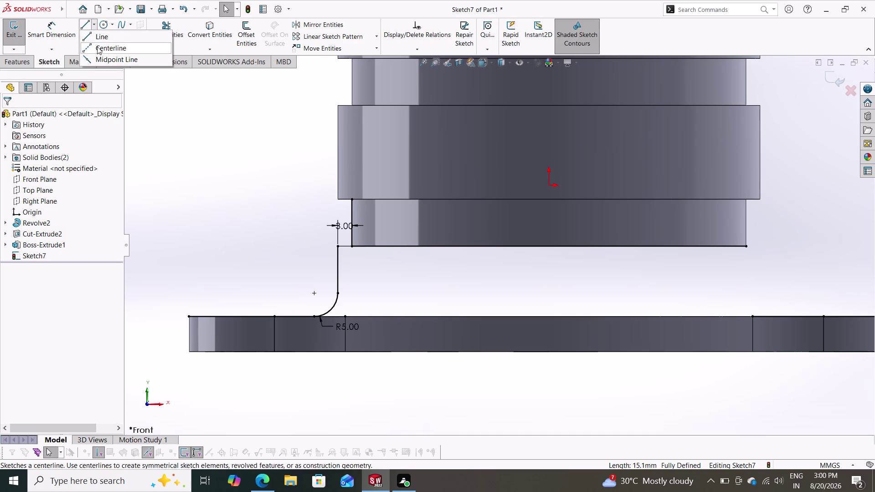
Draw a vertical centreline from the origin down past the base plate.
click(97, 47)
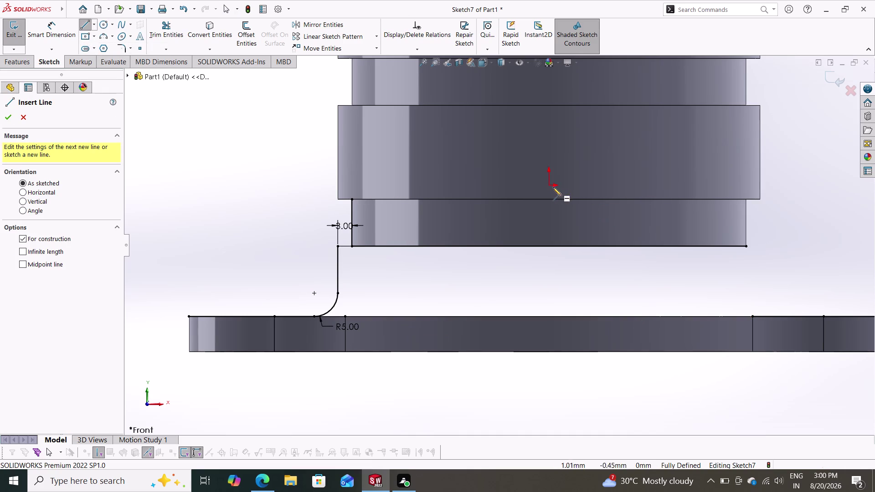
click(549, 185)
click(547, 367)
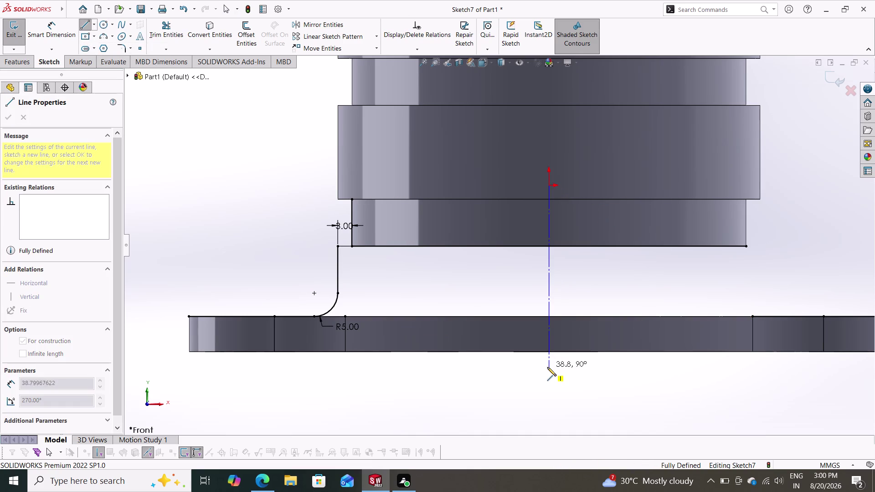
key(Escape)
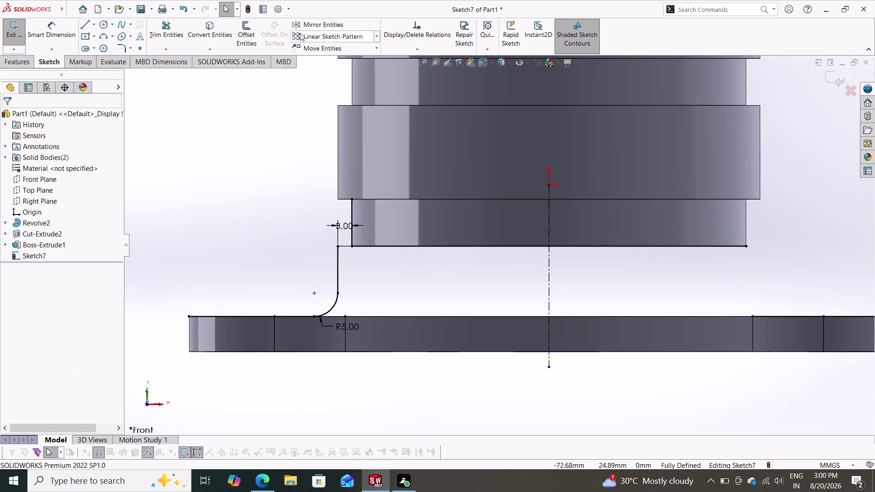
Mirror the top line, vertical line and fillet arc about the centreline.
click(312, 26)
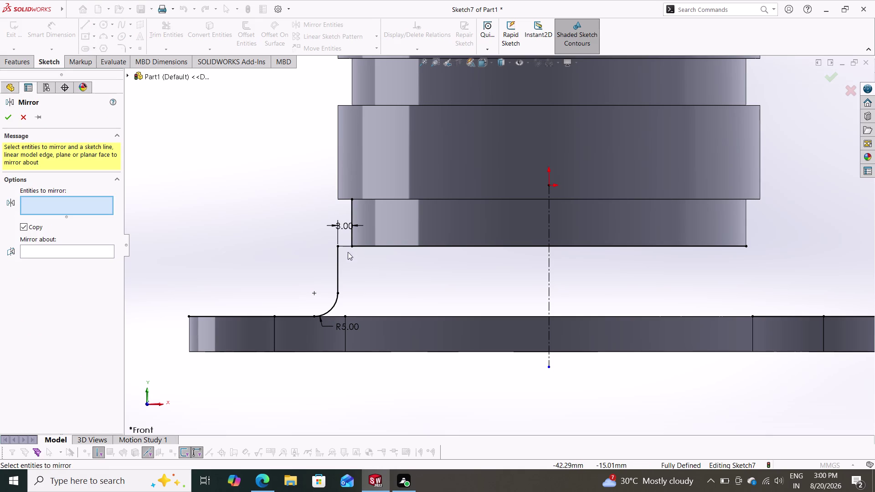
click(344, 246)
click(339, 271)
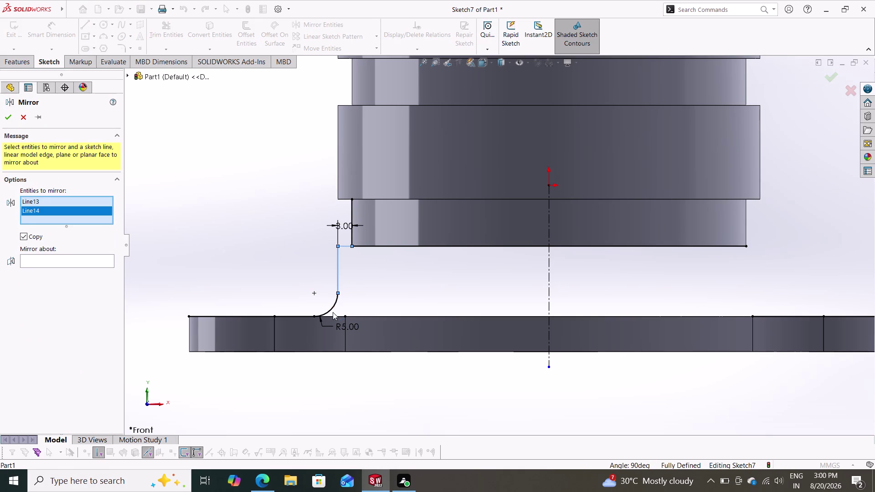
click(330, 311)
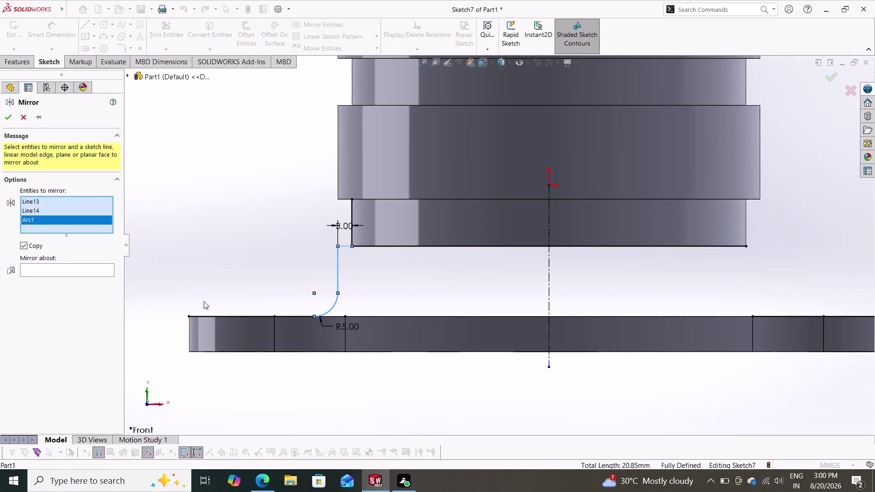
click(43, 271)
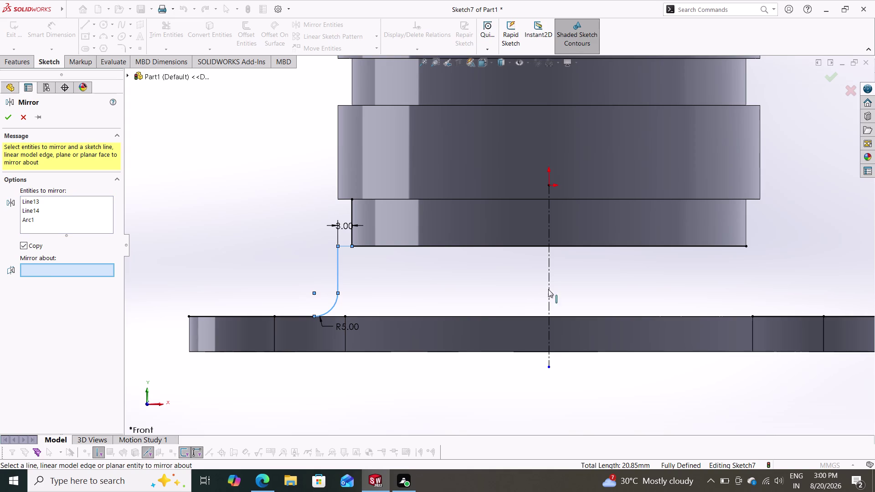
click(550, 284)
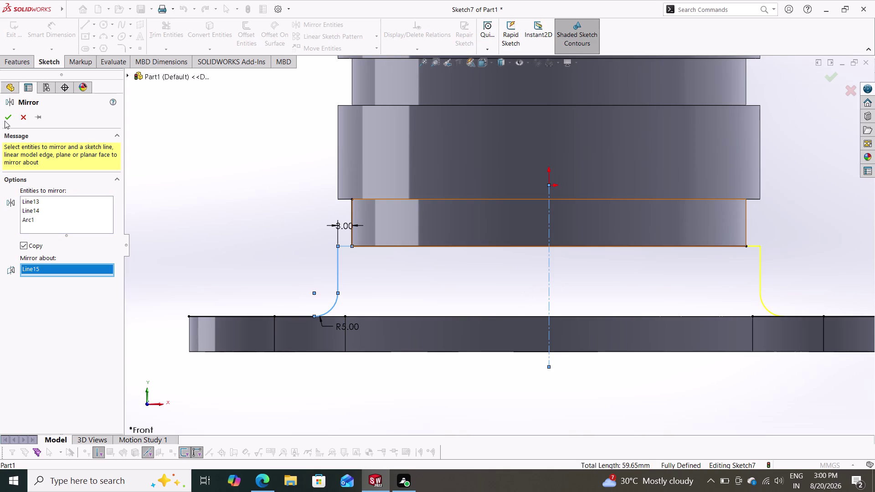
click(7, 120)
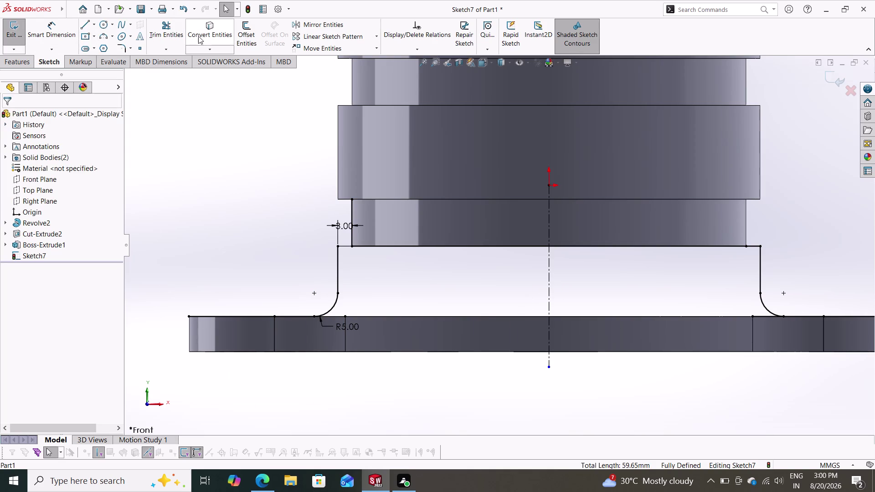
click(168, 31)
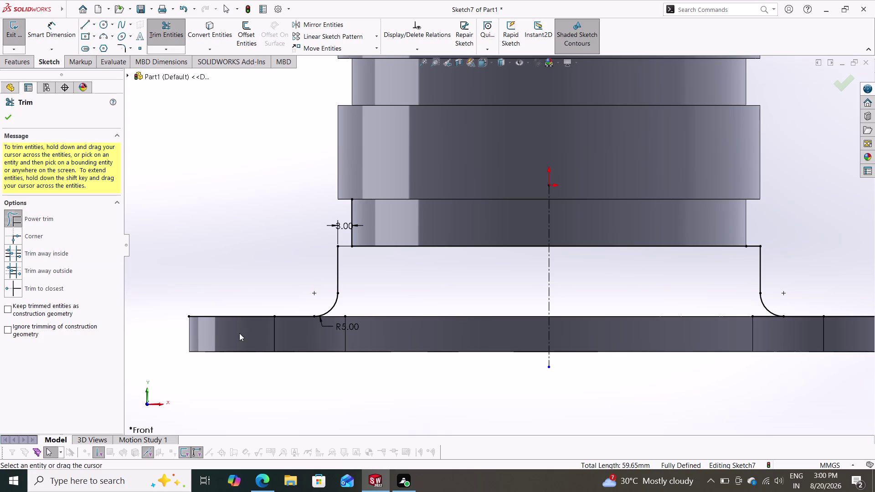
Trim away the unwanted segments between and around the fillets.
drag(241, 337, 287, 337)
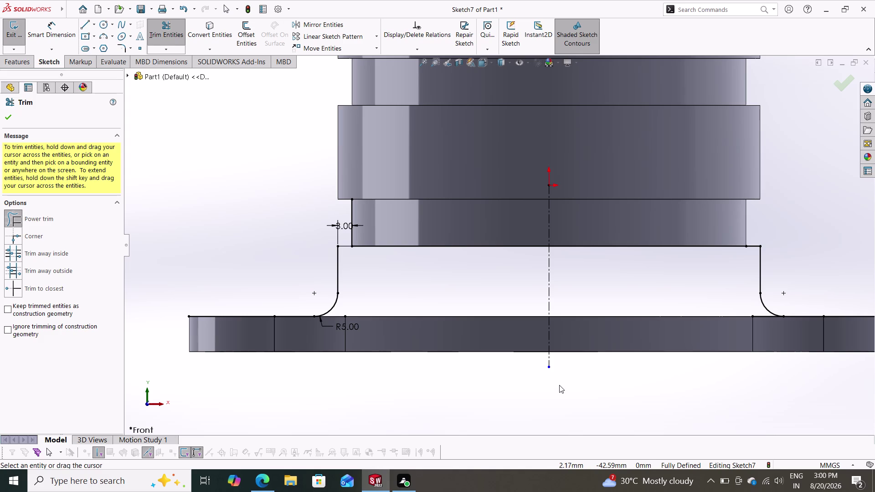
drag(279, 281, 295, 364)
drag(295, 364, 302, 281)
drag(260, 282, 212, 364)
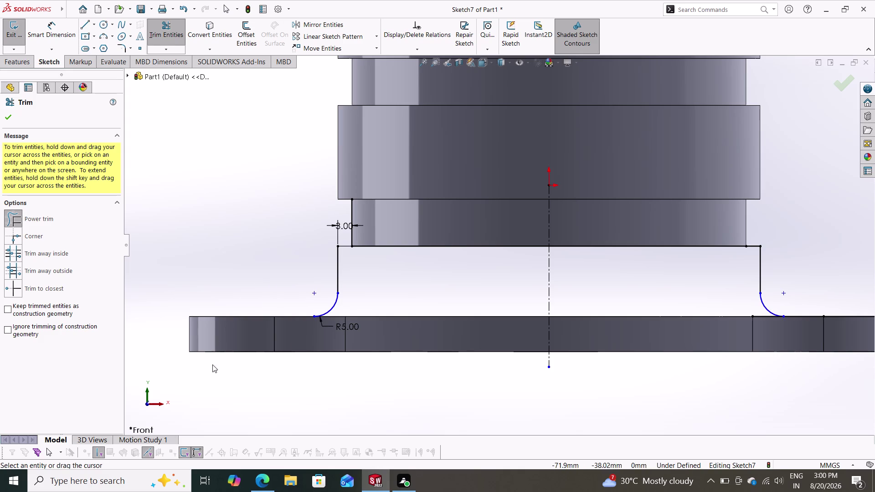
drag(815, 261, 825, 322)
drag(826, 323, 811, 287)
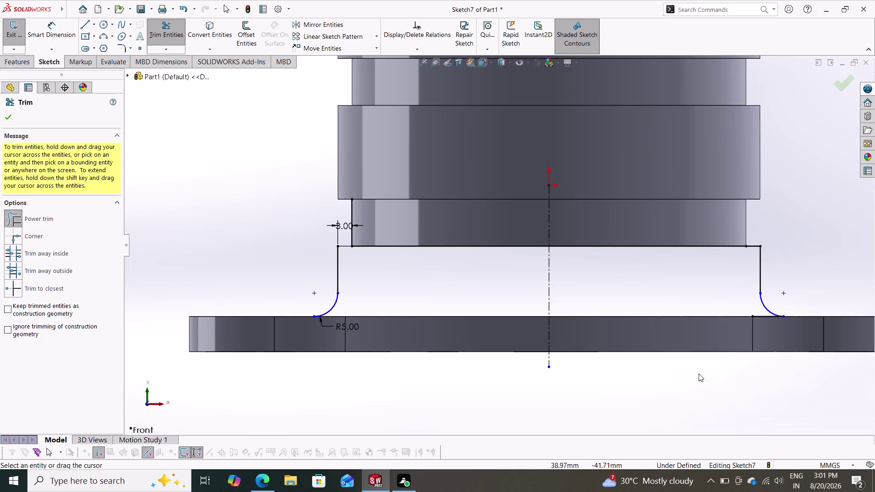
key(Escape)
Draw a line along the plate top connecting the left and right fillet ends.
click(83, 24)
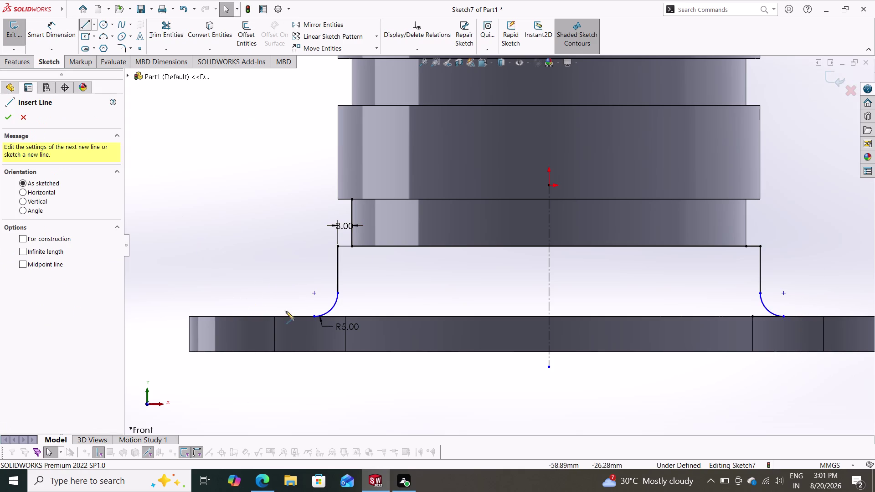
click(314, 317)
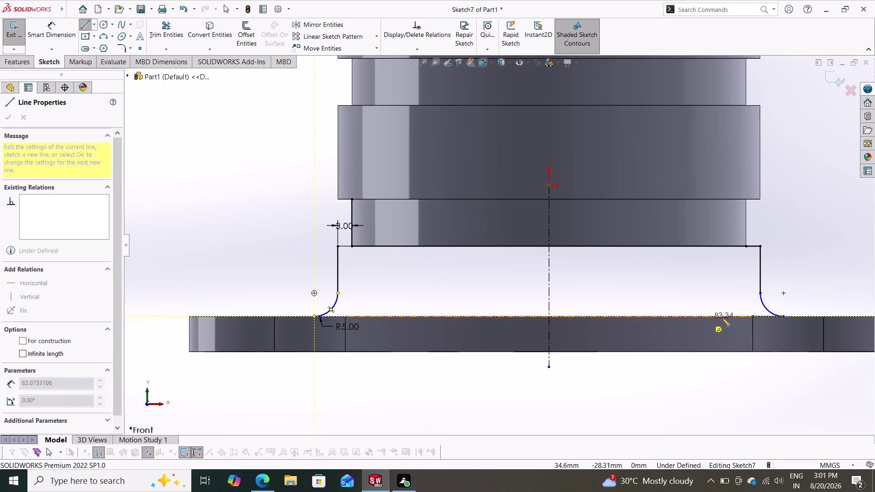
click(784, 316)
key(Escape)
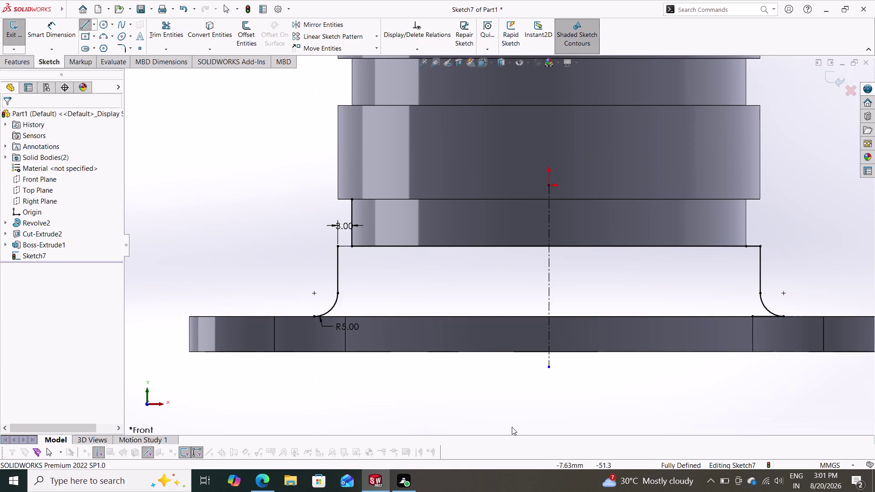
click(21, 63)
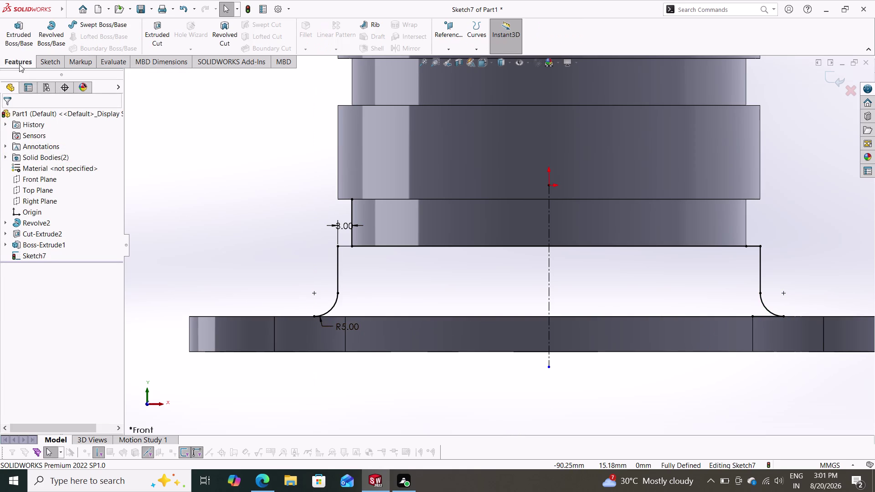
Start an Extruded Boss of Sketch7 and select both enclosed web regions as contours.
click(16, 29)
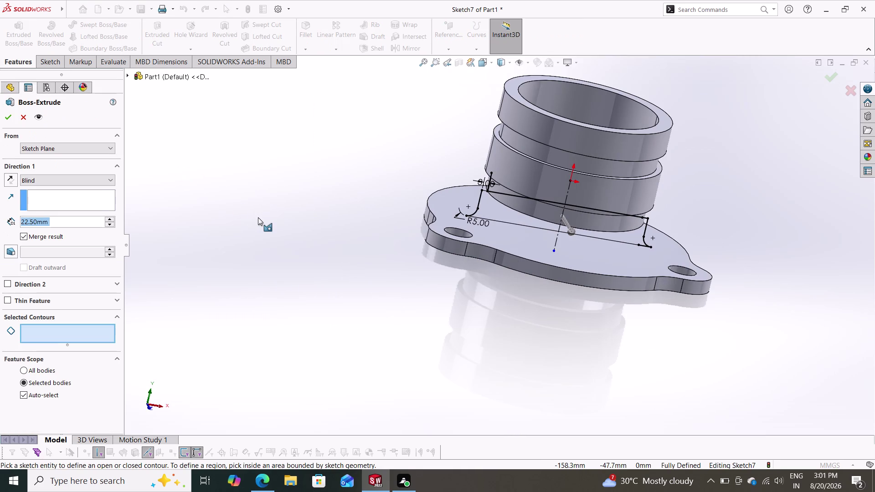
click(510, 213)
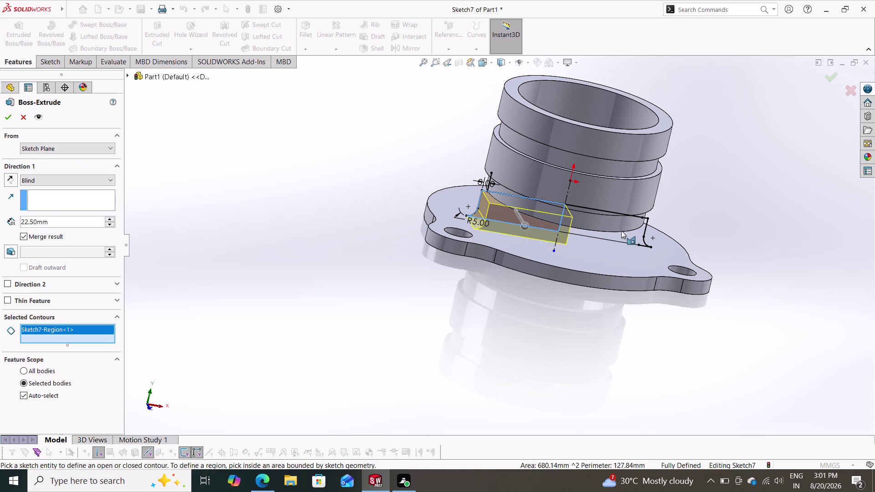
click(628, 233)
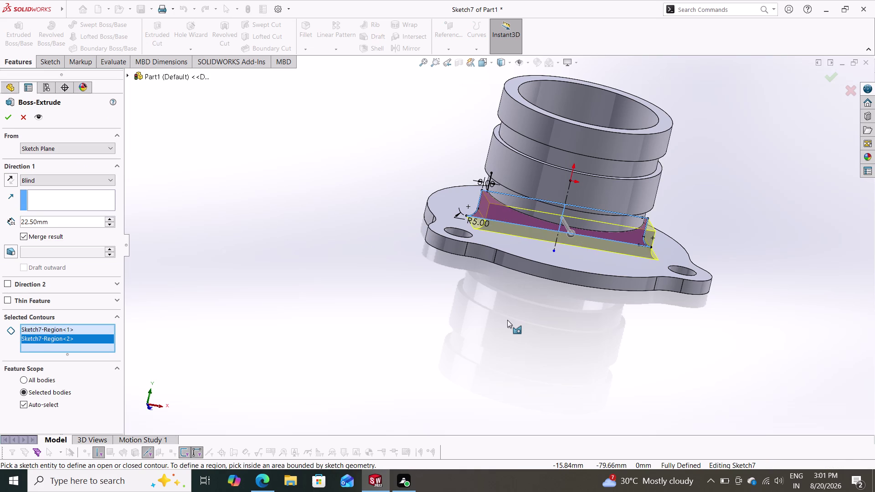